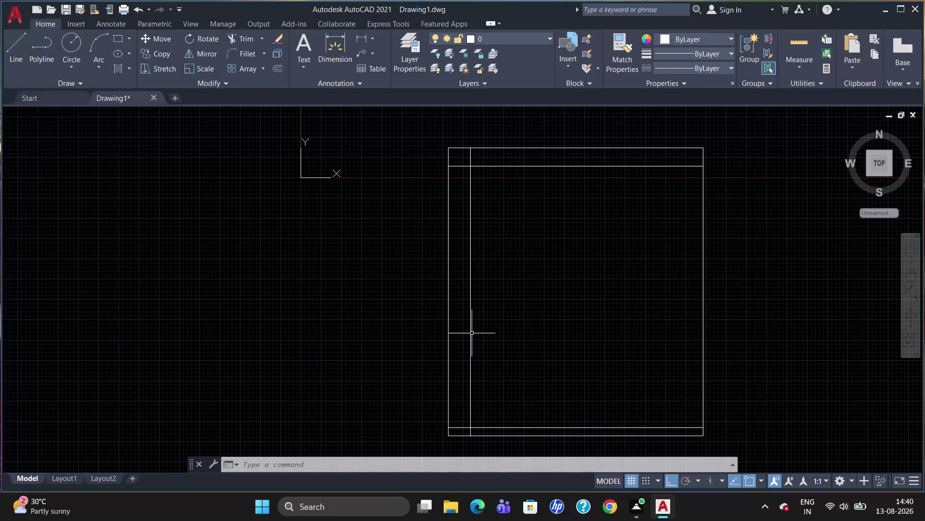
Draw a 1159-long line from the inner left edge, then a short line to the outer edge.
key(l)
key(Return)
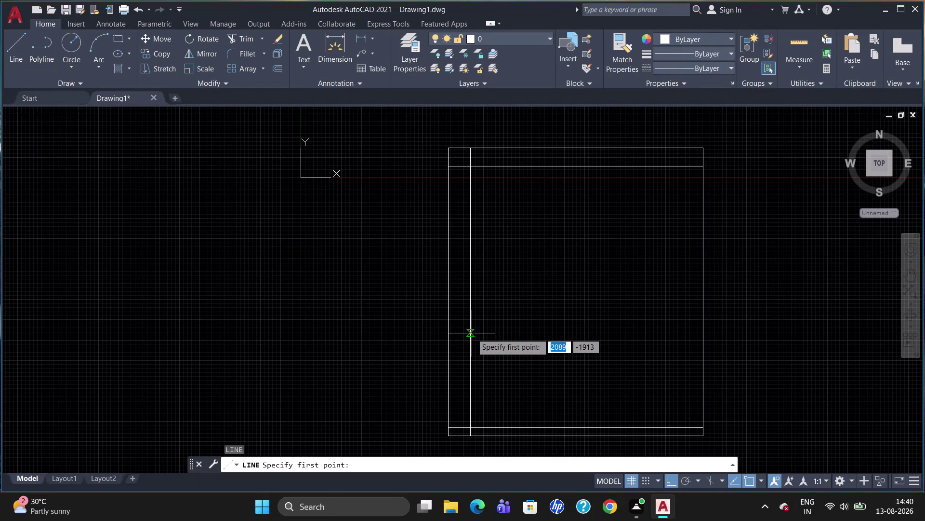
click(447, 150)
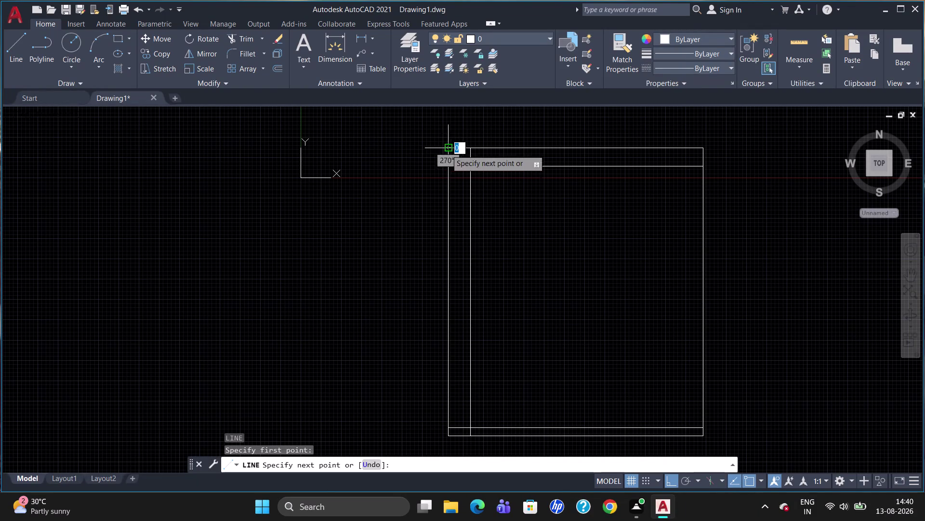
text(11)
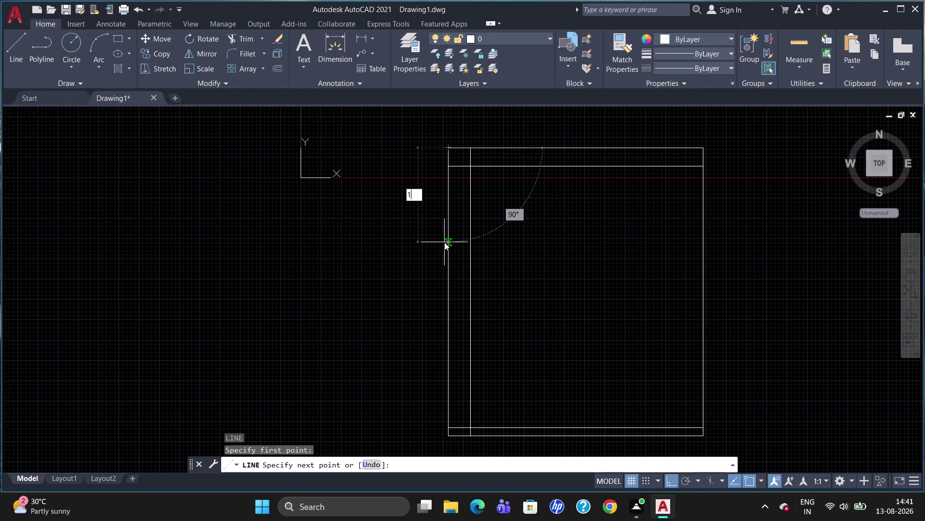
text(5)
key(9)
key(Return)
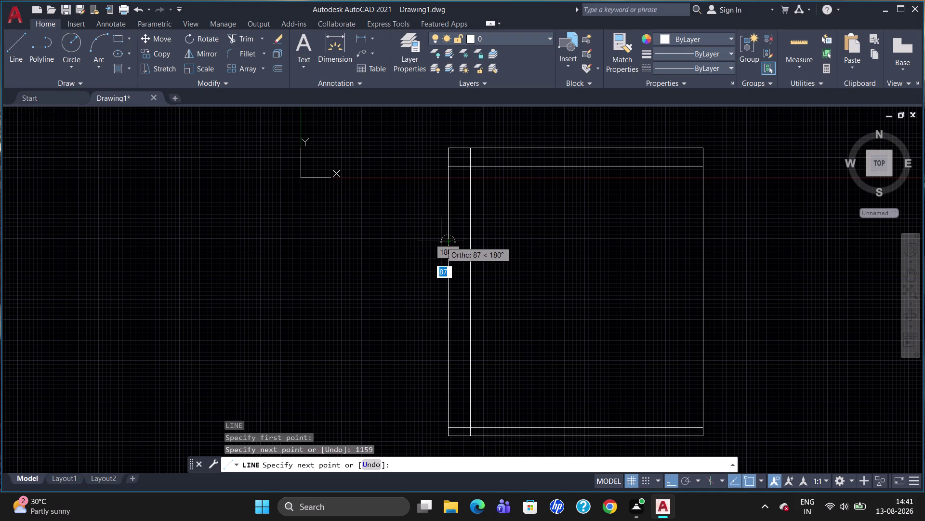
click(471, 243)
key(Escape)
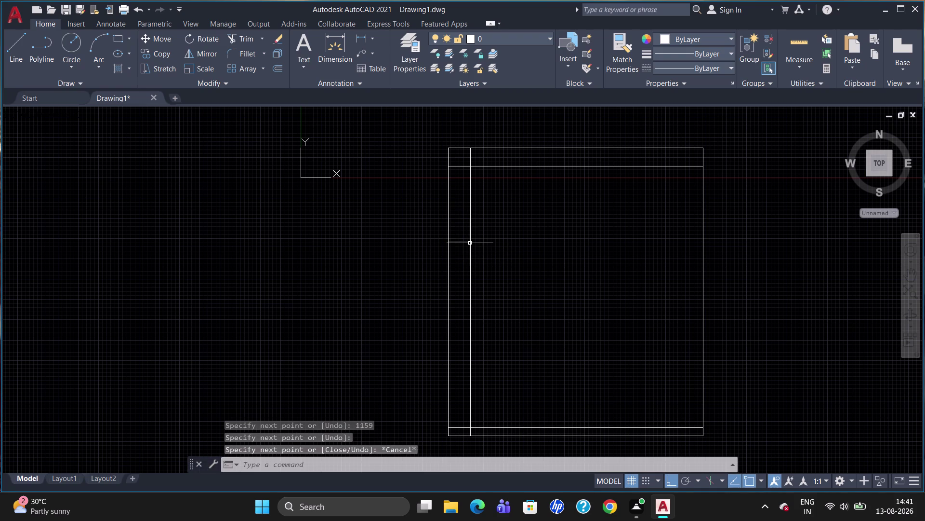
Erase the unwanted vertical line on the outer left edge.
scroll(up, 3)
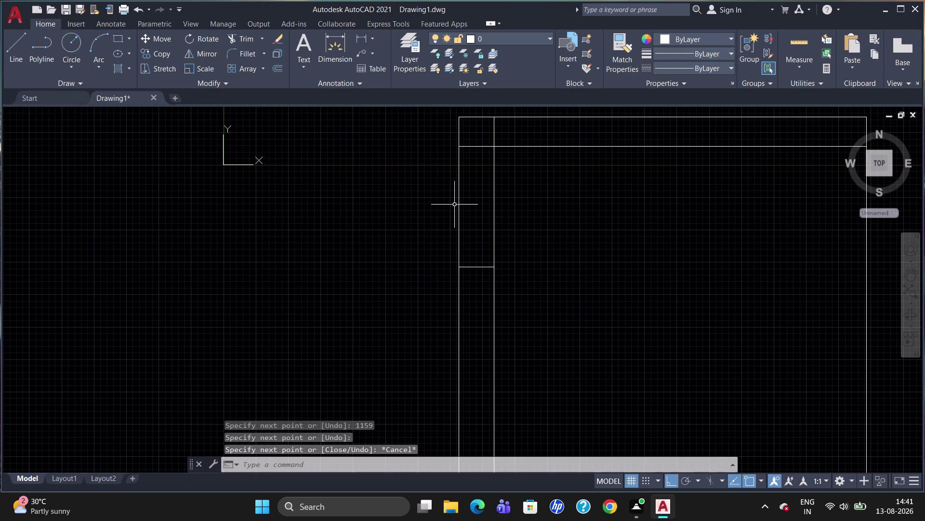
click(458, 202)
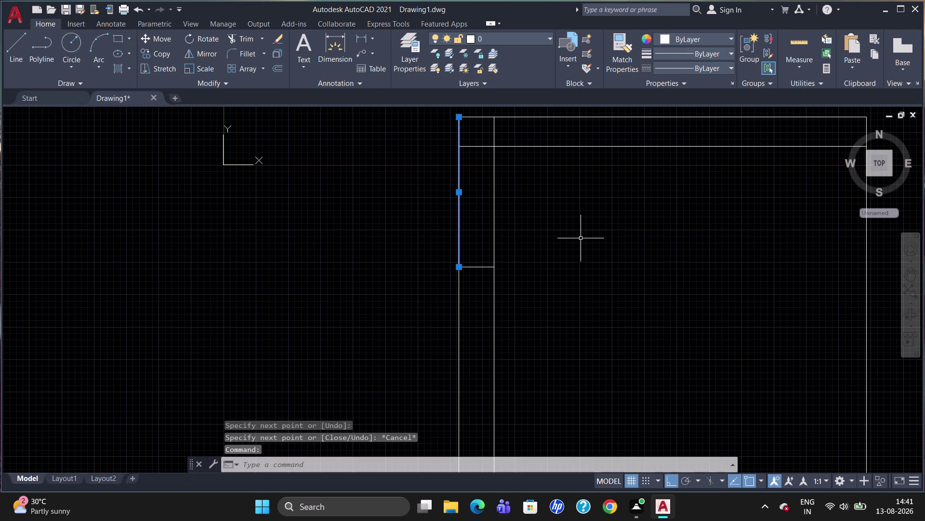
key(Delete)
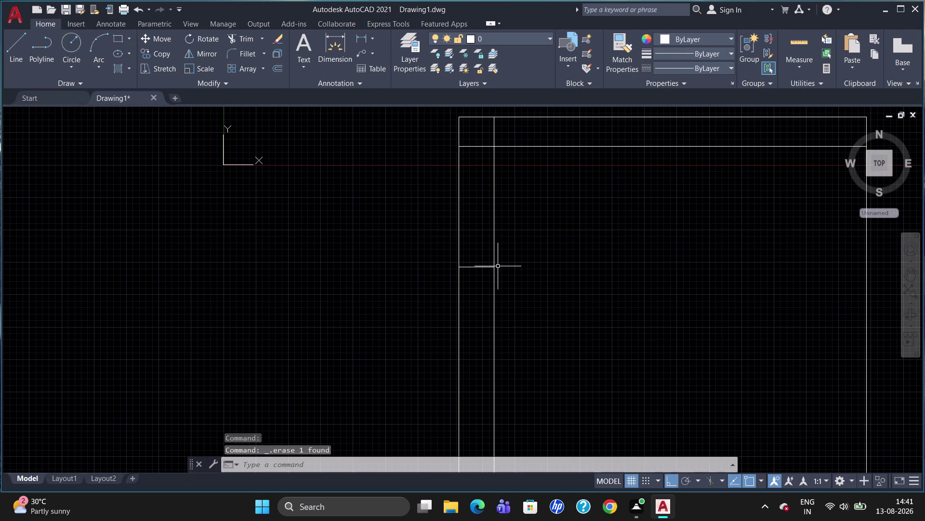
Draw a 490-unit vertical line upward from the cross line's midpoint using M2P.
scroll(up, 3)
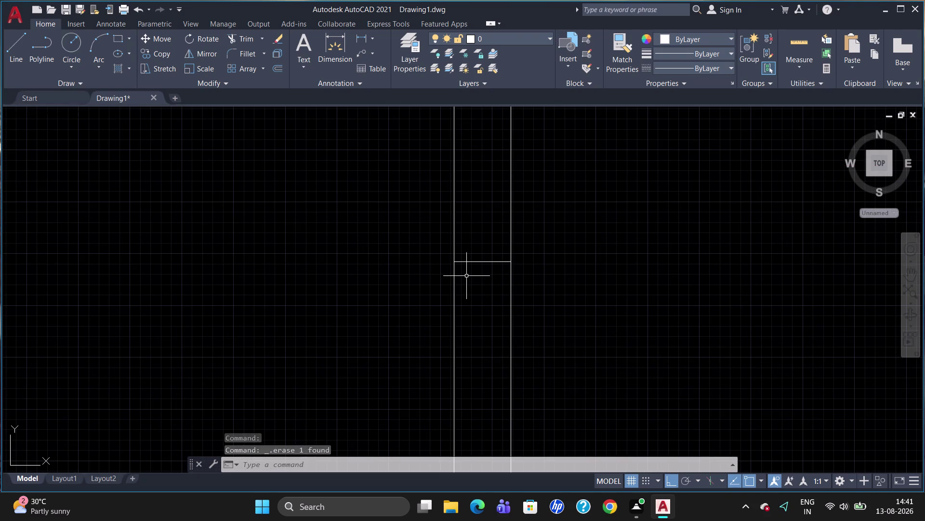
key(l)
key(Return)
key(m)
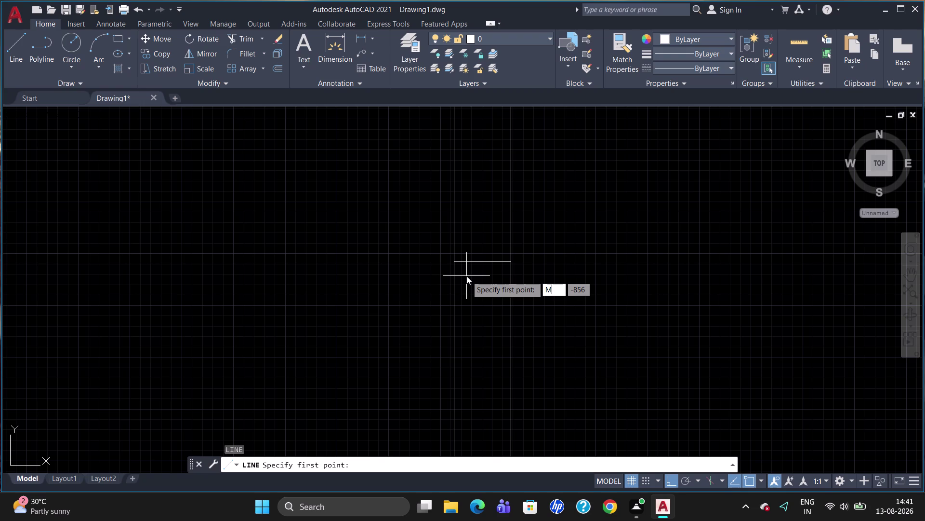
text(2P)
key(Return)
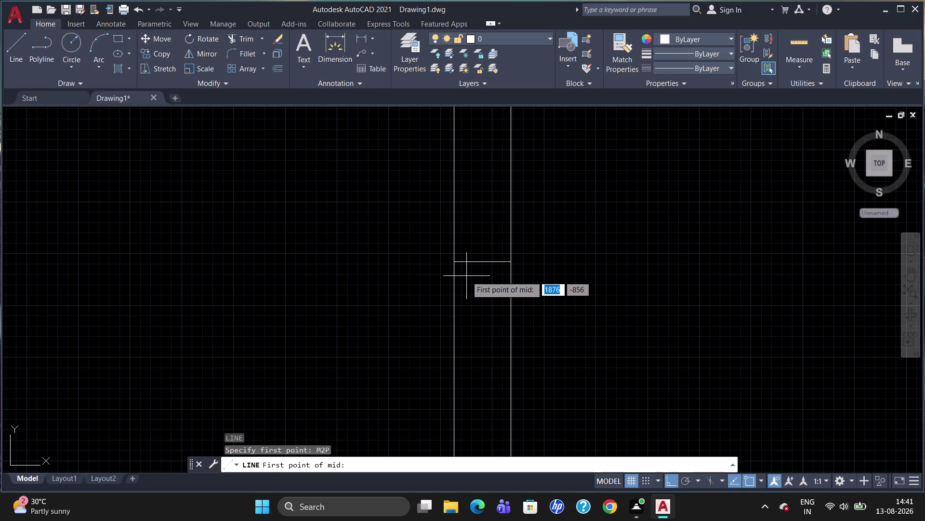
click(454, 263)
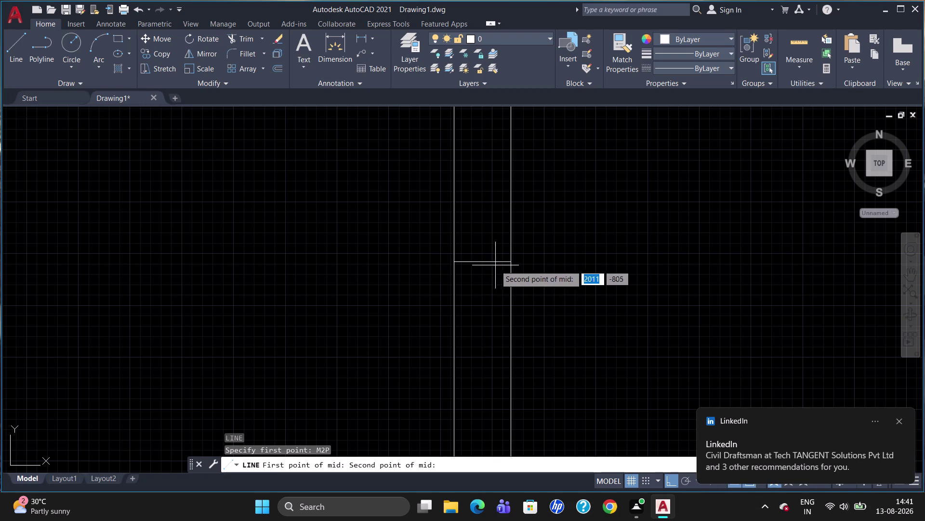
click(507, 263)
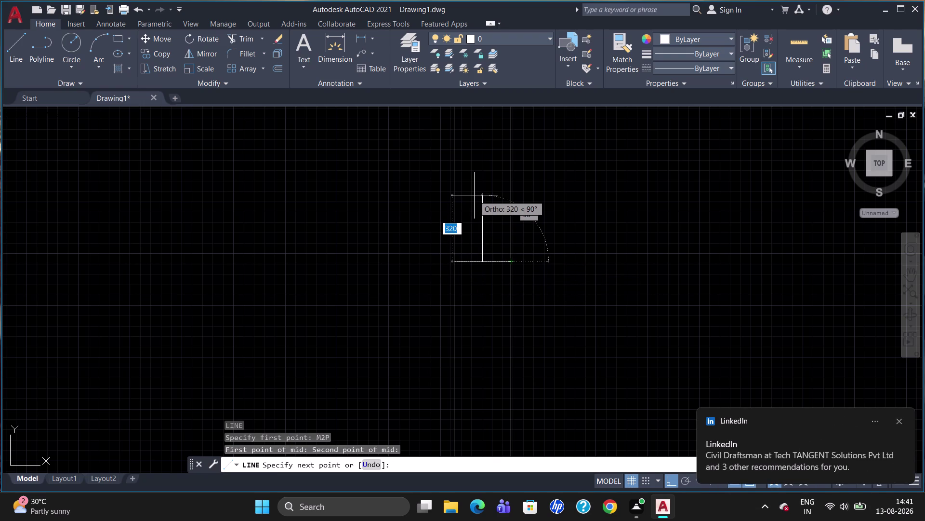
text(4)
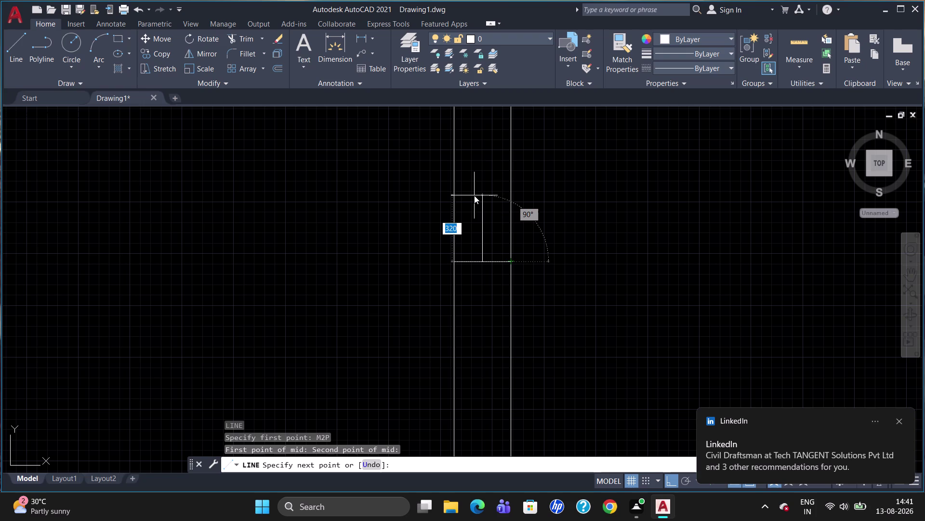
text(90)
key(Return)
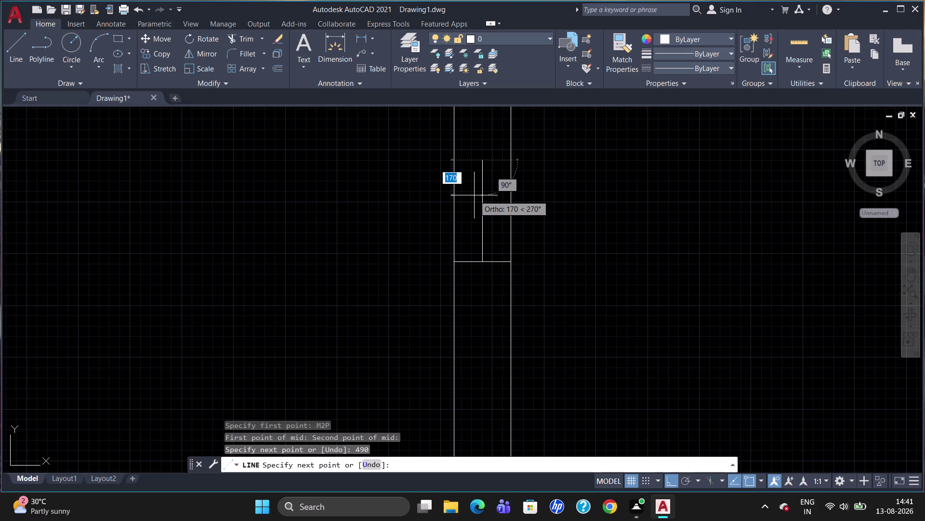
click(474, 195)
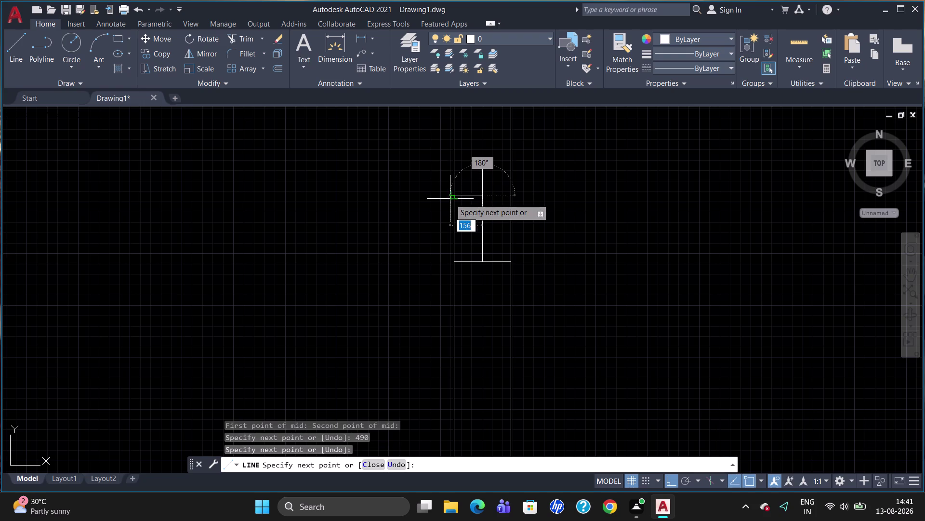
key(Escape)
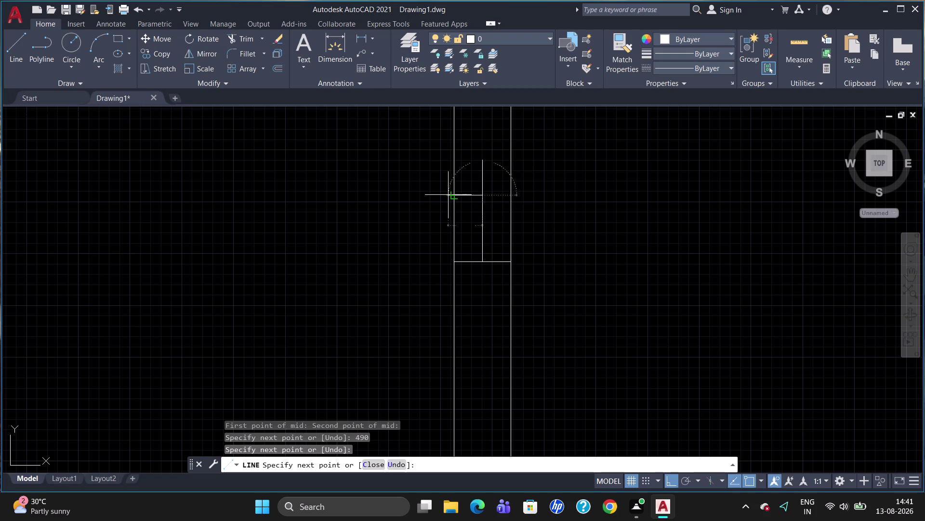
Draw a horizontal line from the vertical line's top to the outer left edge.
key(l)
key(Return)
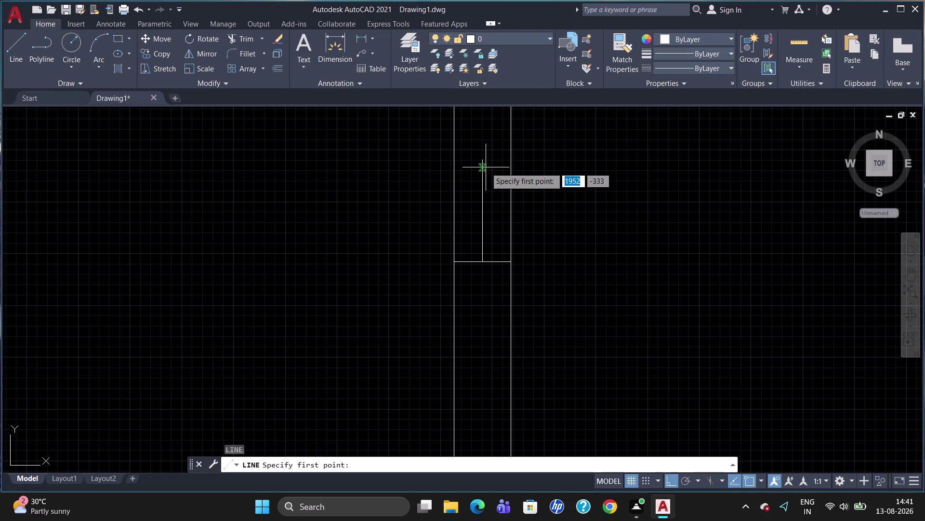
click(484, 164)
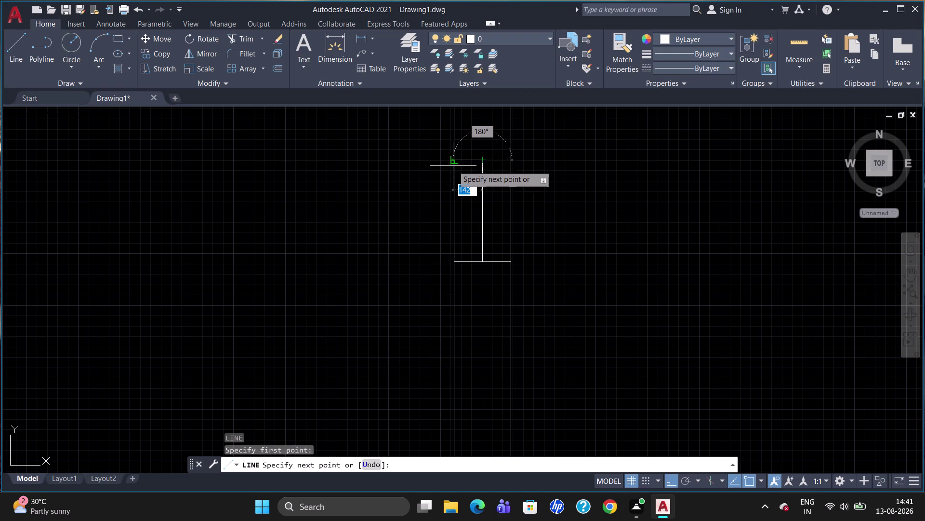
click(453, 163)
key(Escape)
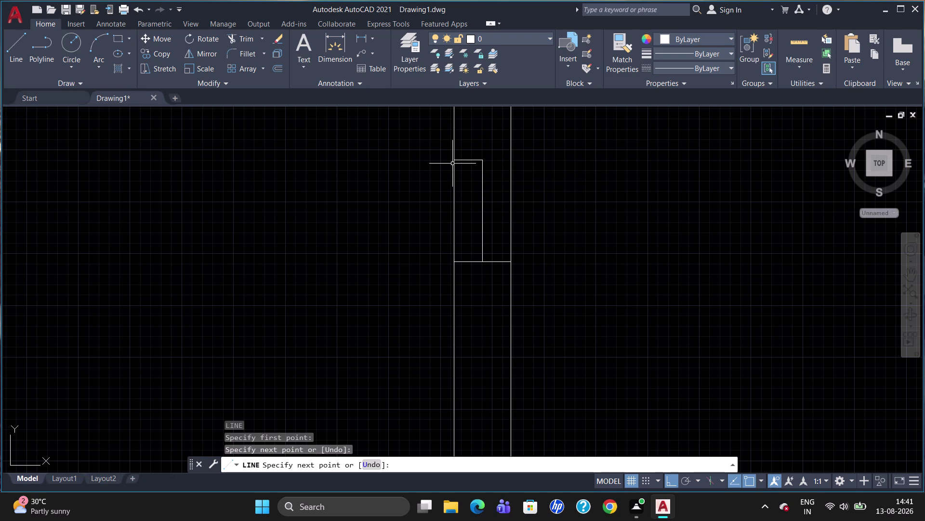
text(DLI)
key(Return)
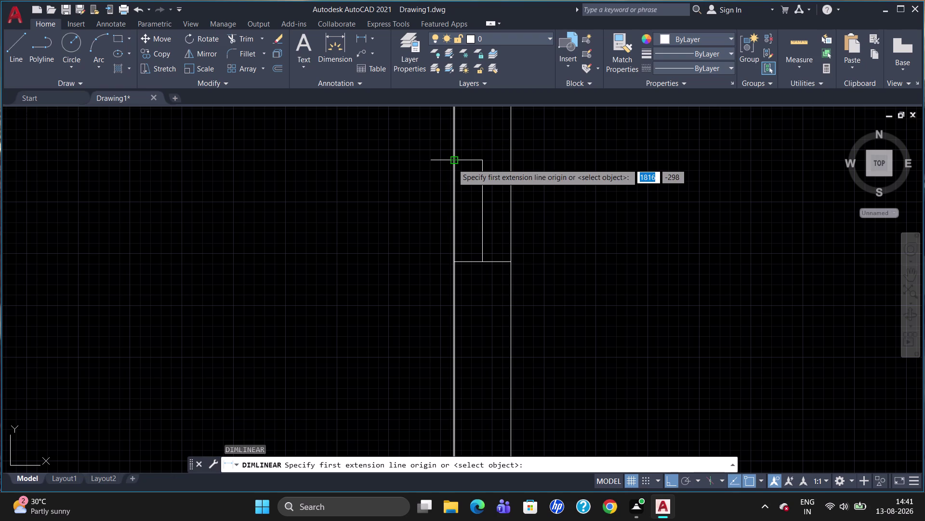
Place a trial linear dimension across the left compartment, then erase it.
click(454, 196)
click(481, 197)
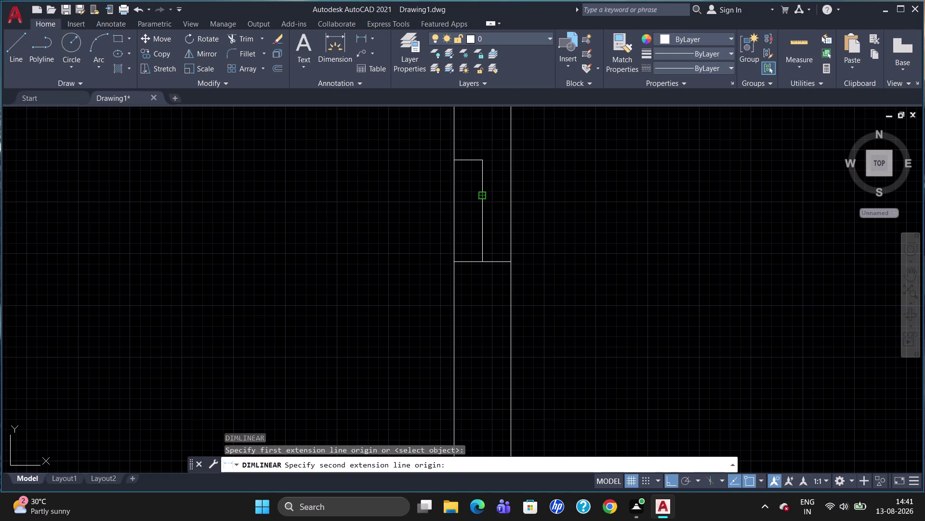
click(473, 210)
scroll(up, 3)
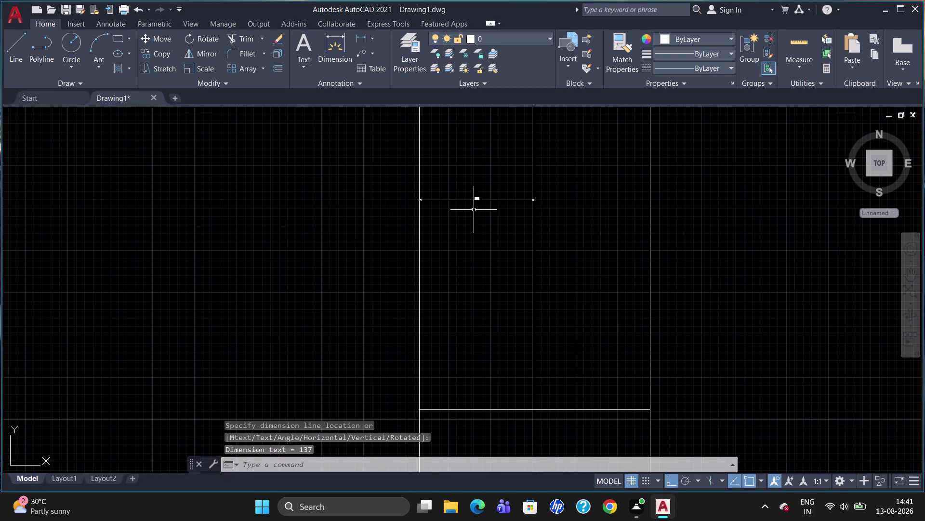
scroll(up, 3)
click(482, 203)
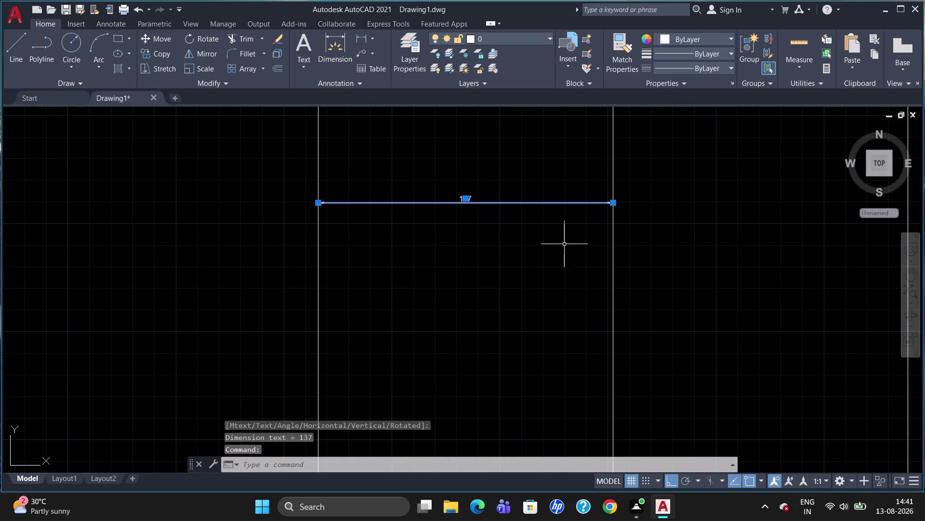
scroll(down, 3)
key(Delete)
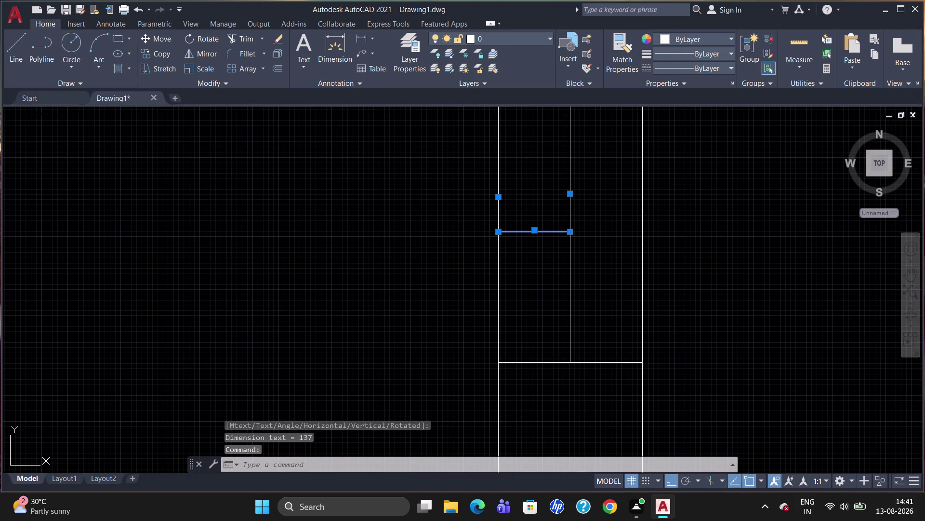
Erase the lower segment of the step's vertical line.
scroll(down, 3)
scroll(up, 3)
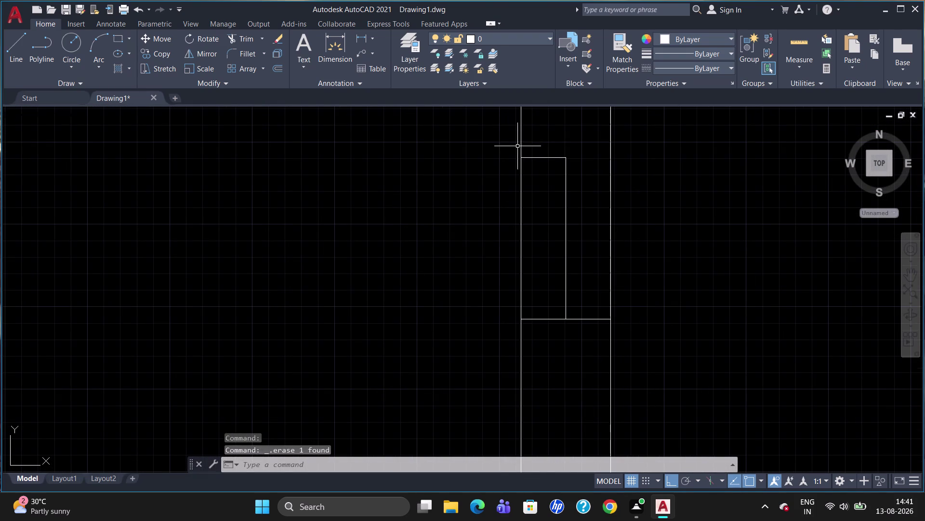
click(534, 159)
click(566, 188)
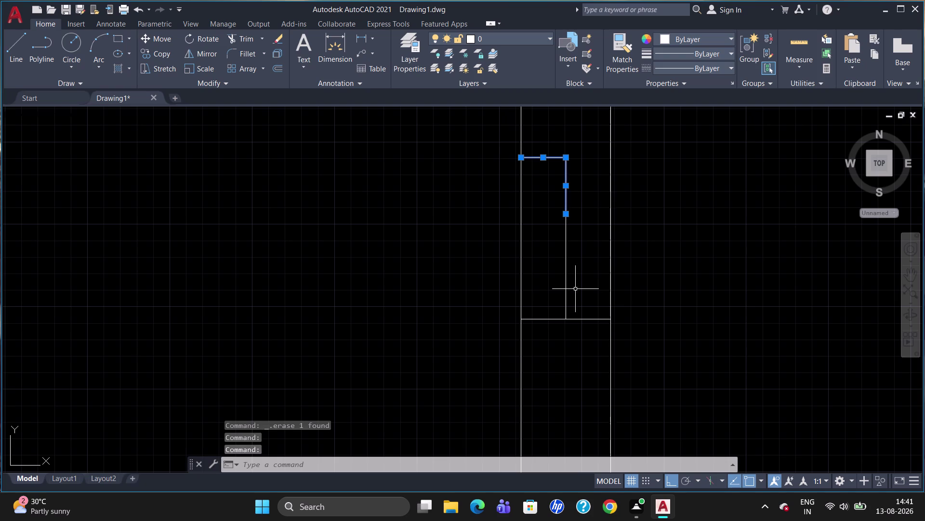
click(565, 279)
click(539, 318)
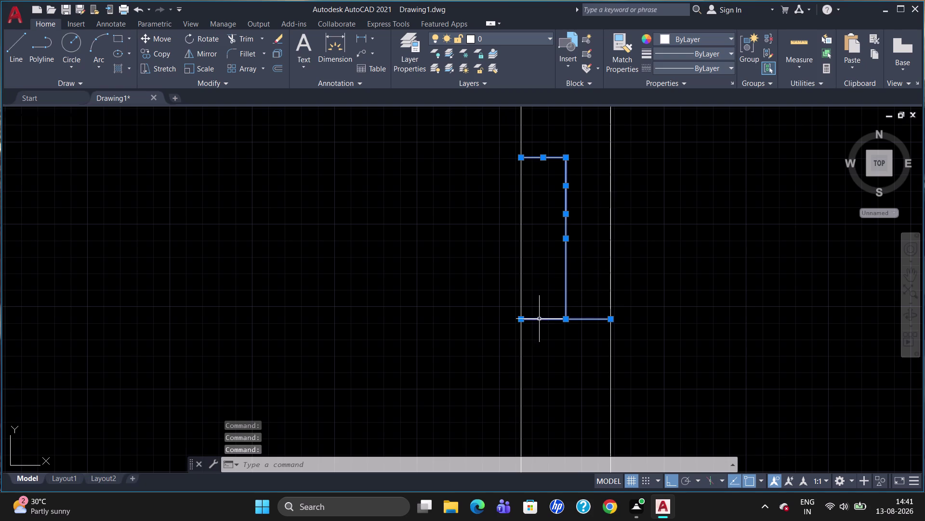
key(Escape)
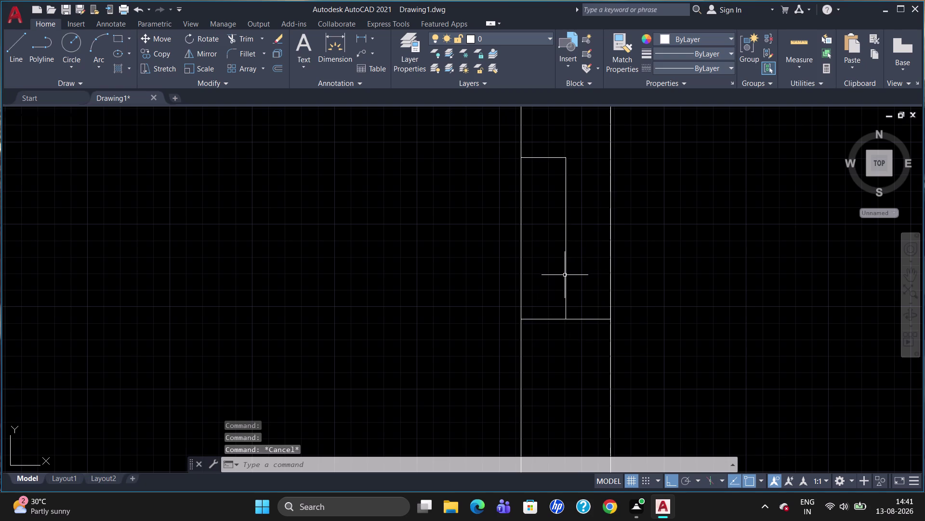
click(566, 276)
key(Delete)
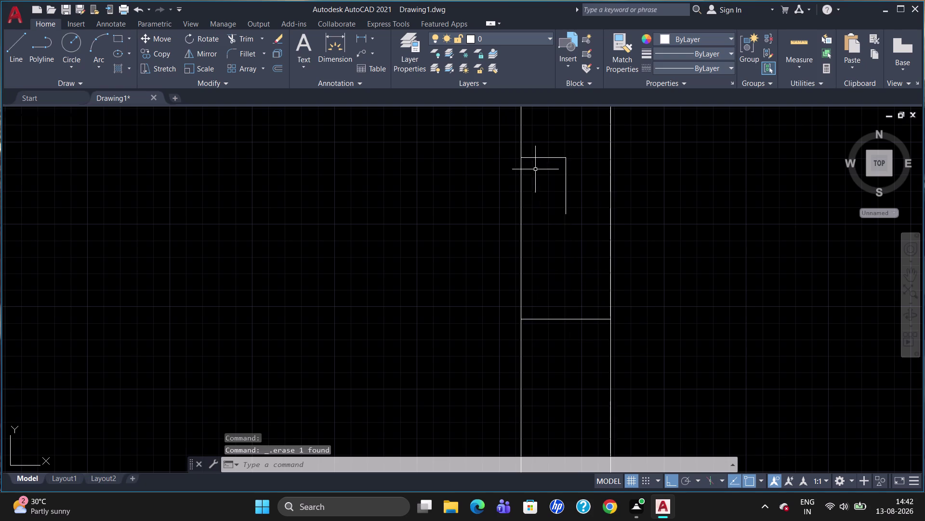
Erase the unwanted short lines near the top of the step.
click(541, 155)
click(548, 156)
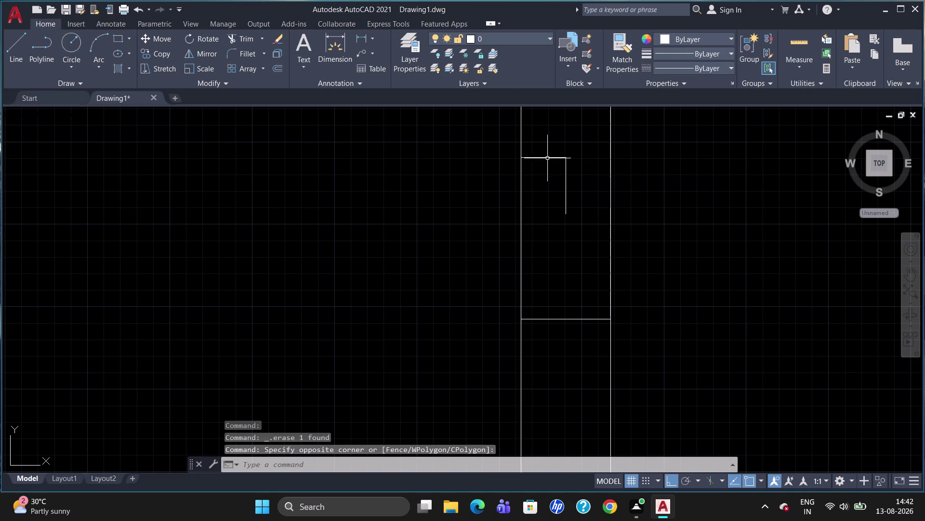
click(544, 157)
click(567, 175)
key(Delete)
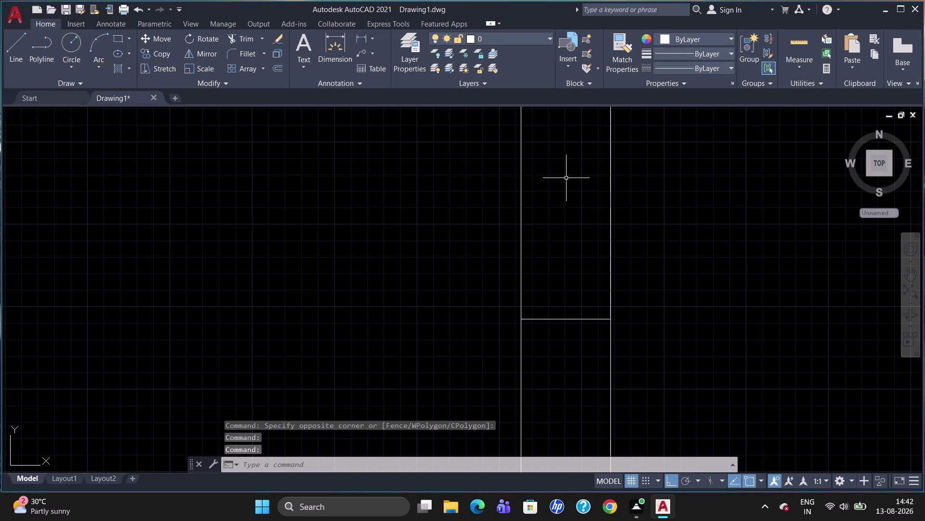
click(566, 254)
key(d)
Place a trial 273 dimension along the lower horizontal line, then erase it.
key(l)
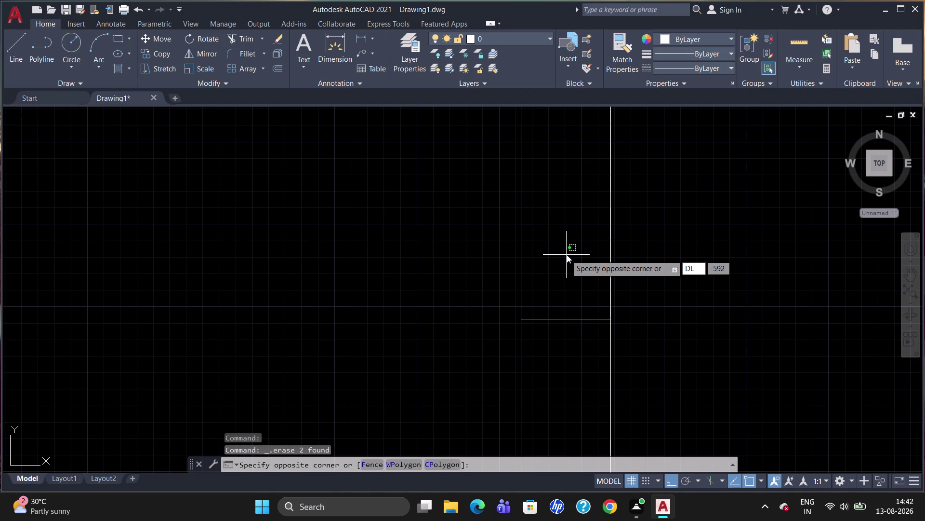
key(i)
key(Return)
click(520, 318)
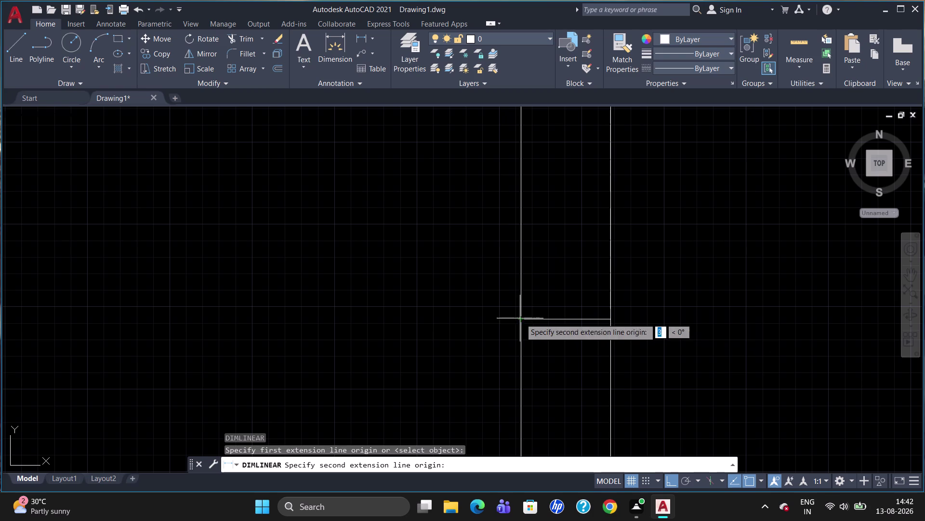
click(609, 321)
click(602, 337)
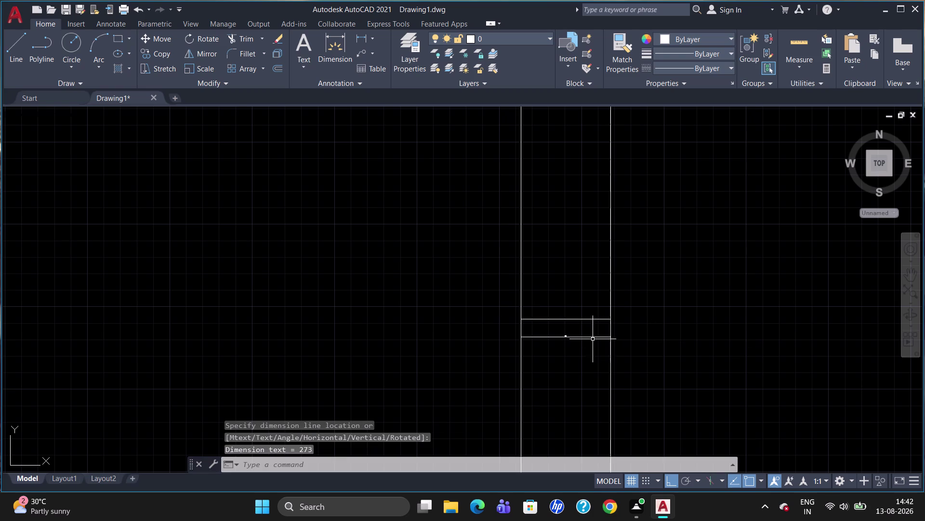
scroll(up, 3)
click(573, 314)
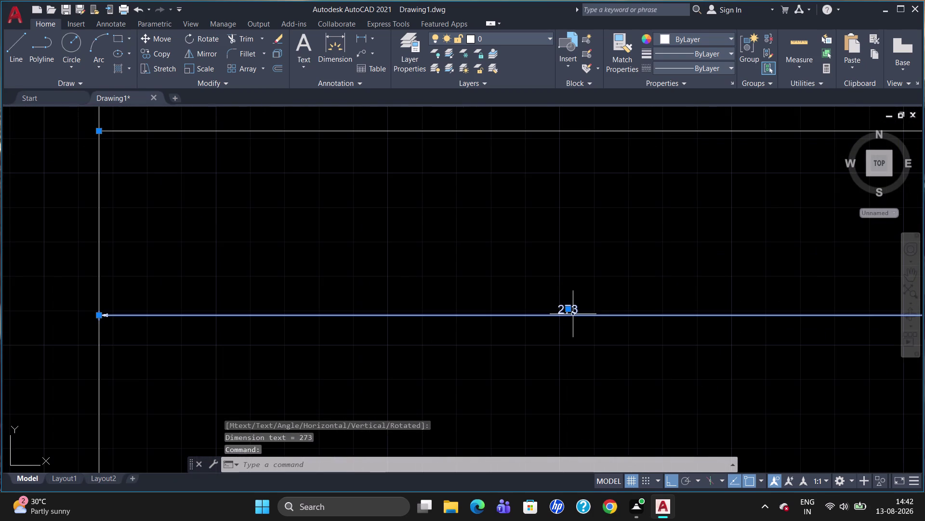
key(Delete)
scroll(down, 3)
scroll(down, 3)
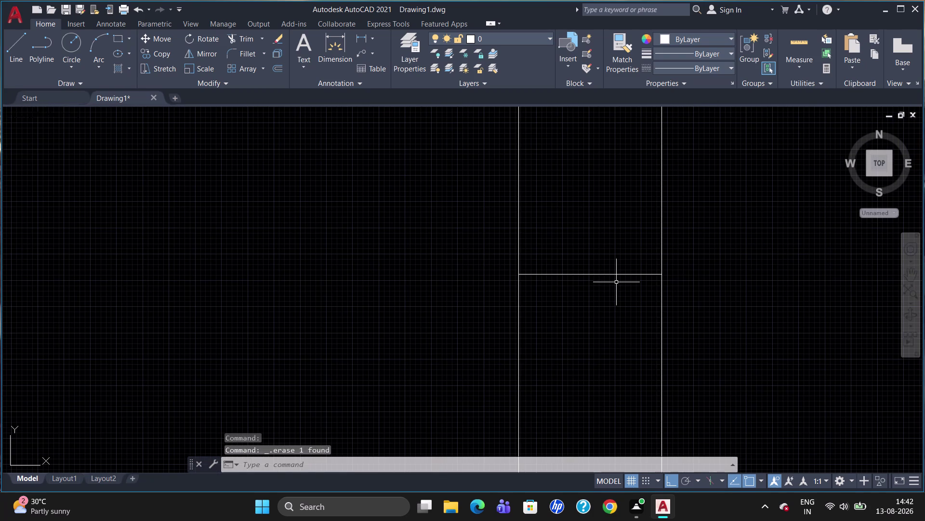
Attempt a 148-unit line from the left corner, then cancel the unfinished tries.
key(l)
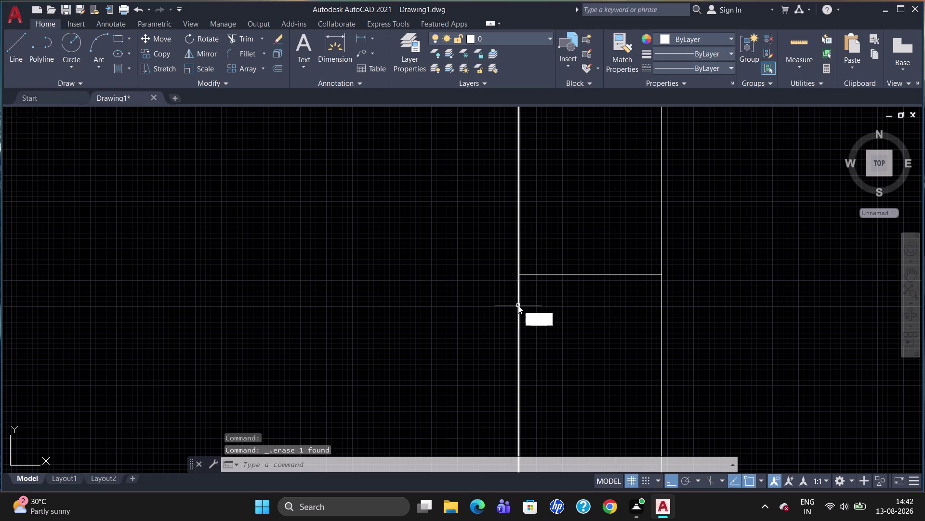
key(Return)
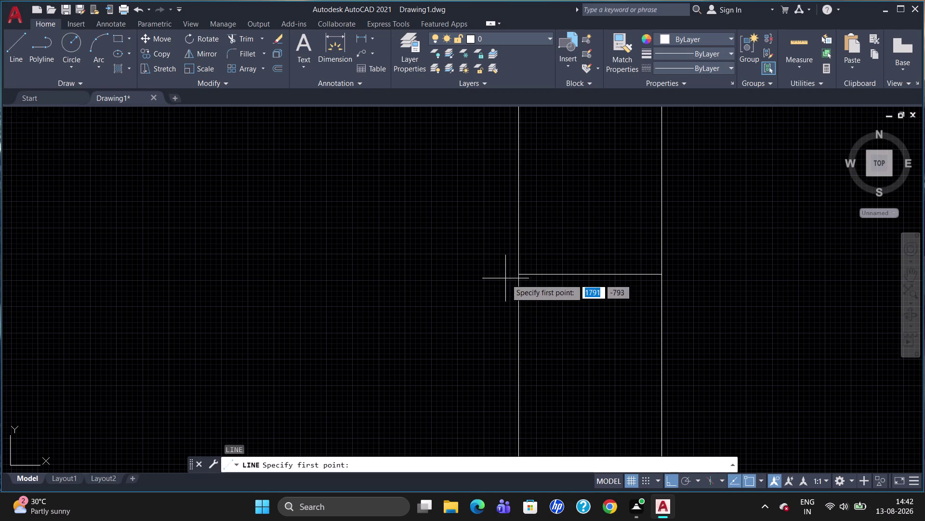
click(518, 275)
text(1)
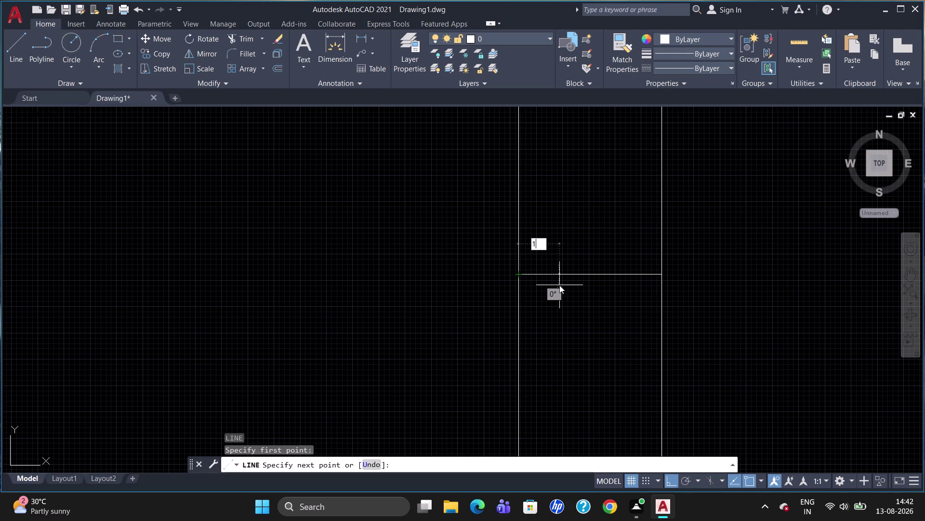
text(48)
key(Return)
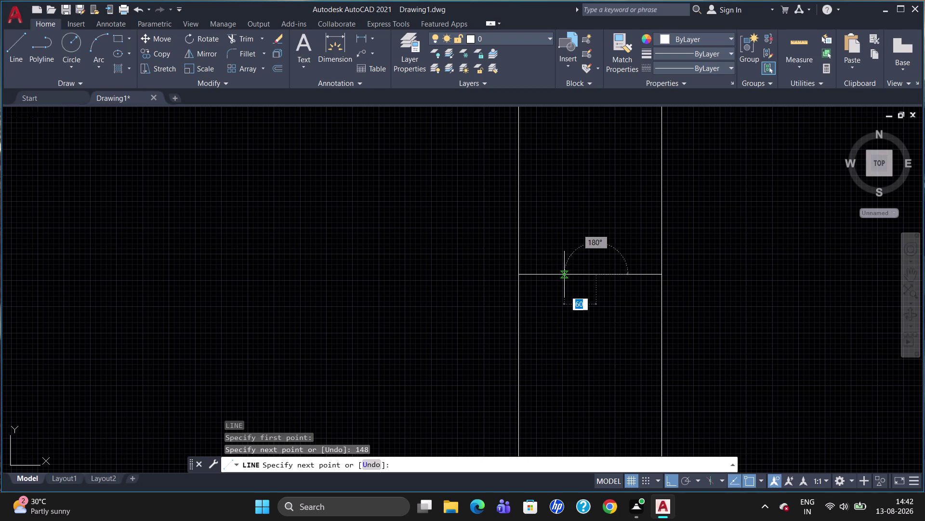
key(Escape)
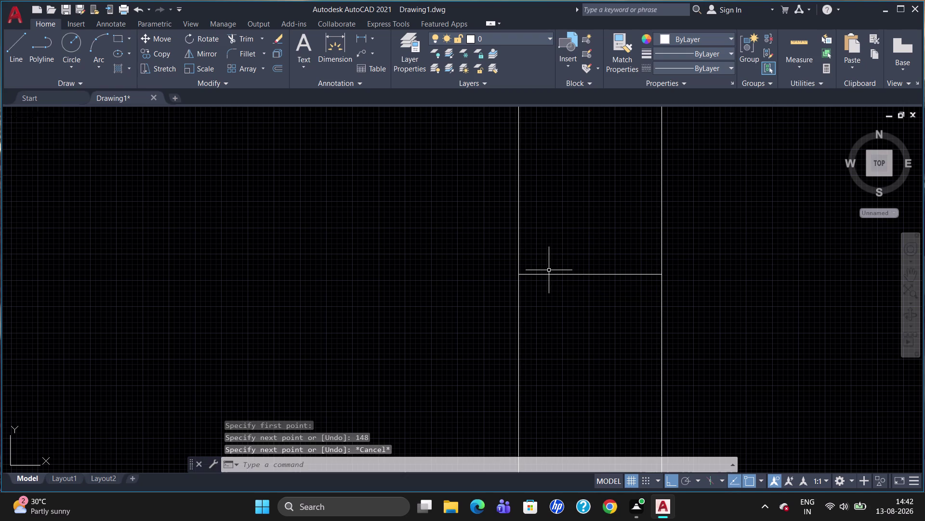
key(l)
key(Return)
key(1)
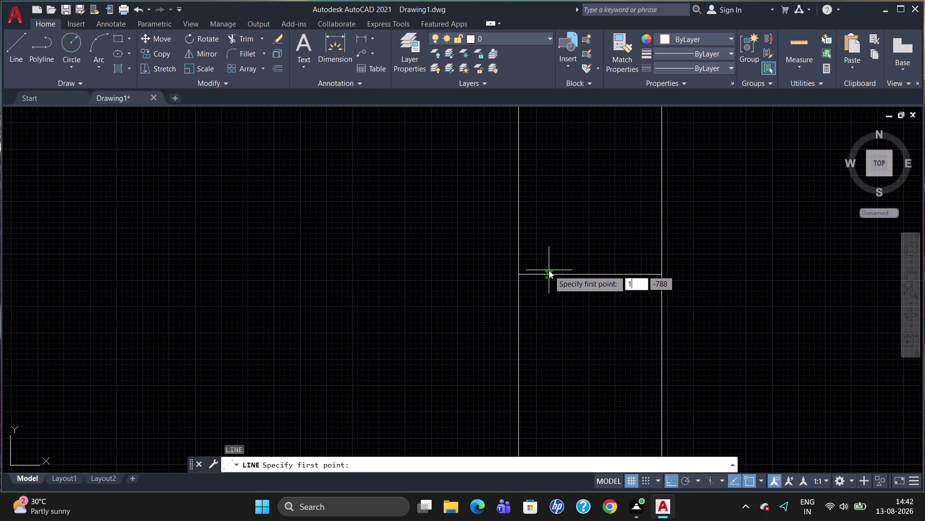
key(4)
key(Escape)
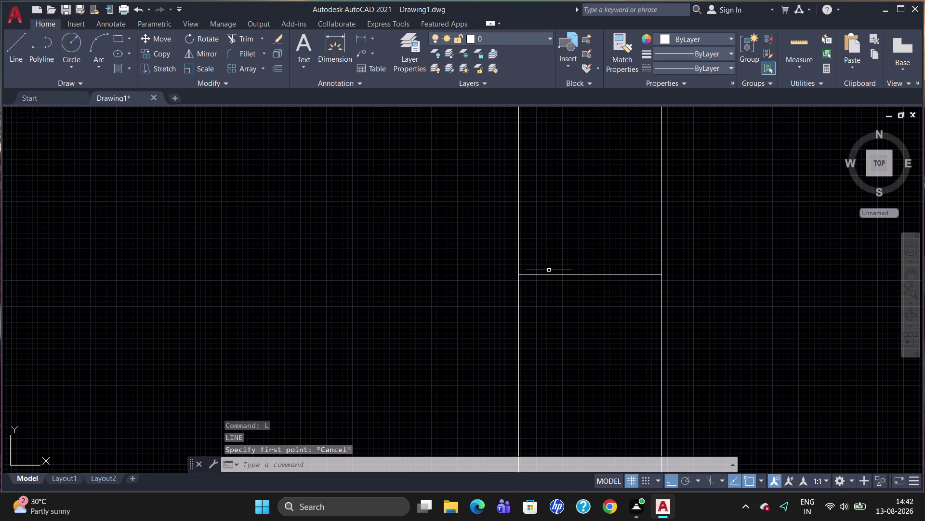
Draw a line 148 units right from the horizontal line's left end, then 490 up.
key(l)
key(Return)
click(521, 273)
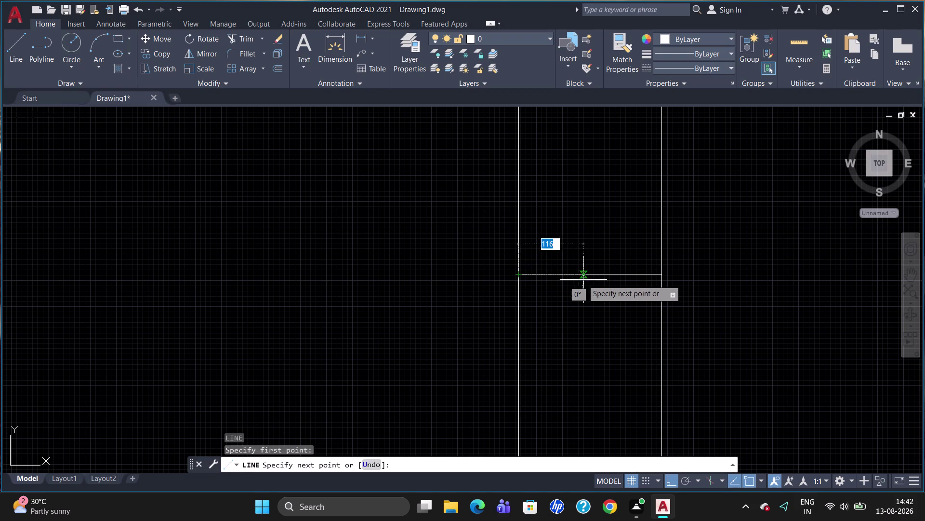
text(148)
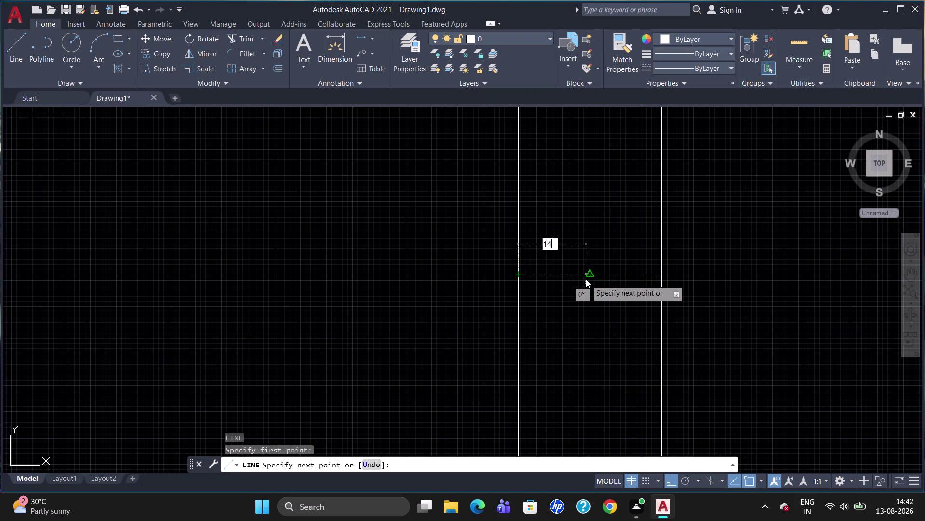
key(Return)
click(586, 279)
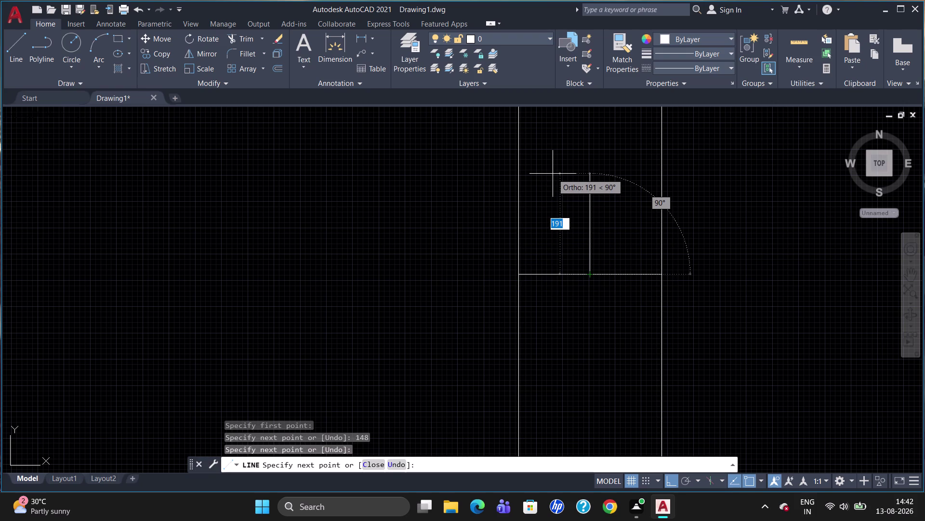
key(4)
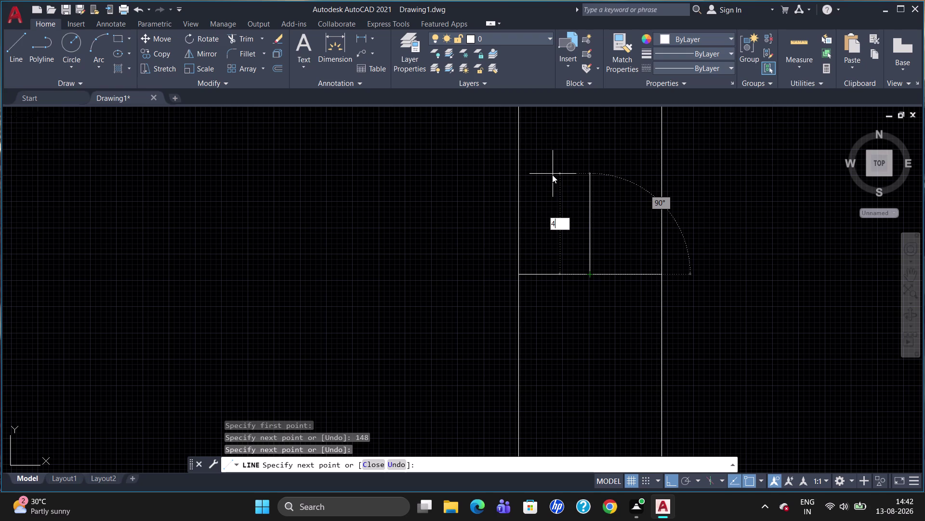
key(9)
key(0)
key(Return)
key(Escape)
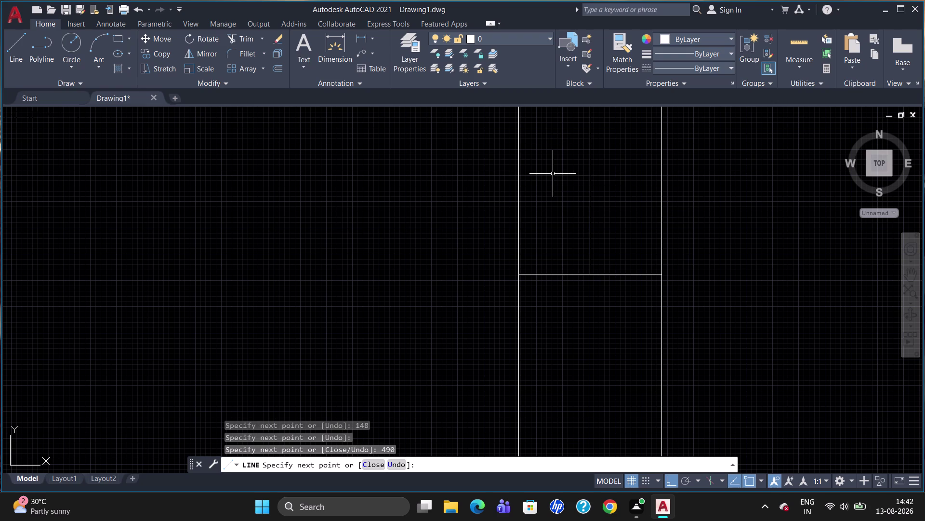
Place a trial 137 linear dimension along the horizontal line, then erase it.
key(d)
key(l)
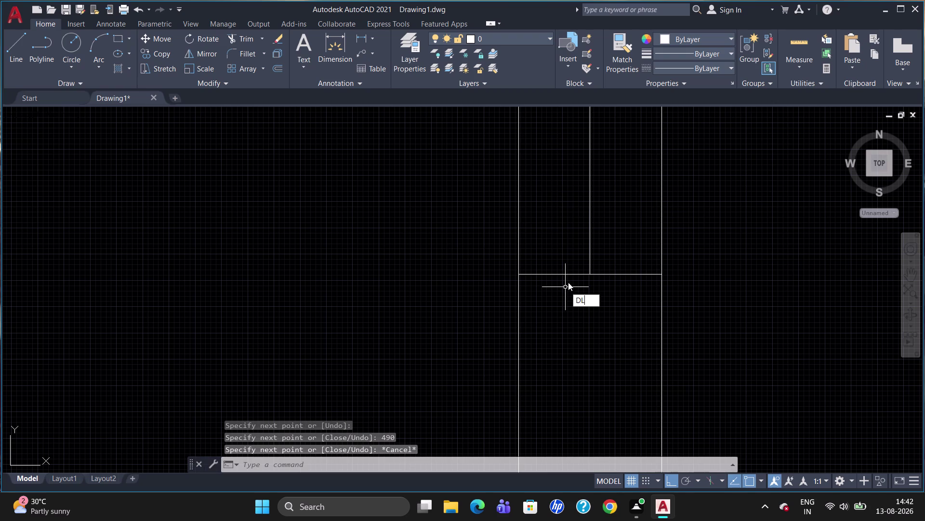
key(i)
key(Return)
click(515, 275)
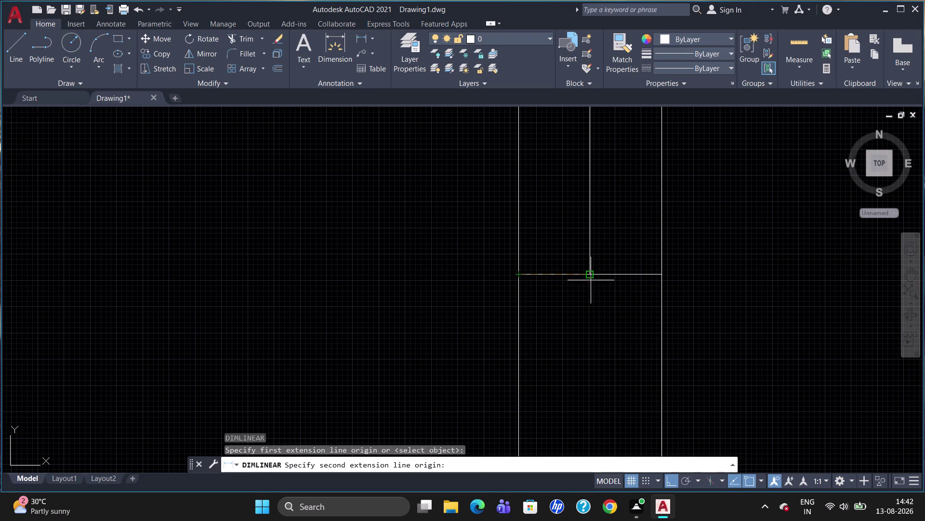
click(588, 278)
click(602, 304)
scroll(up, 3)
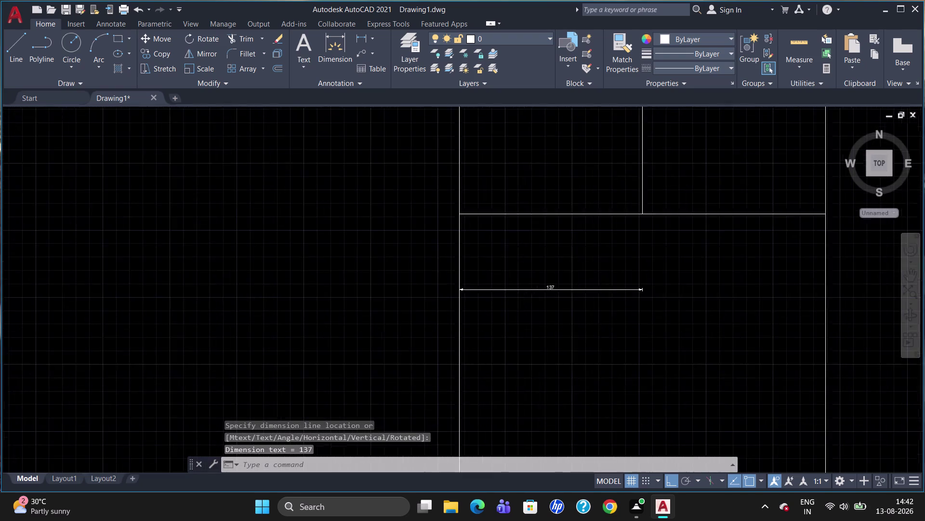
click(545, 272)
key(Delete)
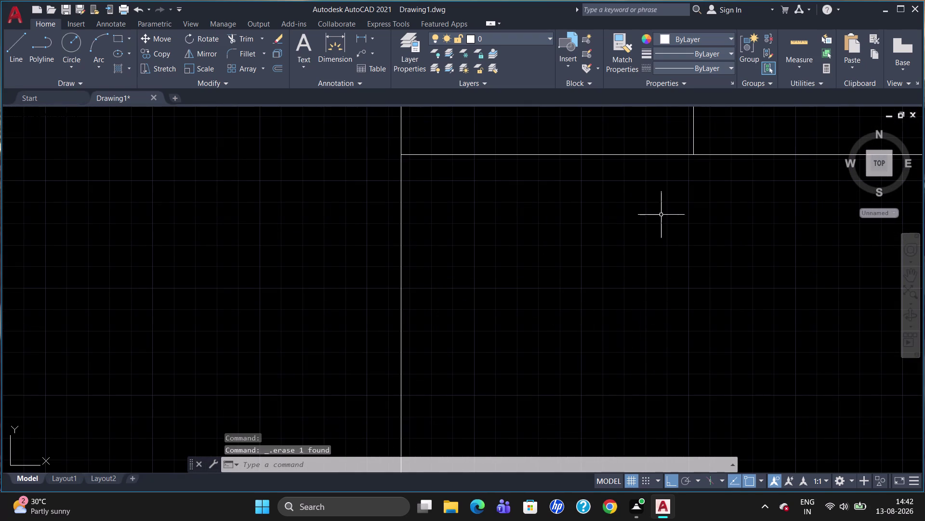
Erase the short vertical divider line.
scroll(down, 3)
scroll(down, 3)
scroll(up, 3)
scroll(down, 3)
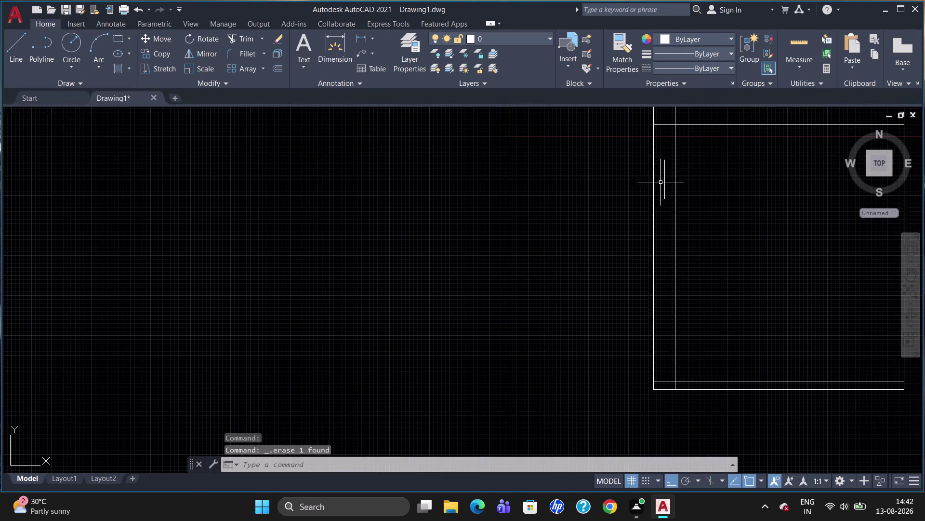
scroll(up, 3)
click(655, 184)
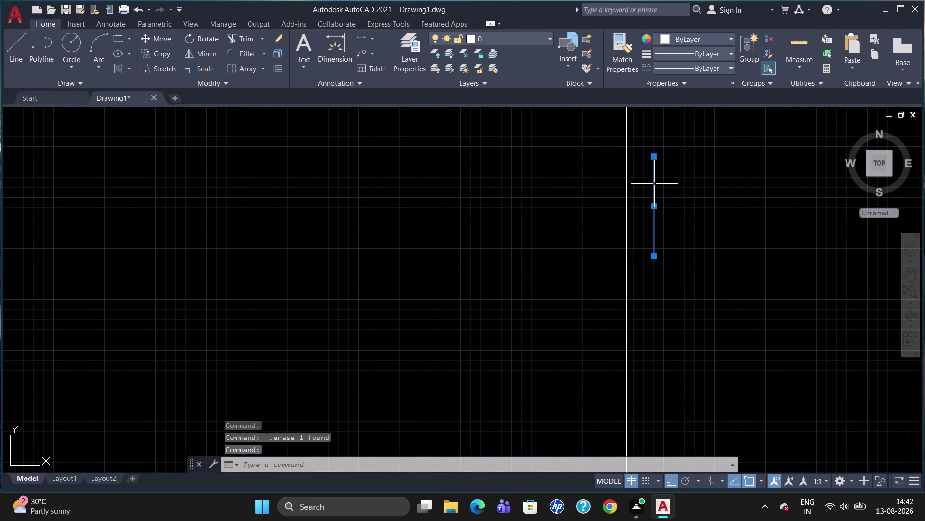
key(Delete)
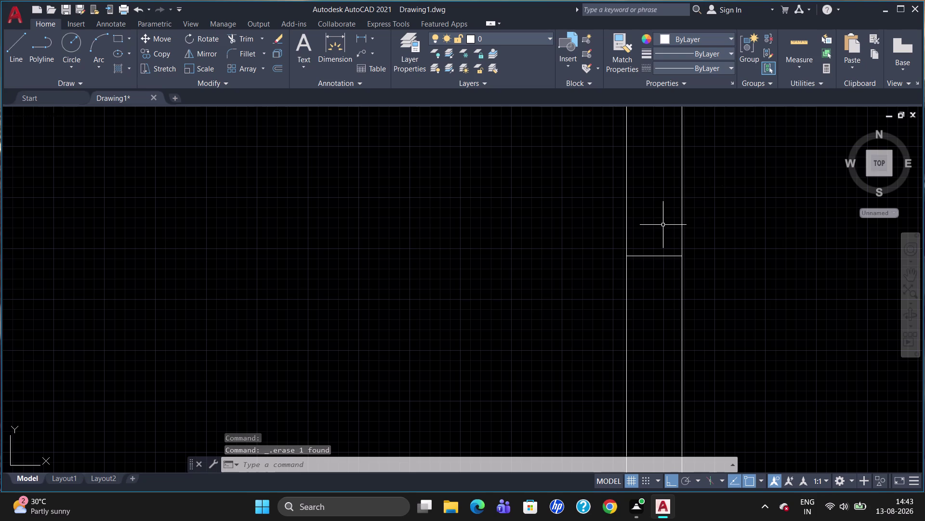
click(627, 216)
key(Escape)
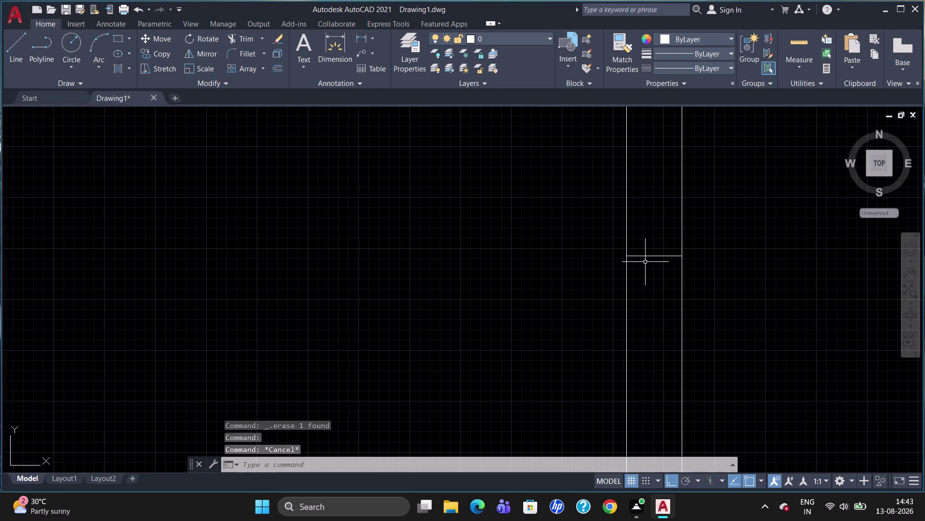
Begin a new line from a point on the horizontal line near the left frame line.
key(l)
key(Return)
click(628, 259)
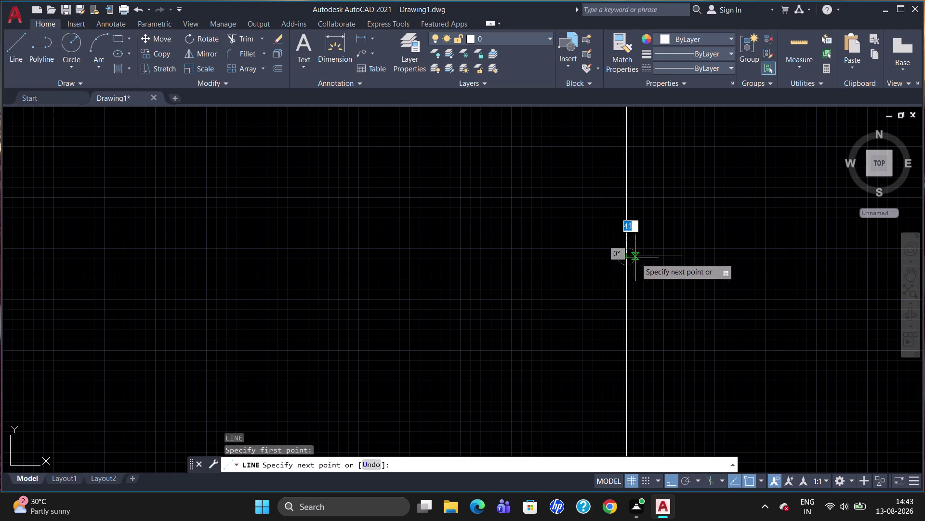
Continue the new line 148 units right, then 490 units up.
key(1)
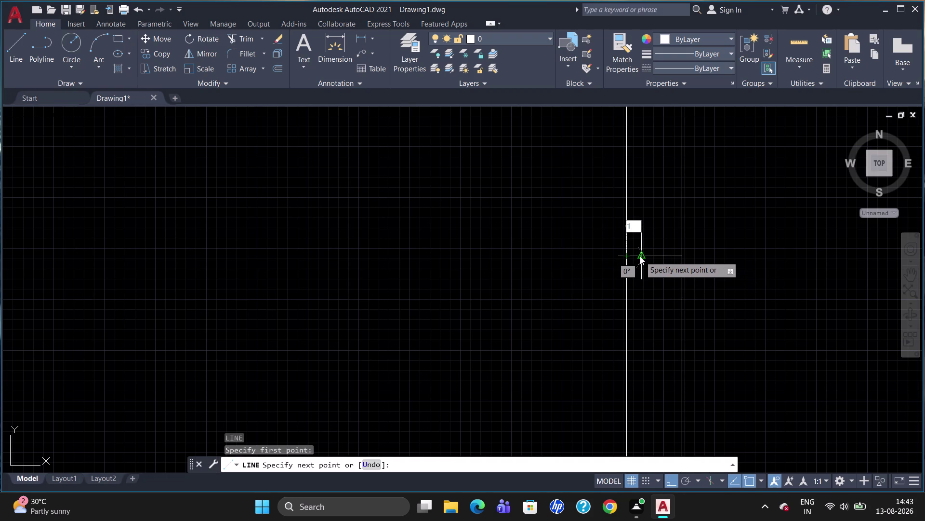
text(48)
key(Return)
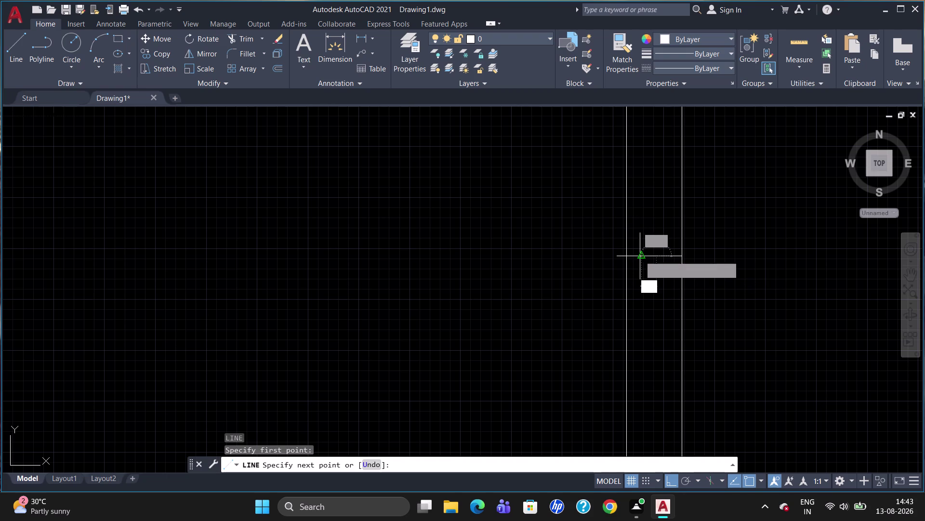
click(640, 256)
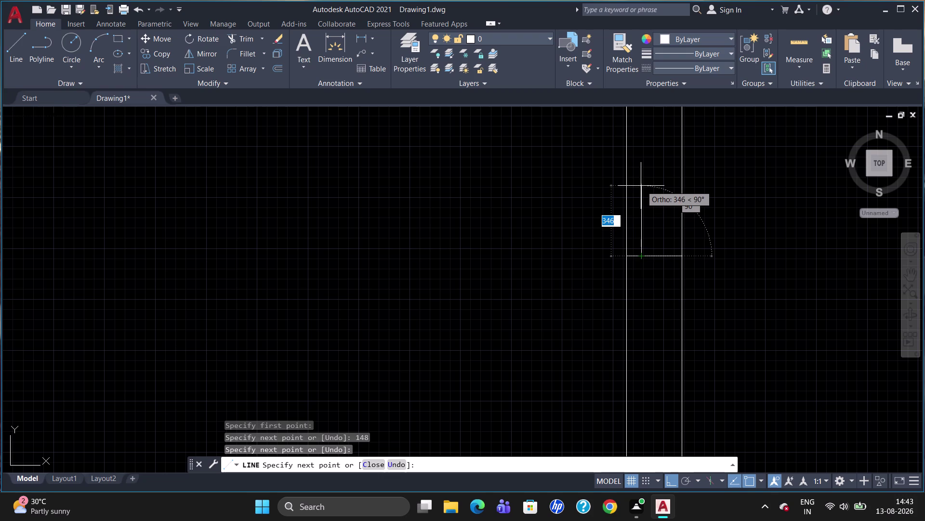
key(4)
text(90)
key(Return)
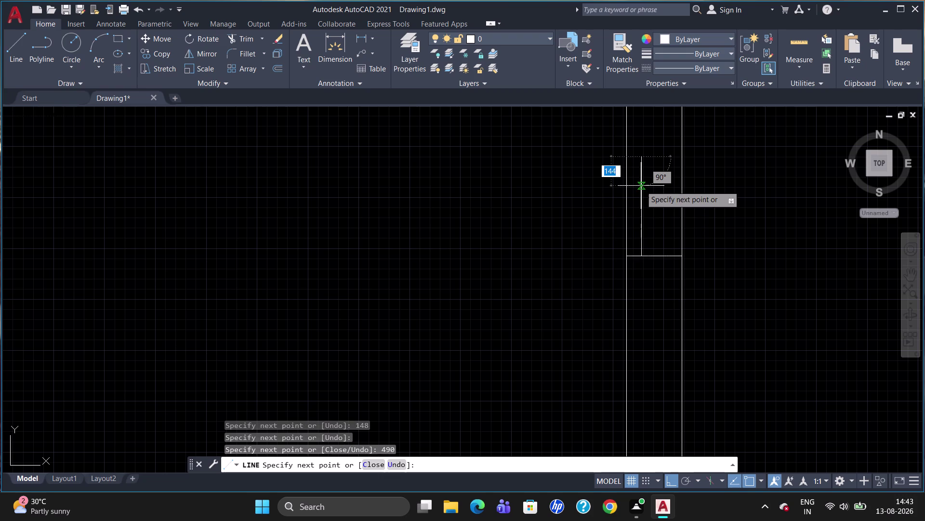
key(Escape)
scroll(up, 3)
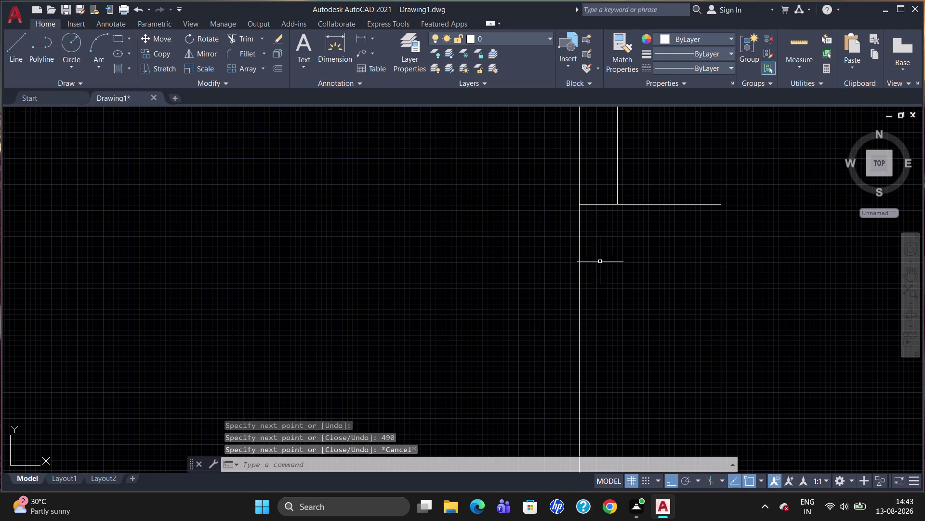
Start a linear dimension with DLI.
text(D)
text(LI)
key(Return)
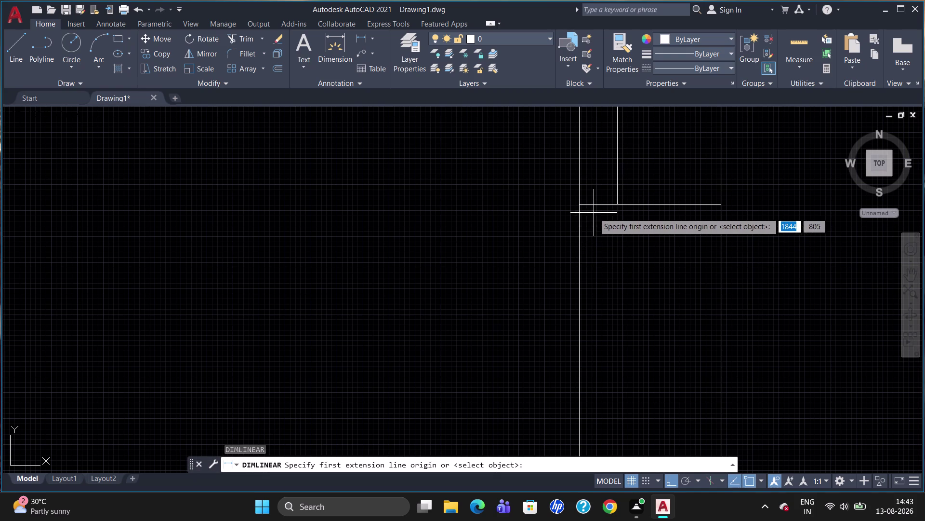
Place a trial 74 linear dimension beside the frame, then erase it.
click(580, 208)
click(617, 204)
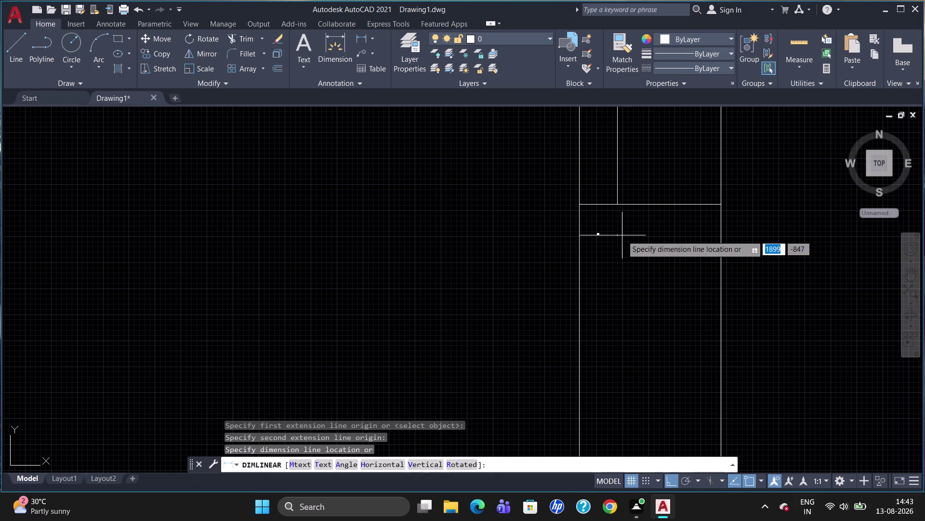
click(623, 235)
scroll(up, 3)
click(582, 204)
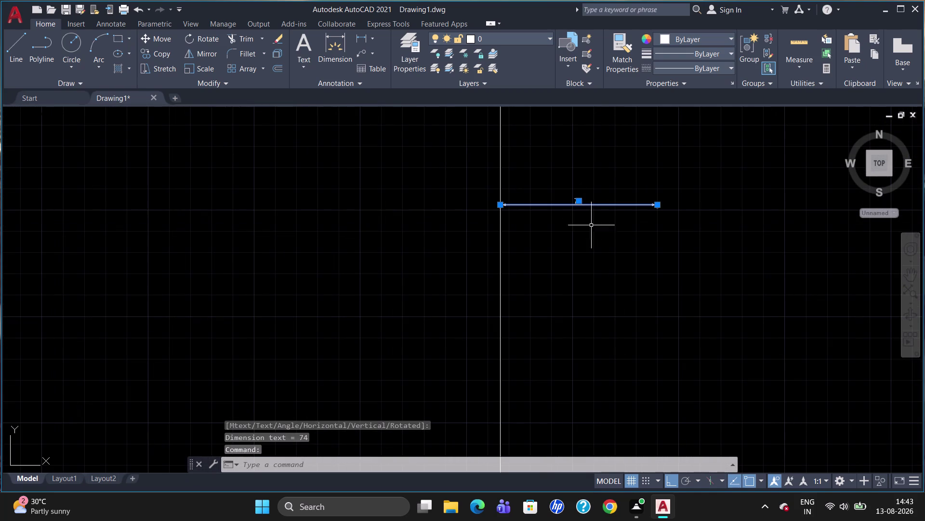
key(Delete)
Select and erase a series of short horizontal line pieces one by one.
scroll(down, 3)
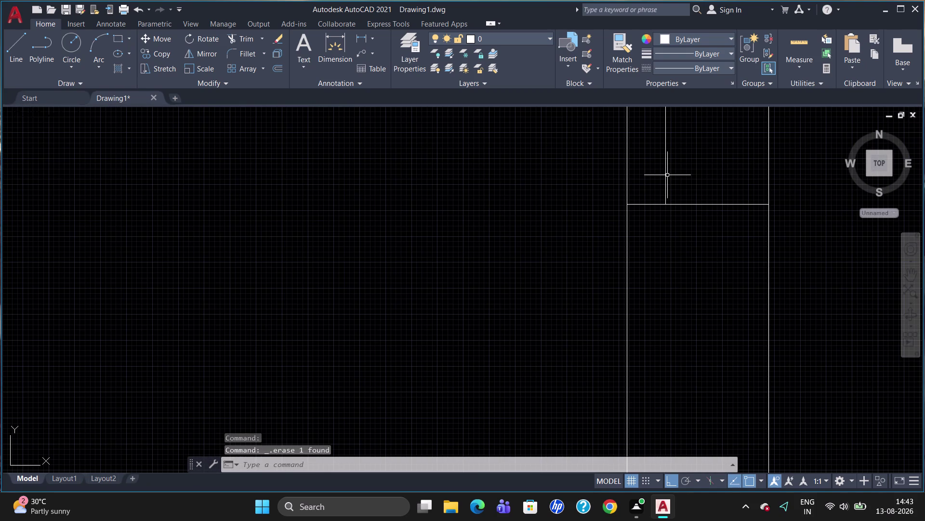
click(667, 174)
key(Delete)
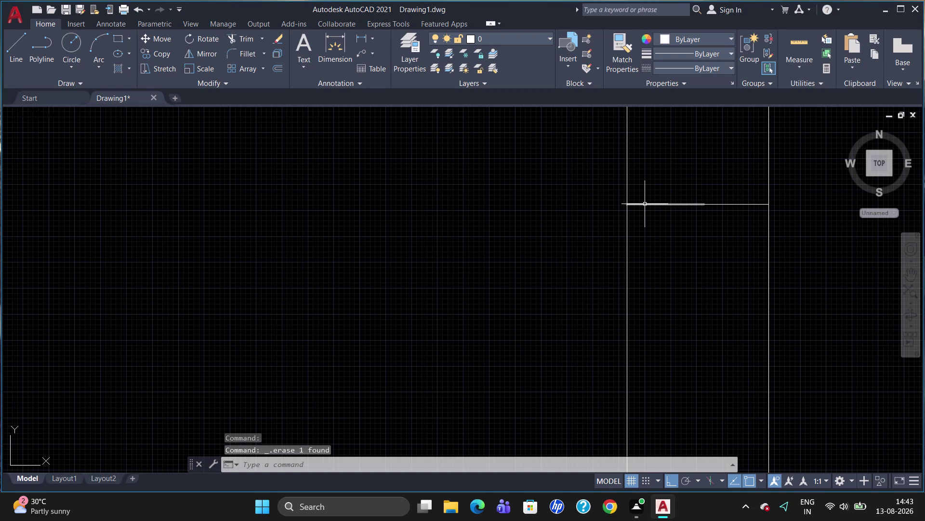
click(645, 204)
key(Delete)
click(664, 204)
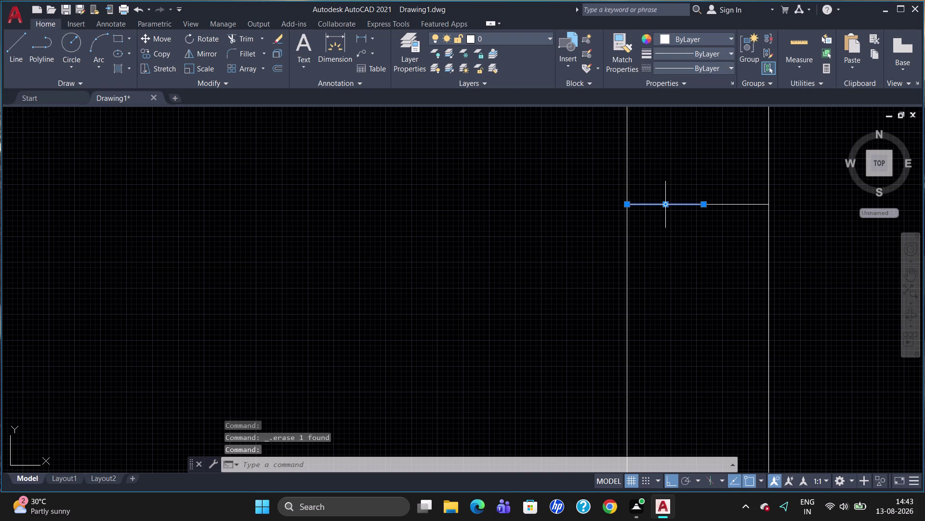
key(Delete)
click(654, 204)
key(Delete)
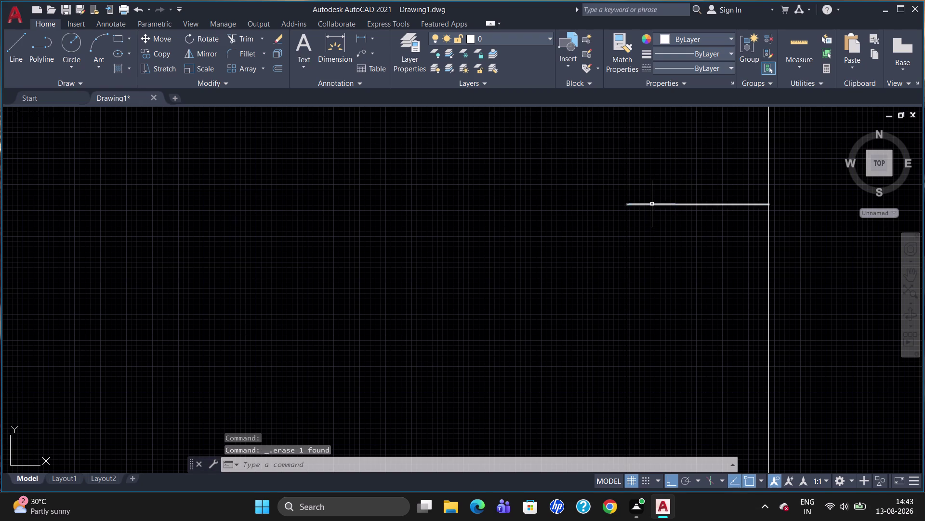
click(652, 204)
key(Delete)
click(674, 206)
key(Delete)
click(698, 203)
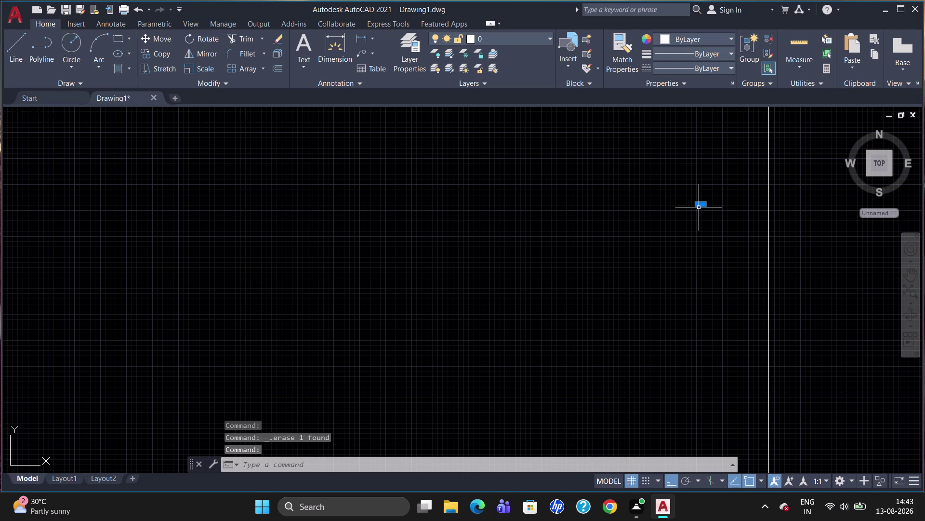
key(Delete)
scroll(down, 3)
scroll(down, 3)
scroll(up, 3)
scroll(down, 3)
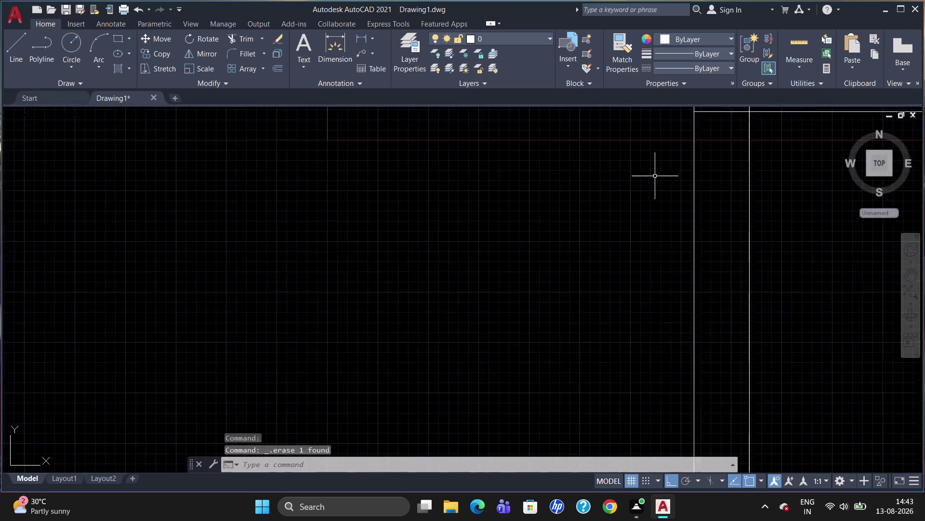
scroll(down, 3)
scroll(up, 3)
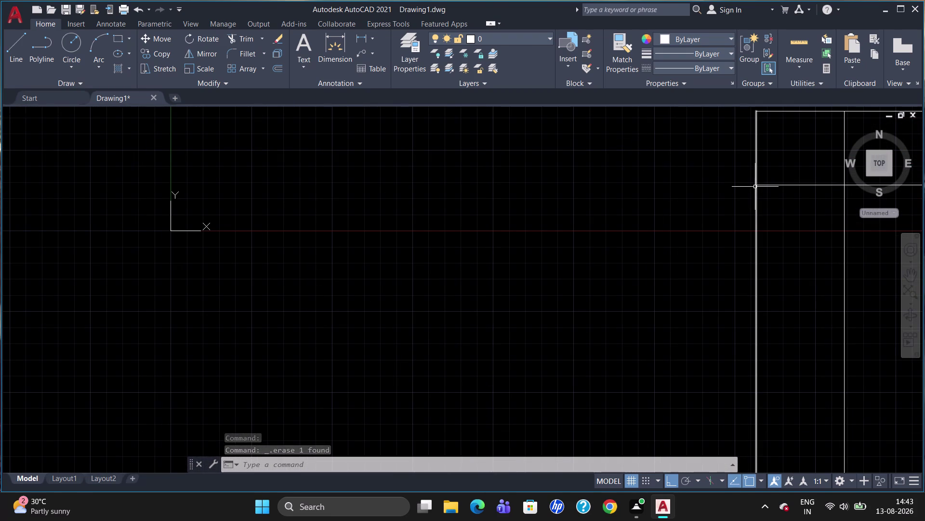
click(756, 187)
key(Delete)
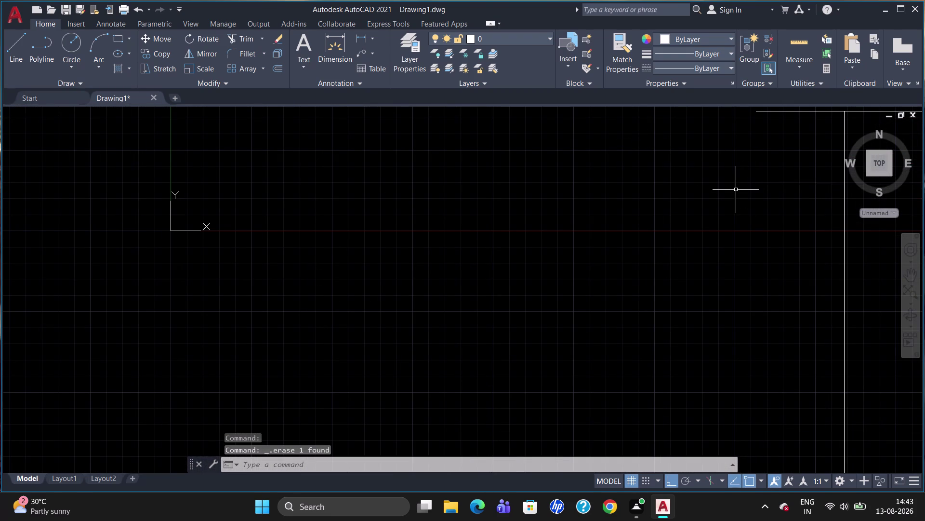
Undo the last erase with U to restore the accidentally deleted line.
key(u)
key(Return)
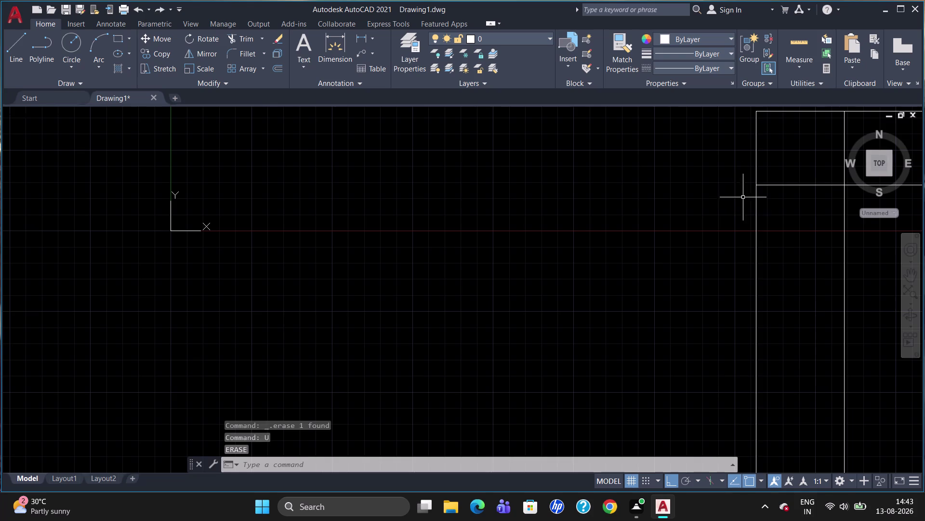
scroll(down, 3)
scroll(down, 3)
scroll(up, 3)
scroll(down, 3)
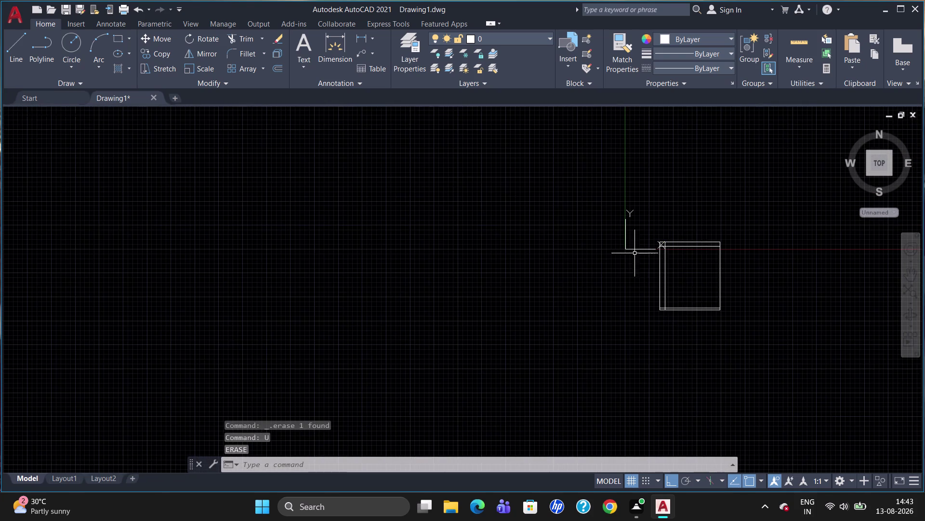
scroll(up, 3)
scroll(down, 3)
scroll(up, 3)
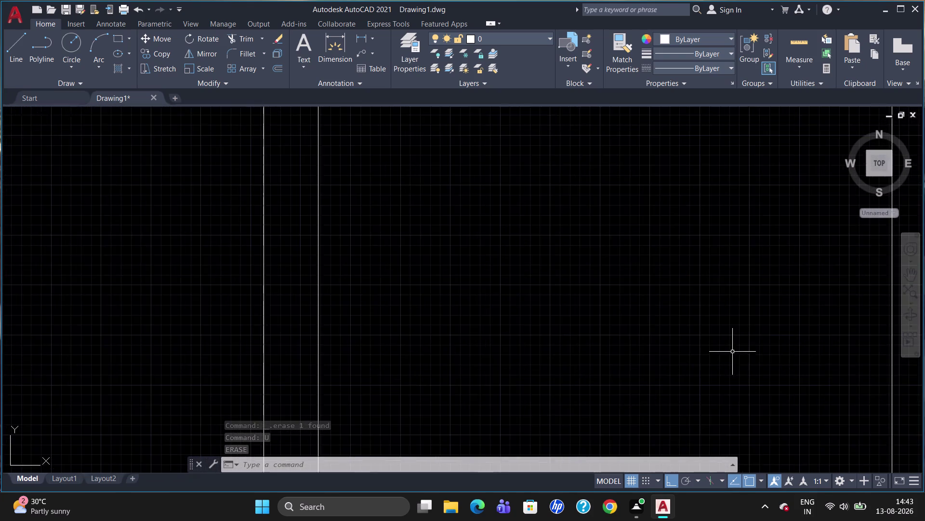
scroll(up, 3)
scroll(down, 3)
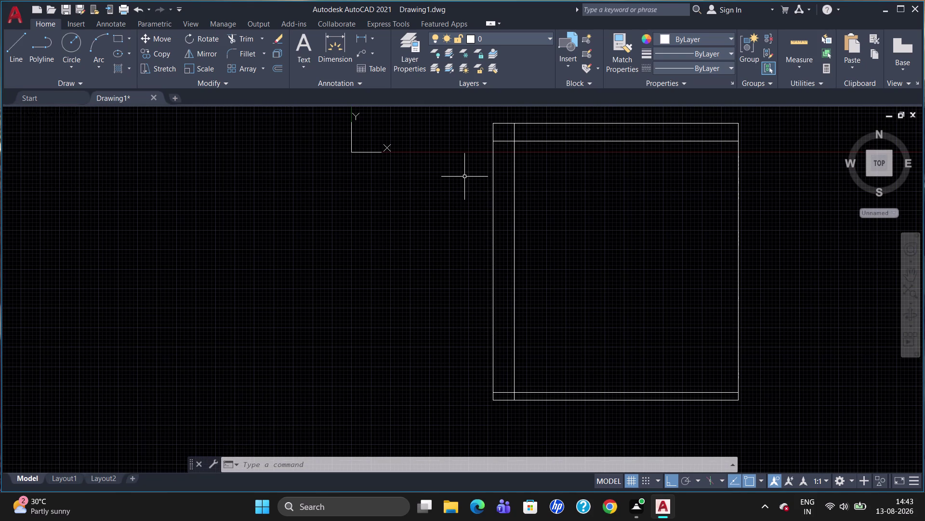
Draw a line 1159 units down from the frame's top-left edge, ending on the inner left line.
key(l)
key(Return)
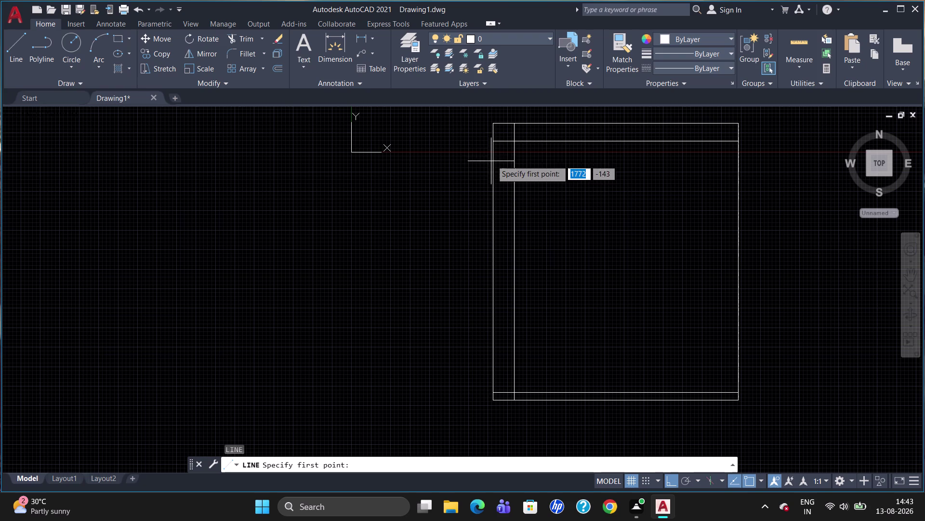
click(493, 127)
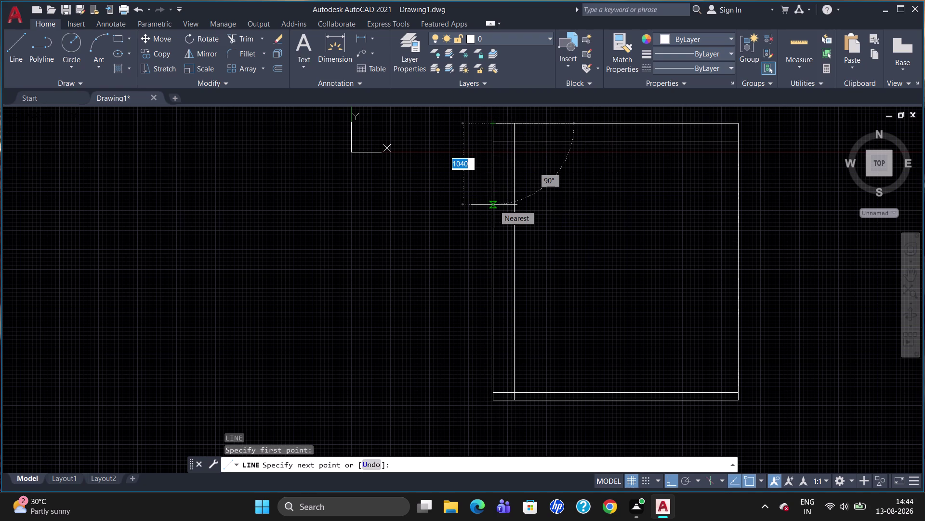
text(11)
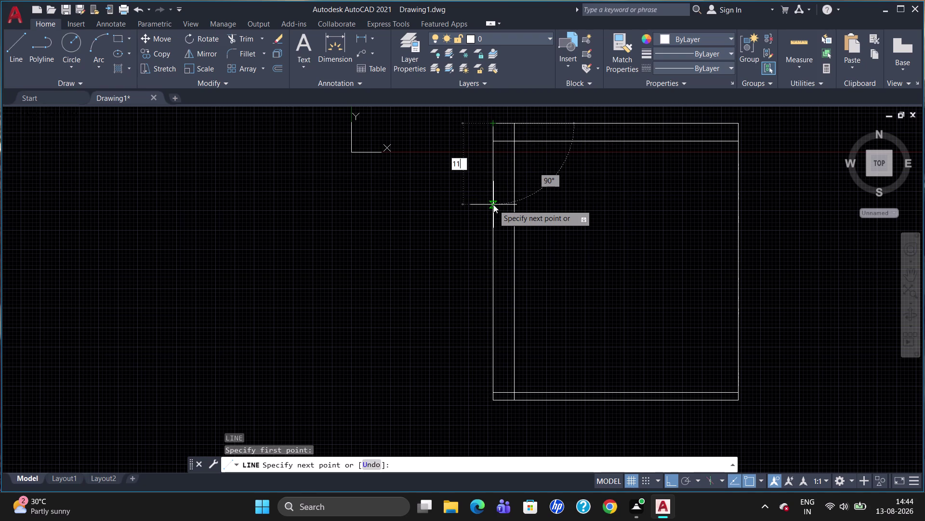
text(59)
key(Return)
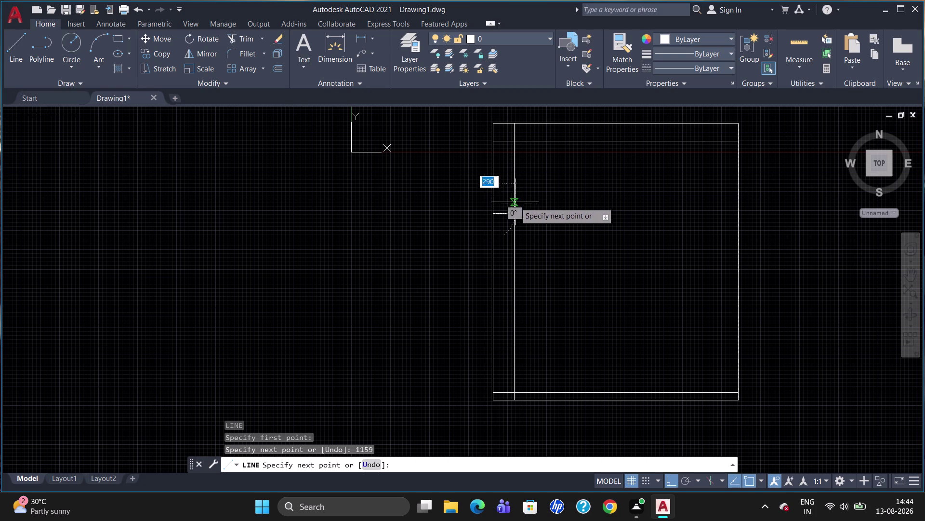
click(514, 211)
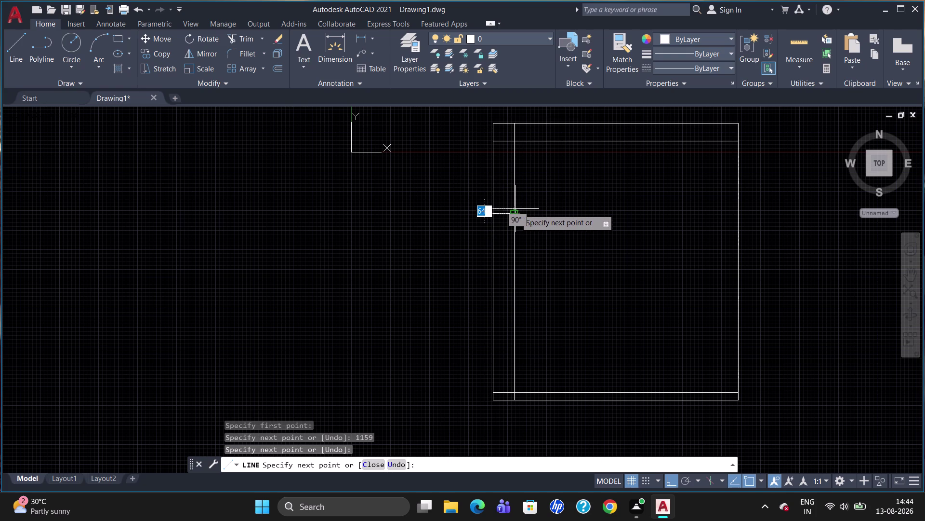
key(Escape)
scroll(up, 3)
scroll(down, 3)
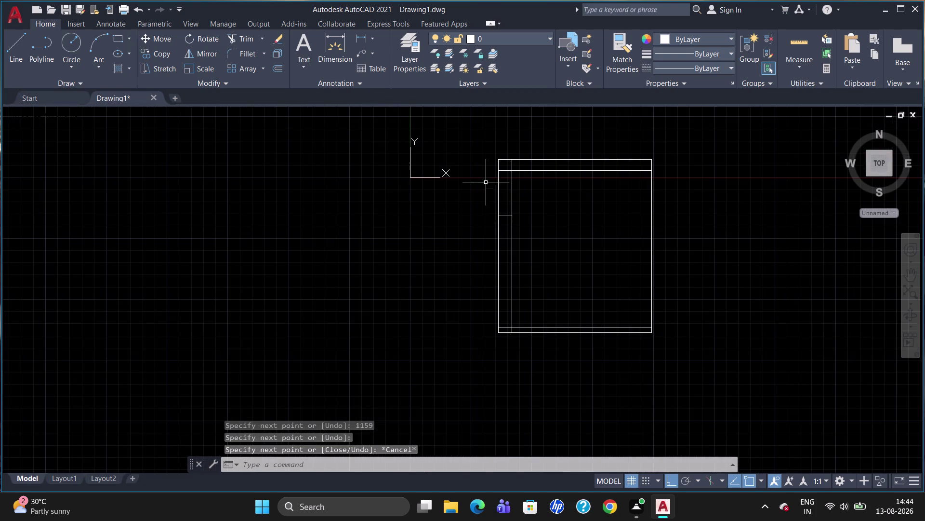
scroll(up, 3)
Place a trial 1159 linear dimension from the frame top to the new line, left of the frame.
text(DLI)
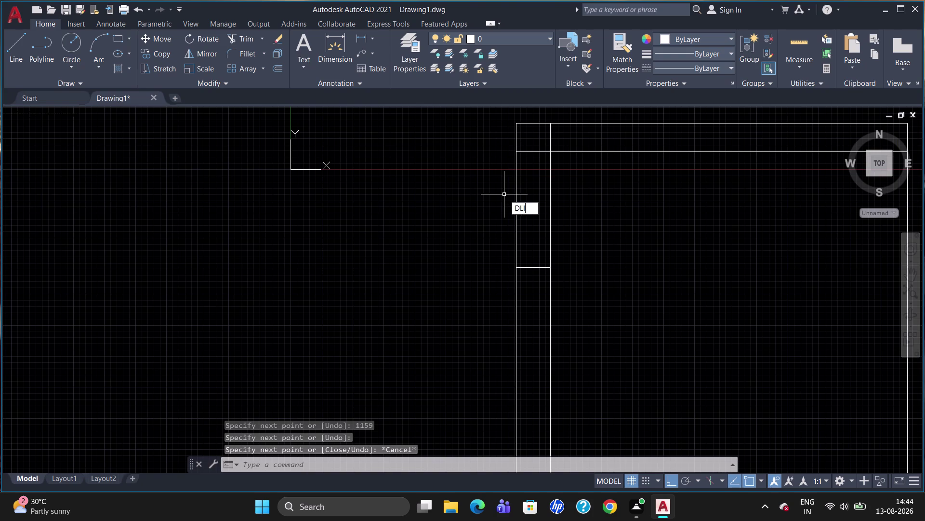
key(Return)
click(515, 126)
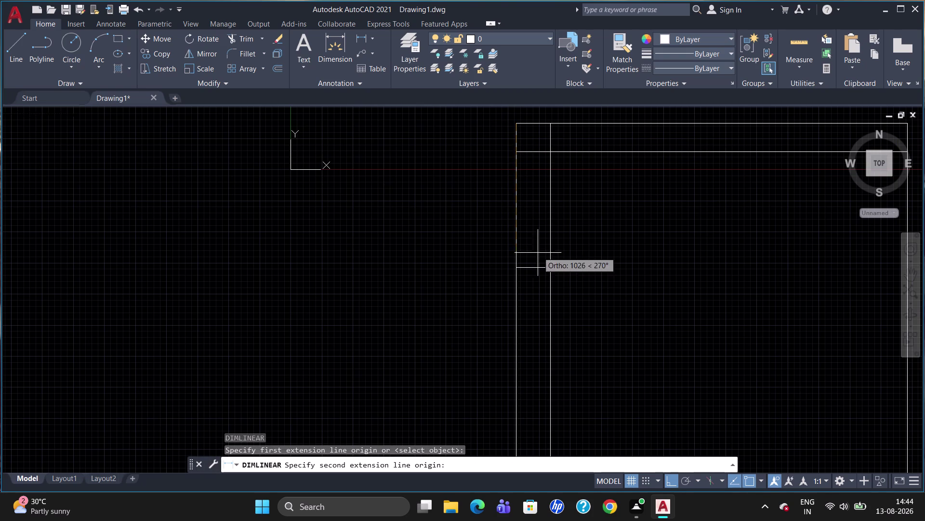
click(516, 268)
click(486, 259)
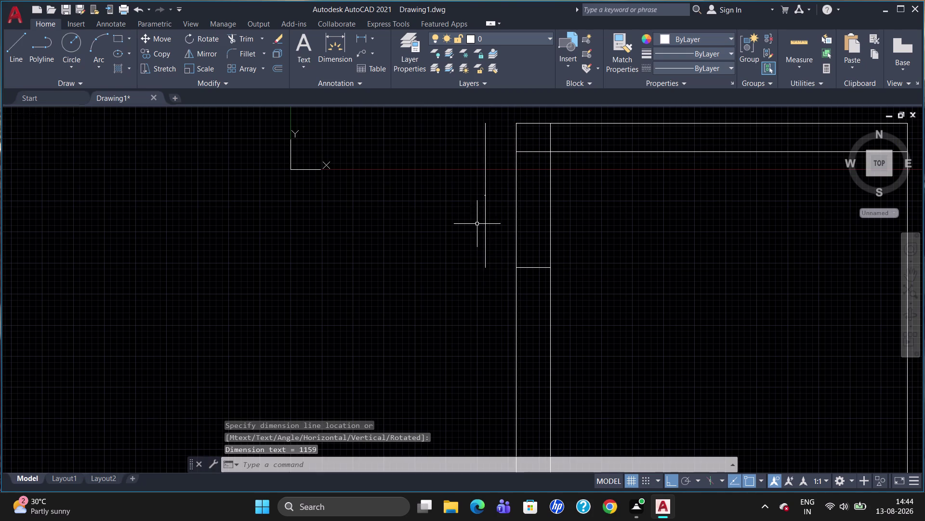
scroll(up, 3)
scroll(up, 3)
scroll(down, 3)
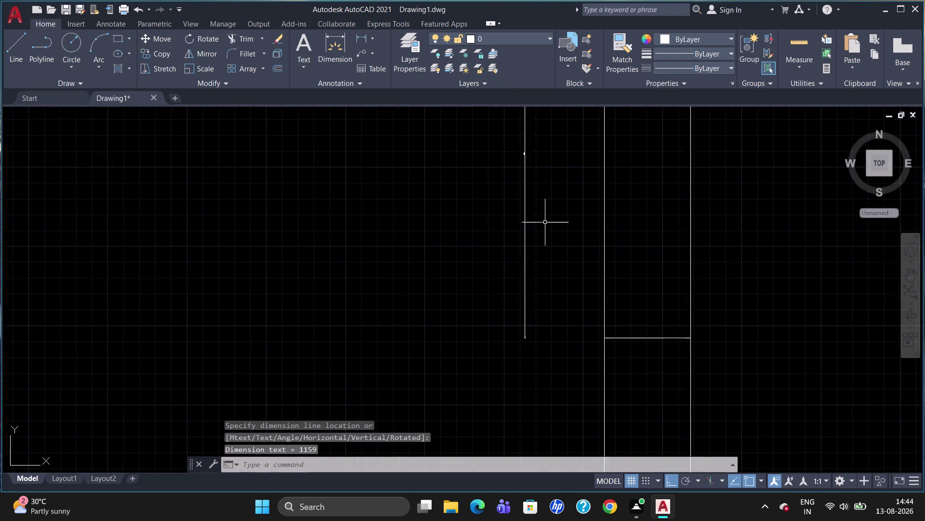
scroll(down, 3)
scroll(up, 3)
scroll(down, 3)
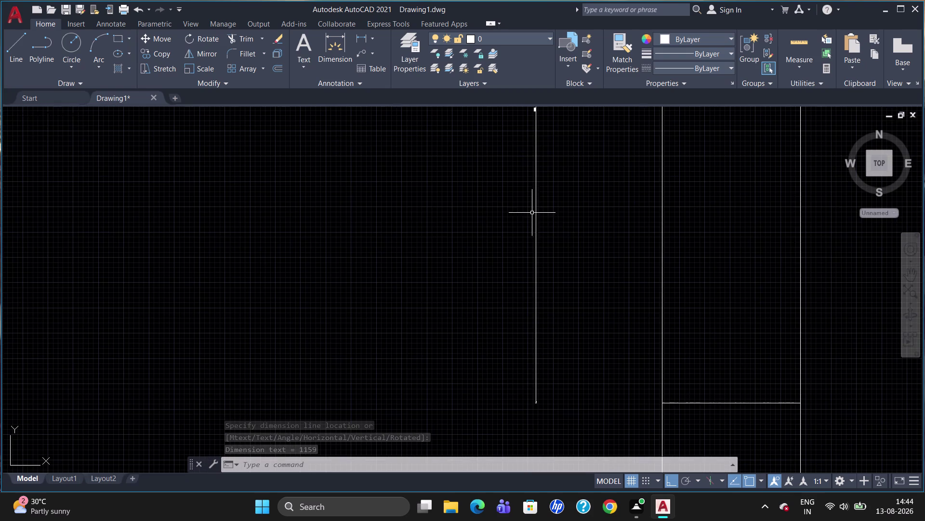
scroll(up, 3)
scroll(down, 3)
scroll(down, 3)
scroll(up, 3)
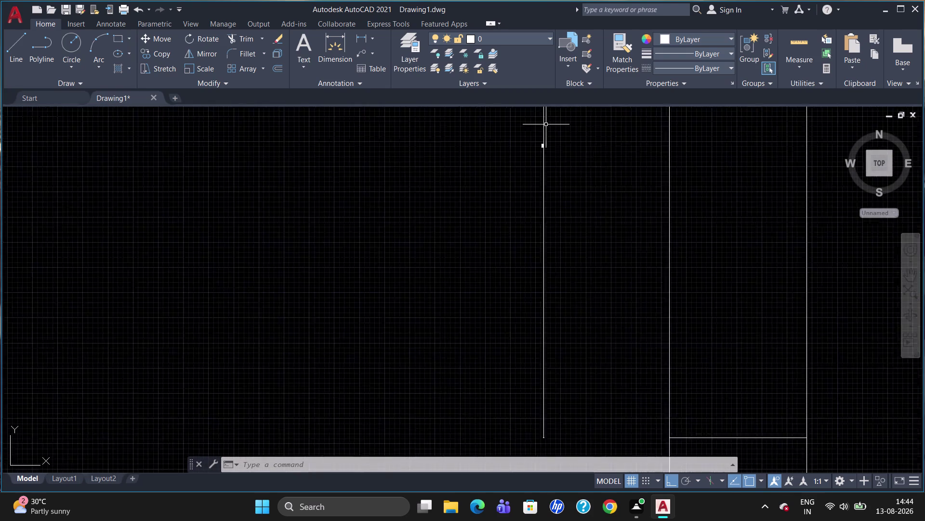
scroll(up, 3)
scroll(up, 3)
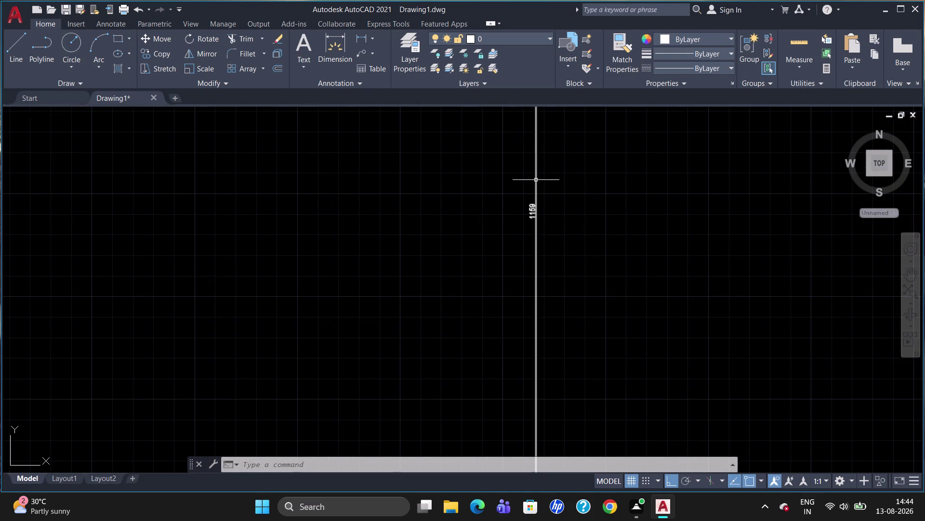
Erase the trial 1159 dimension.
click(536, 180)
key(Delete)
scroll(down, 3)
scroll(down, 3)
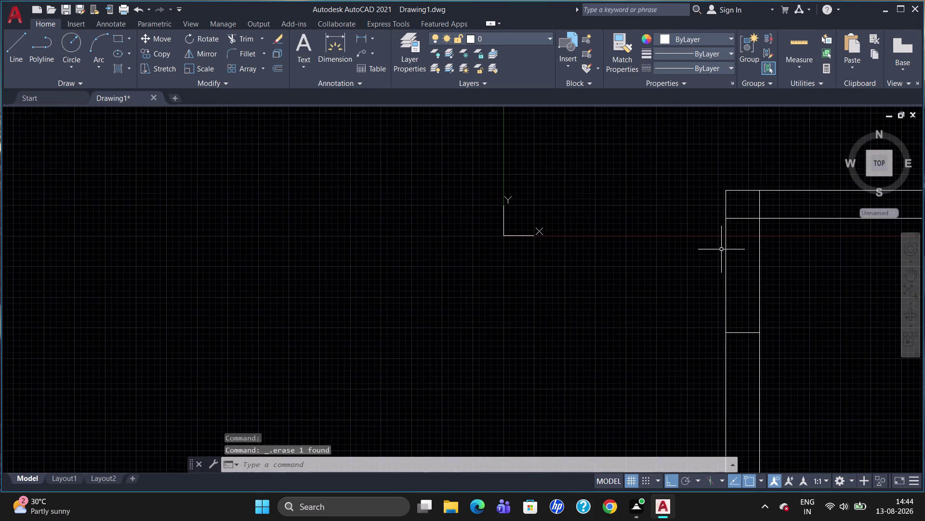
scroll(up, 3)
scroll(down, 3)
scroll(up, 3)
scroll(down, 3)
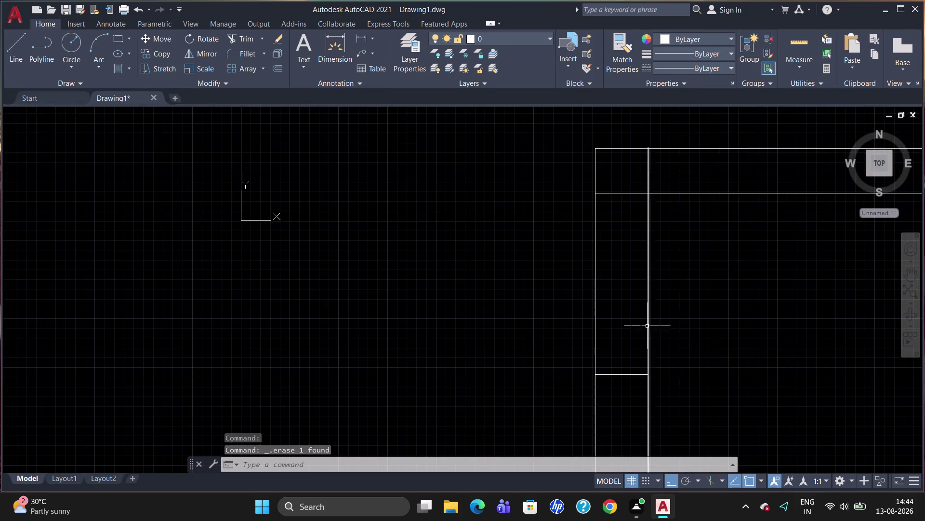
scroll(up, 3)
scroll(down, 3)
Start a 148-unit line and cancel it.
scroll(up, 3)
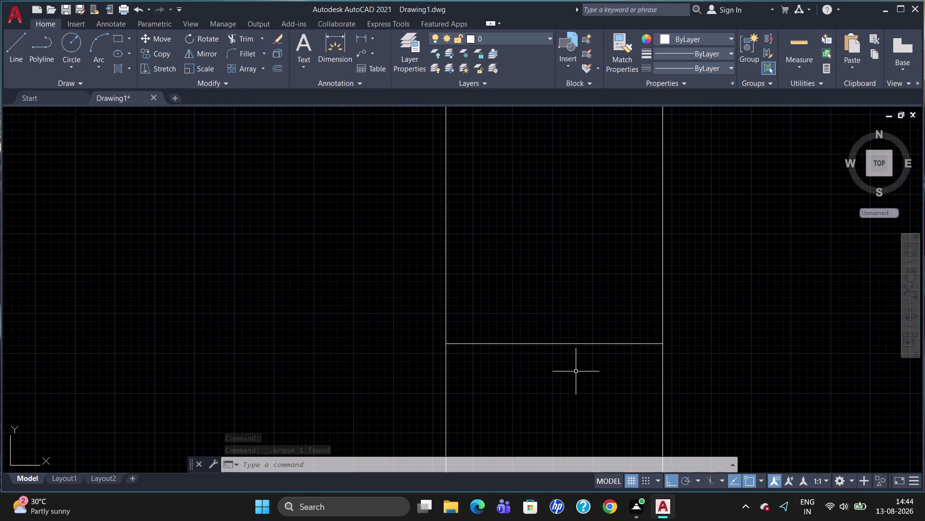
key(l)
key(Return)
text(1)
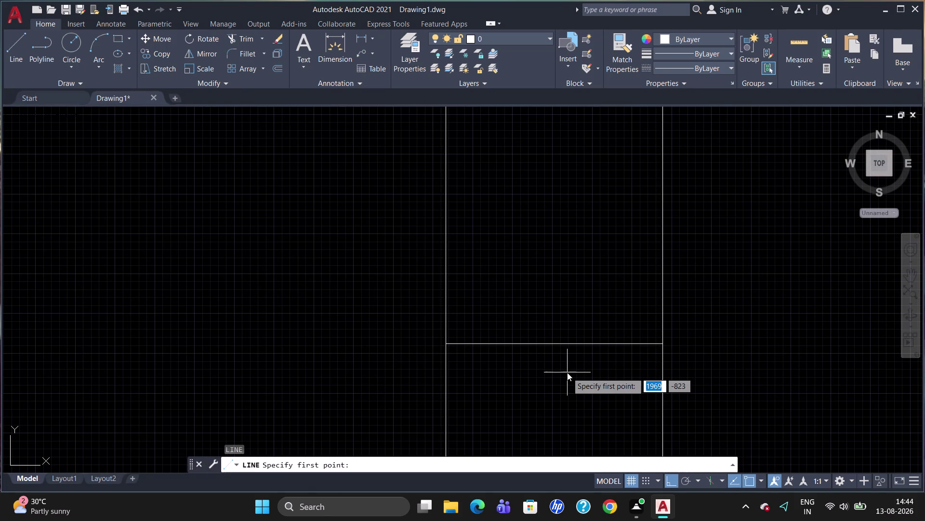
text(4)
key(8)
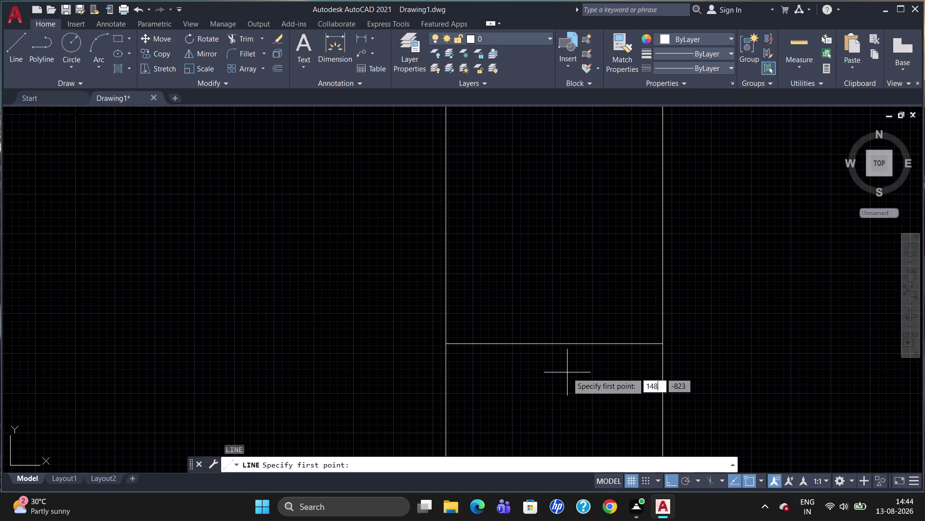
key(Return)
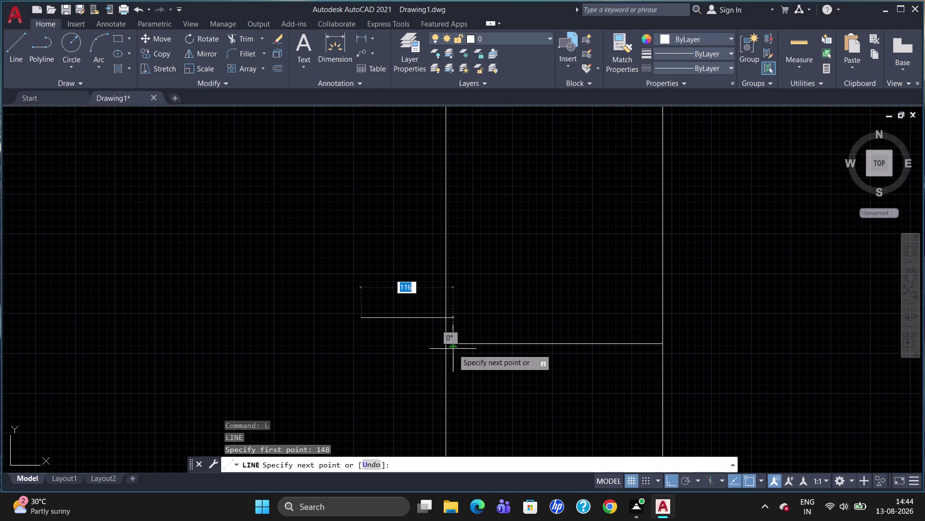
key(Escape)
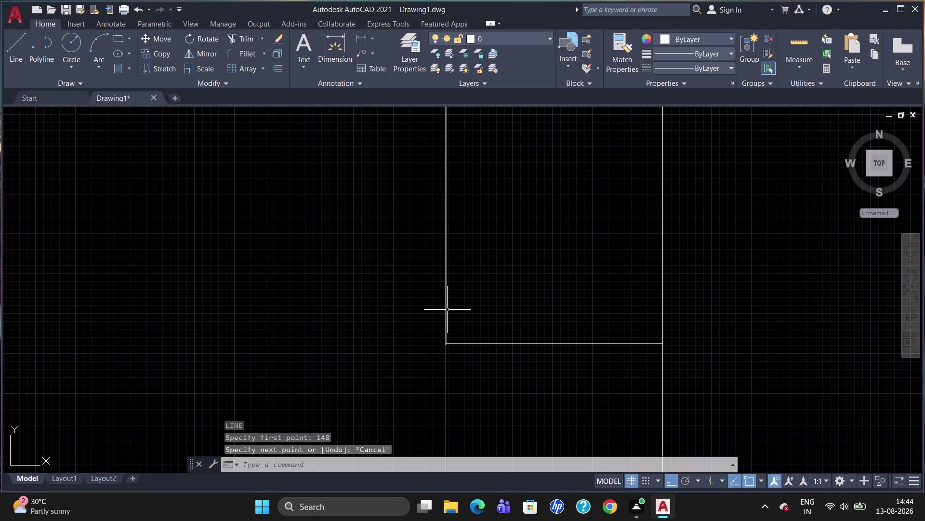
Draw a 148-unit horizontal line in from the frame's left side.
key(l)
key(Return)
click(447, 301)
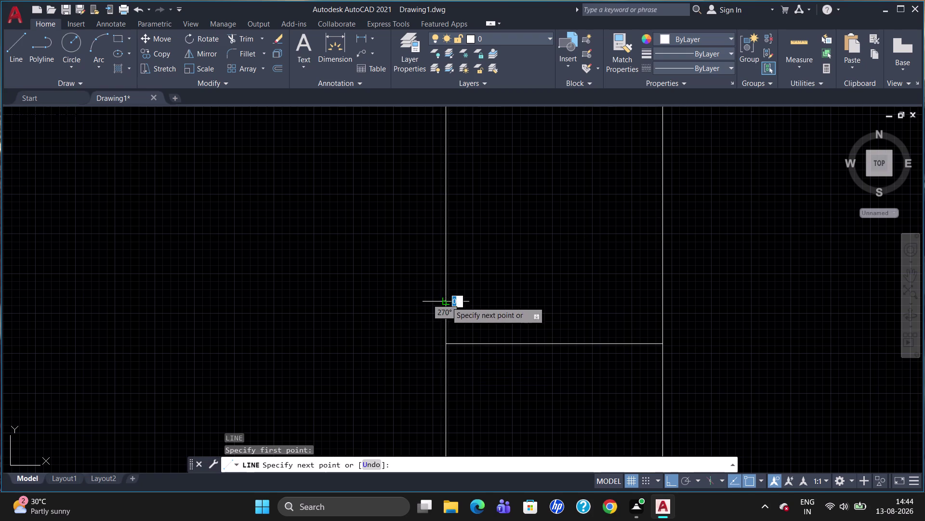
key(1)
text(4)
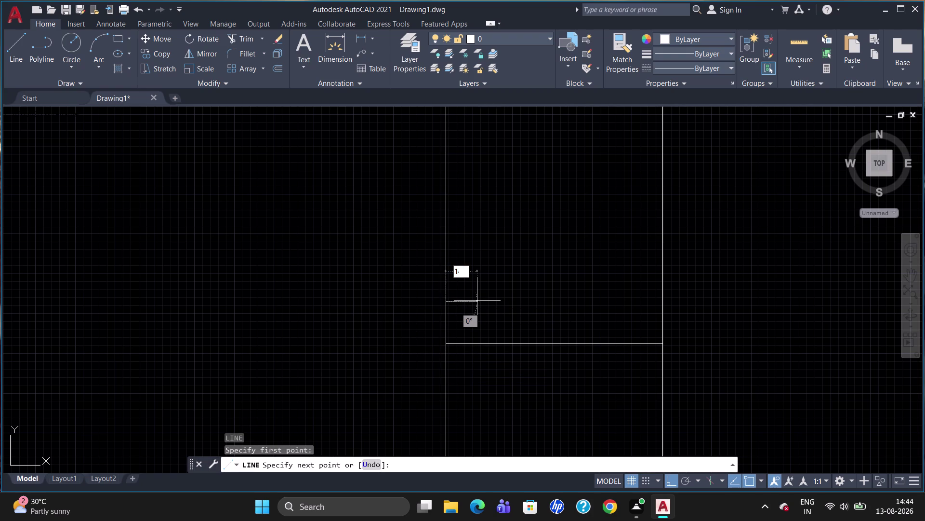
text(8)
key(Return)
key(Escape)
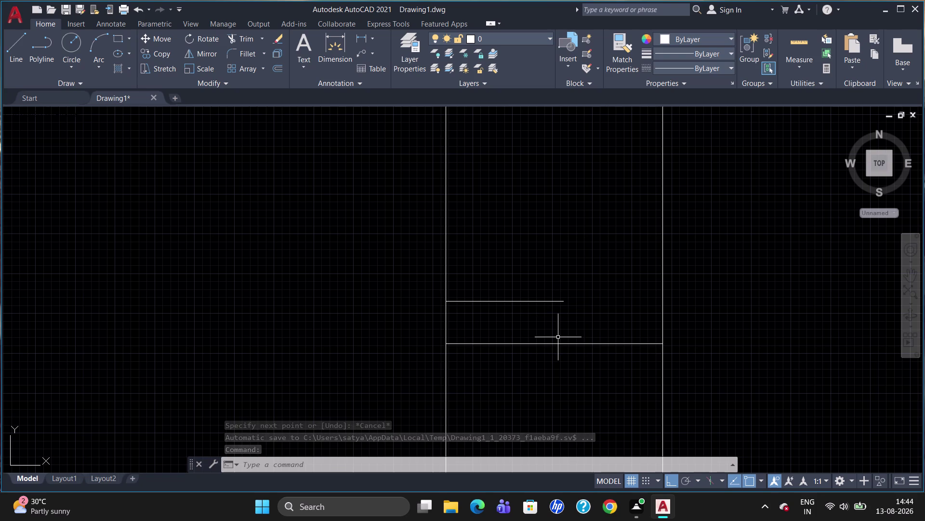
Draw vertical lines from the short line's end, 77 units up and 70 units down.
key(l)
key(Return)
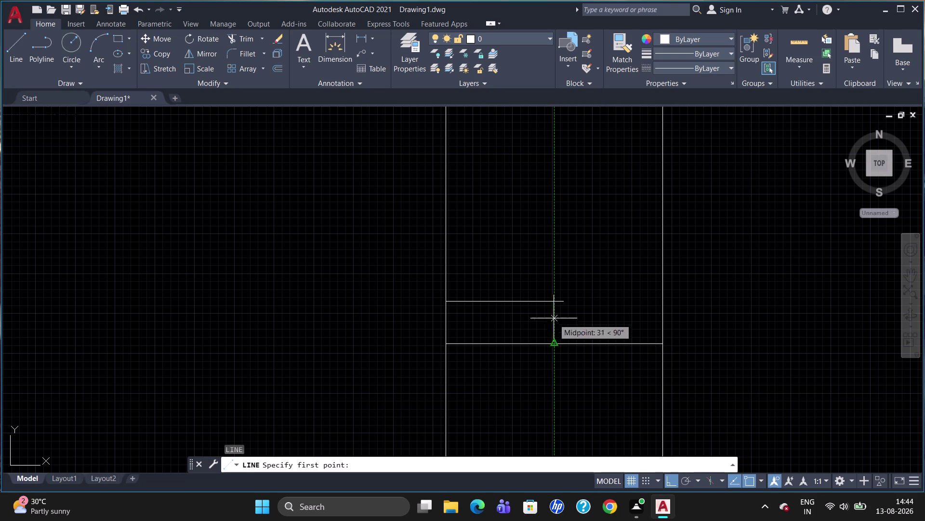
click(563, 299)
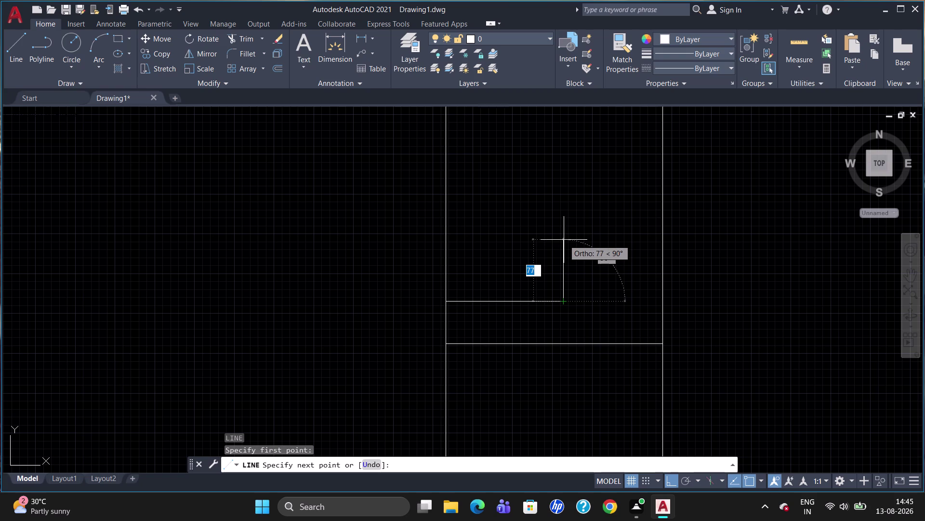
click(564, 240)
key(Escape)
key(l)
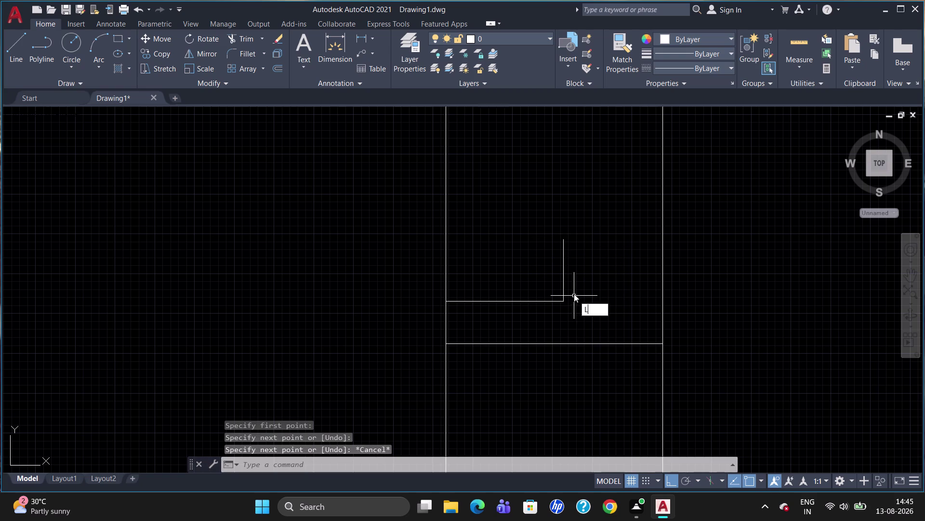
key(Return)
click(567, 302)
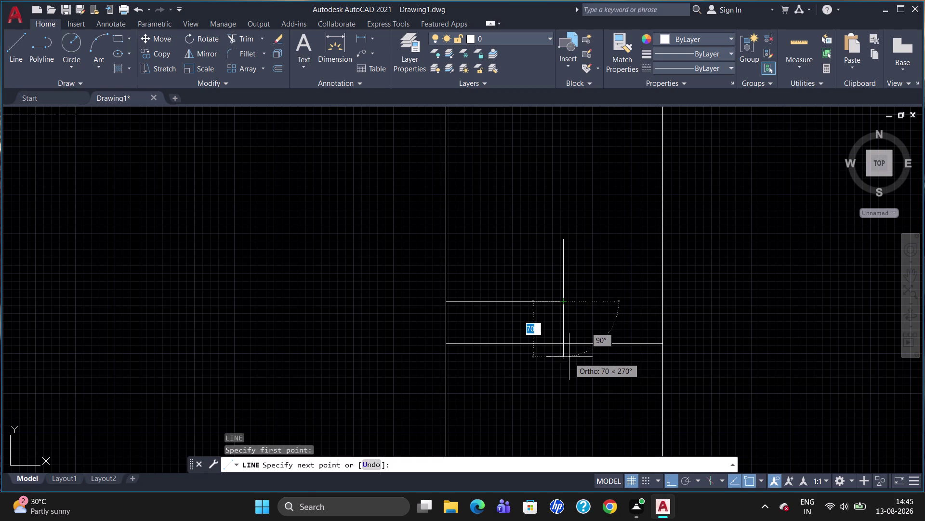
click(569, 356)
key(Escape)
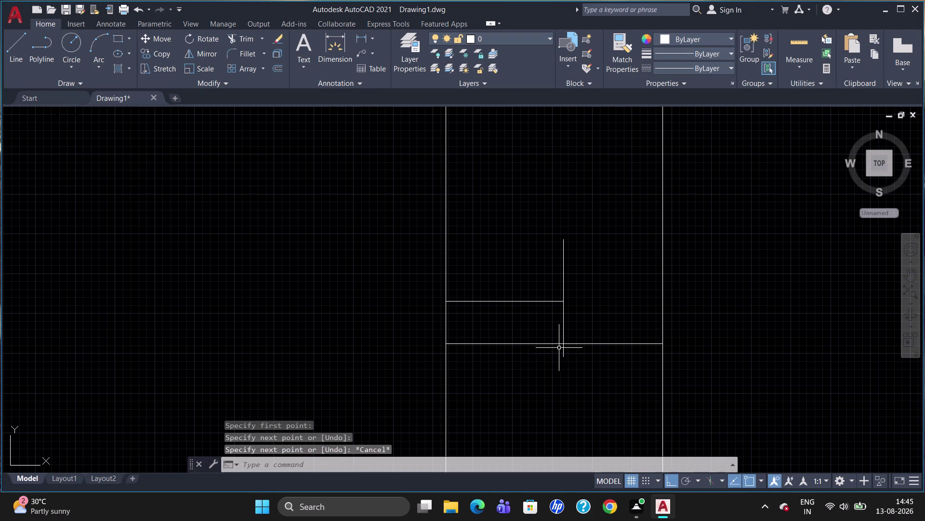
click(563, 349)
key(Escape)
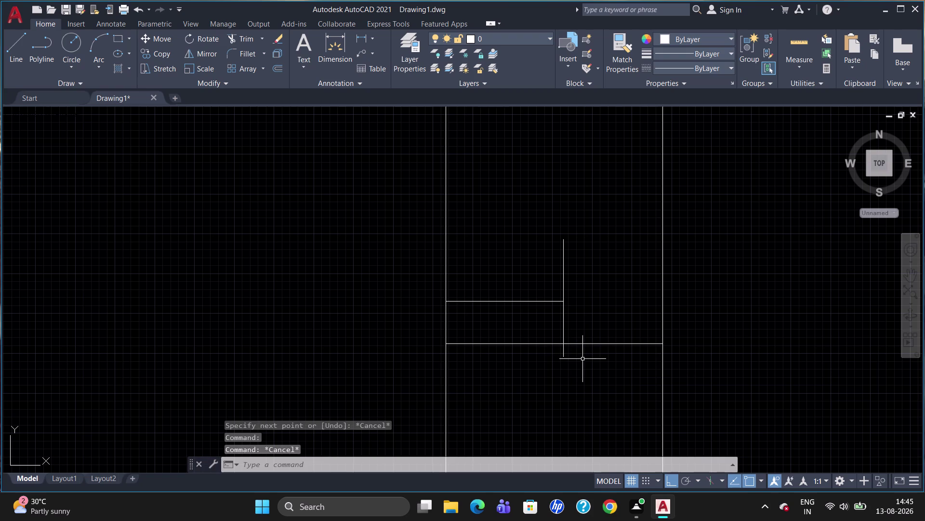
Begin trimming with the TR command.
key(t)
key(r)
key(Return)
Trim the vertical line below the horizontal line and erase the short horizontal line.
key(Return)
click(562, 353)
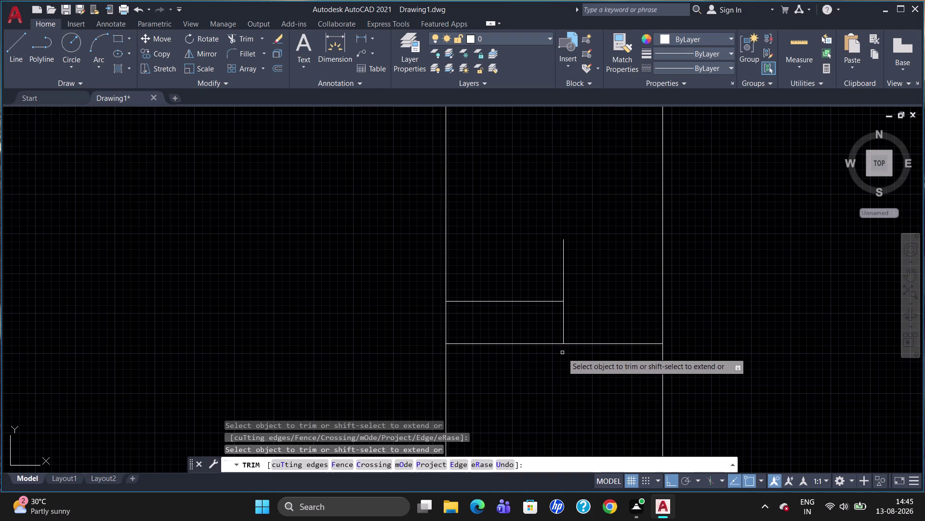
click(525, 301)
key(Escape)
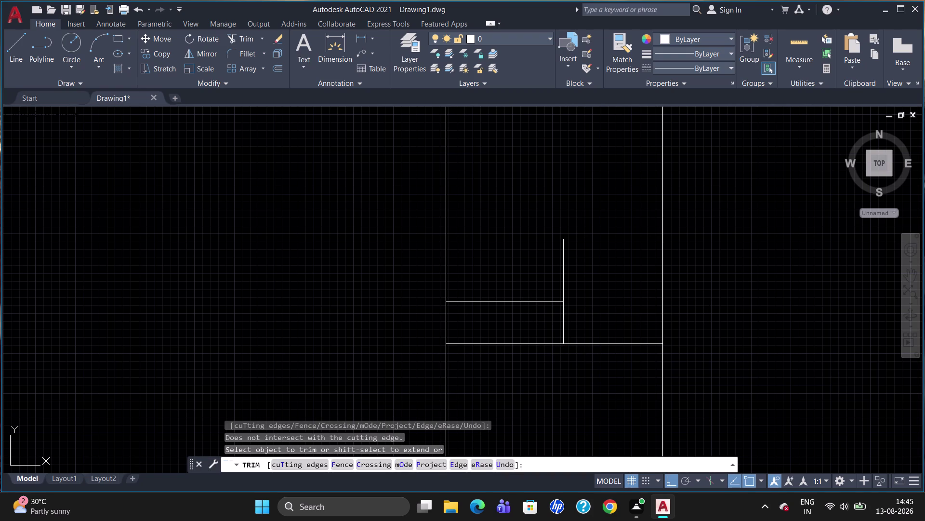
click(520, 299)
key(Delete)
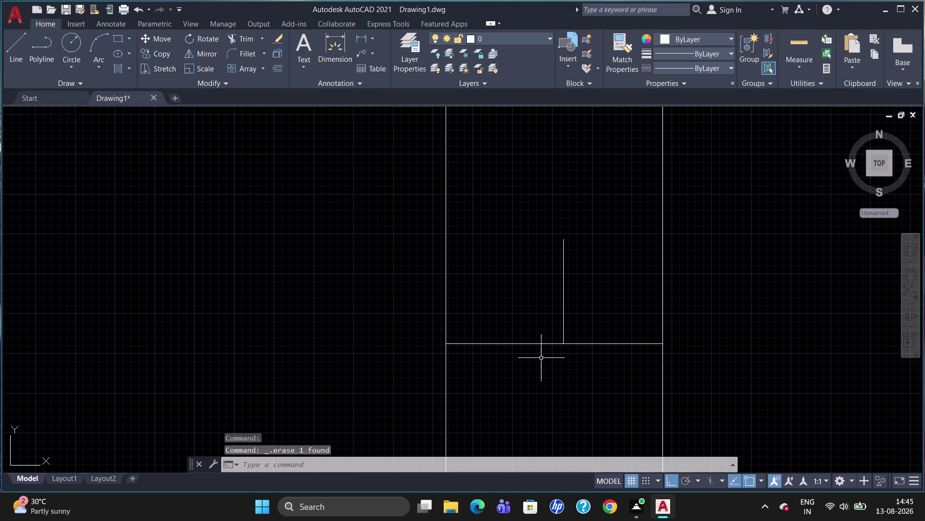
Place a trial 148 linear dimension below the line, then erase it.
text(DLI)
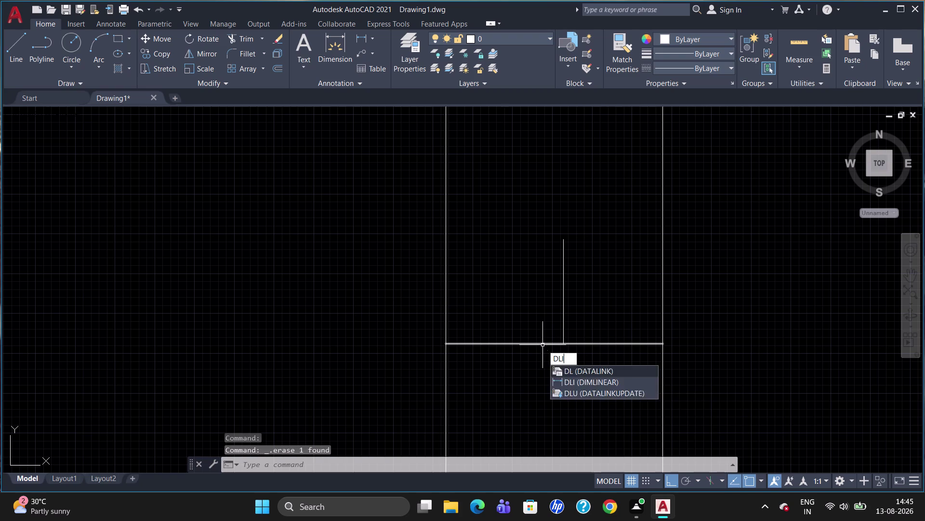
key(Return)
click(448, 347)
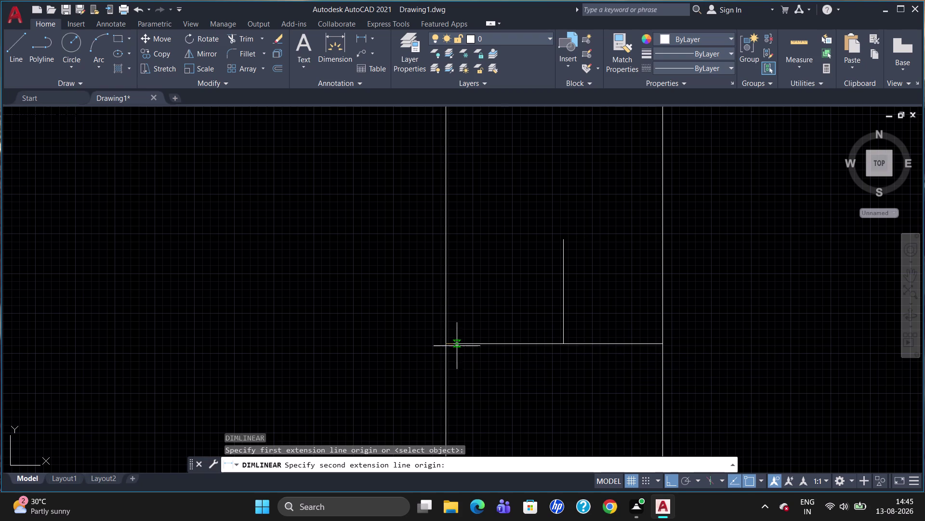
click(567, 342)
click(565, 374)
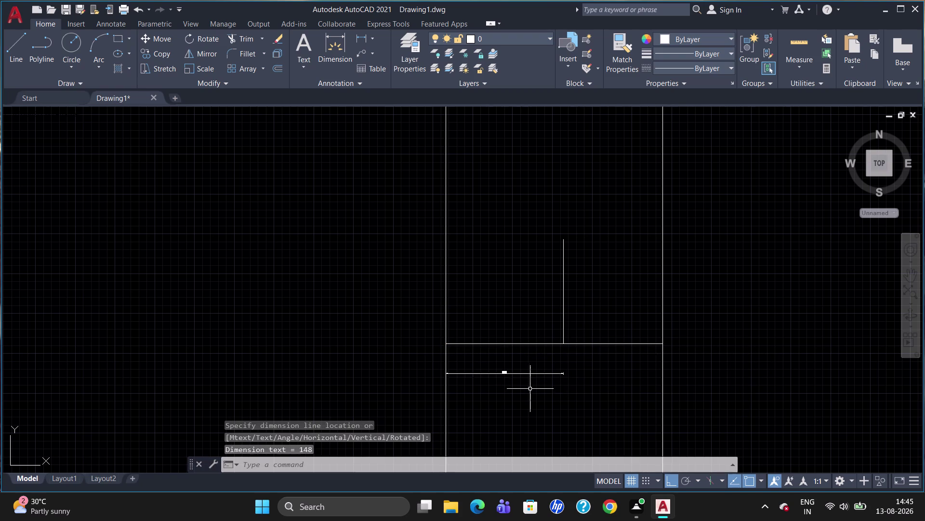
scroll(up, 3)
click(500, 352)
key(Delete)
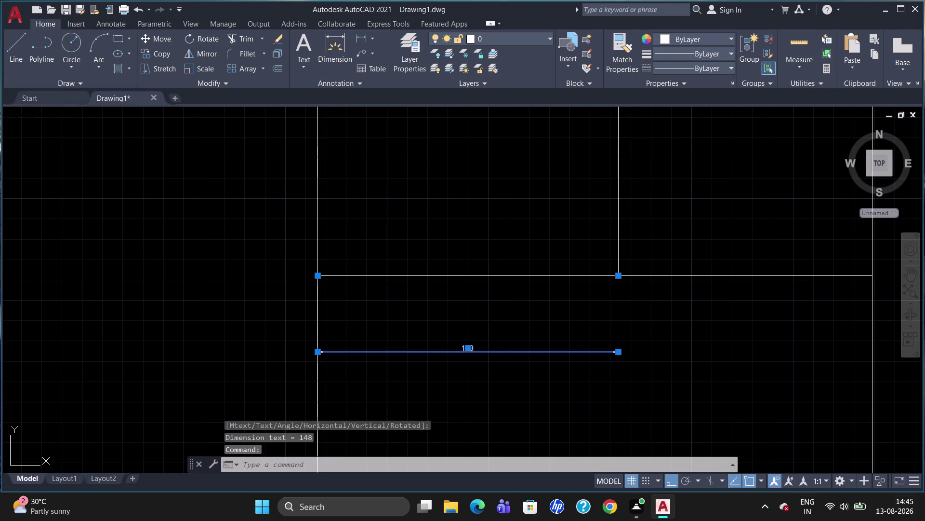
scroll(down, 3)
scroll(down, 3)
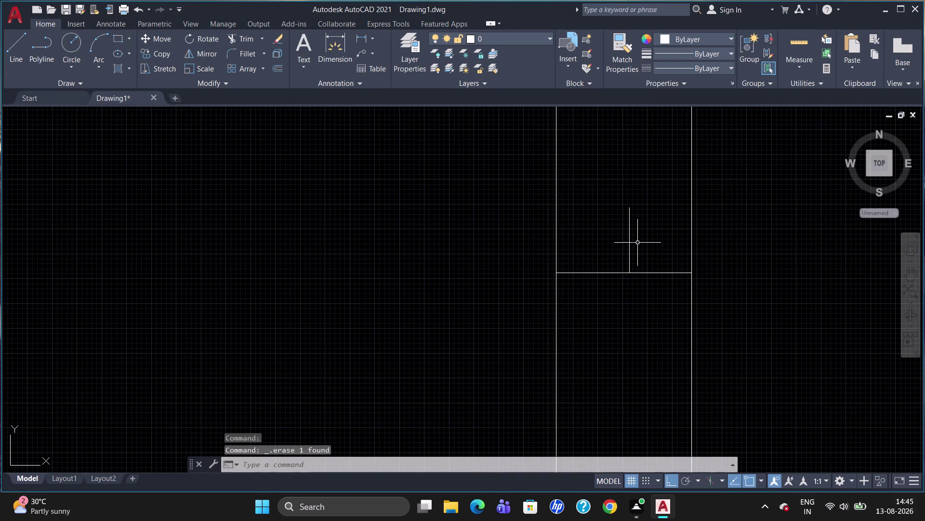
scroll(up, 3)
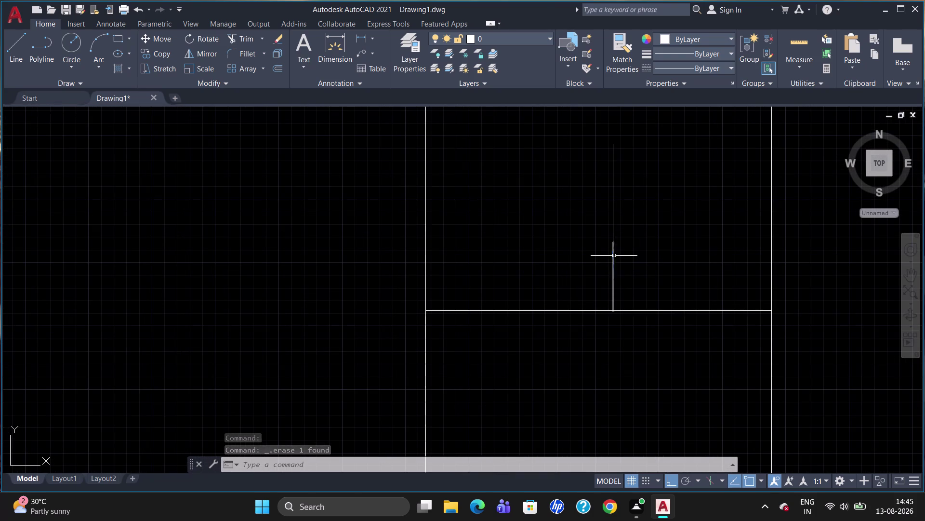
Erase the lower and upper vertical line segments.
click(615, 255)
key(Delete)
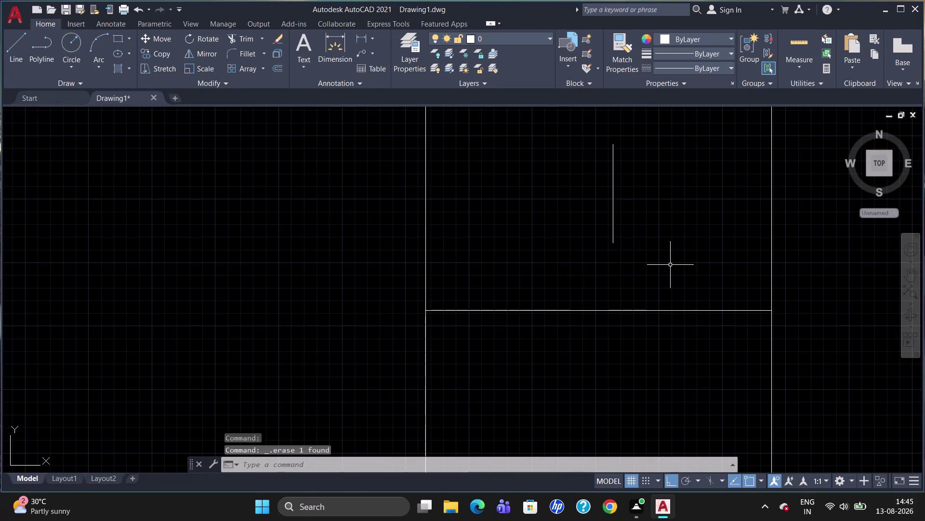
click(613, 206)
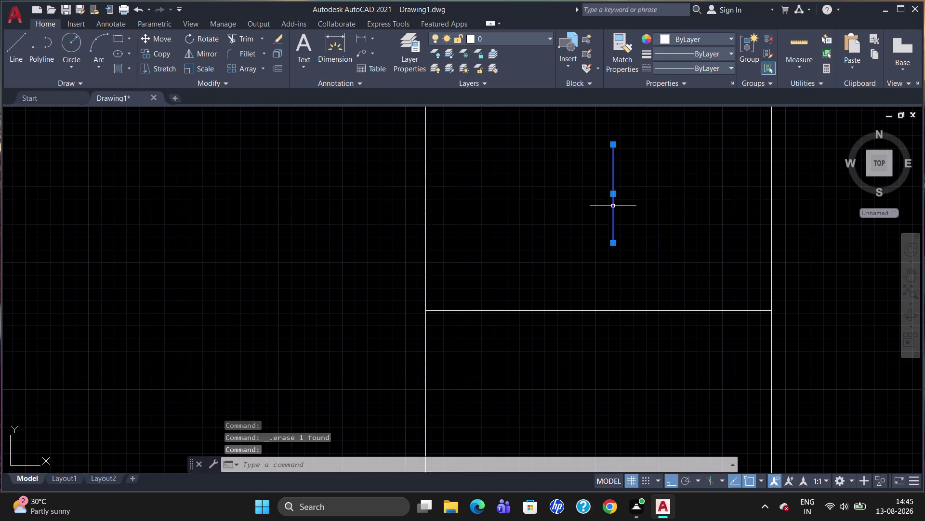
key(Delete)
Undo the vertical line deletions with U twice.
click(534, 313)
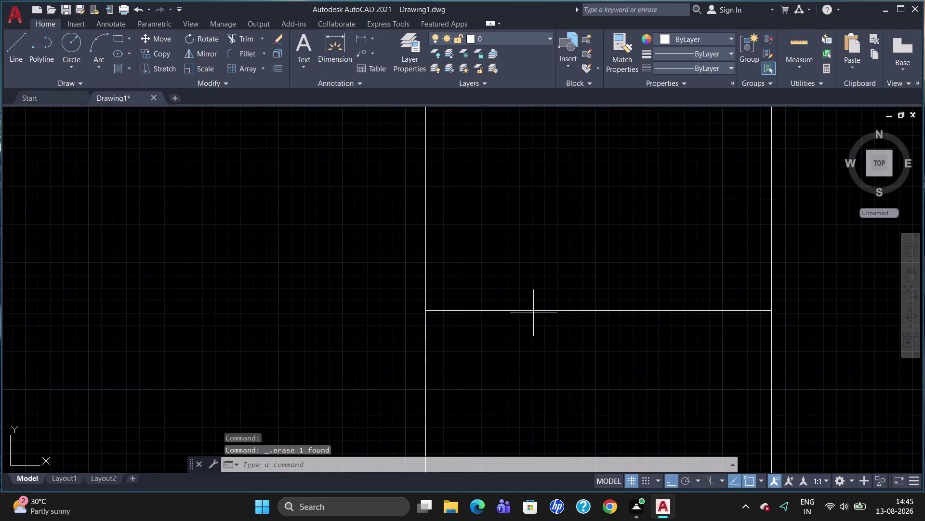
click(534, 309)
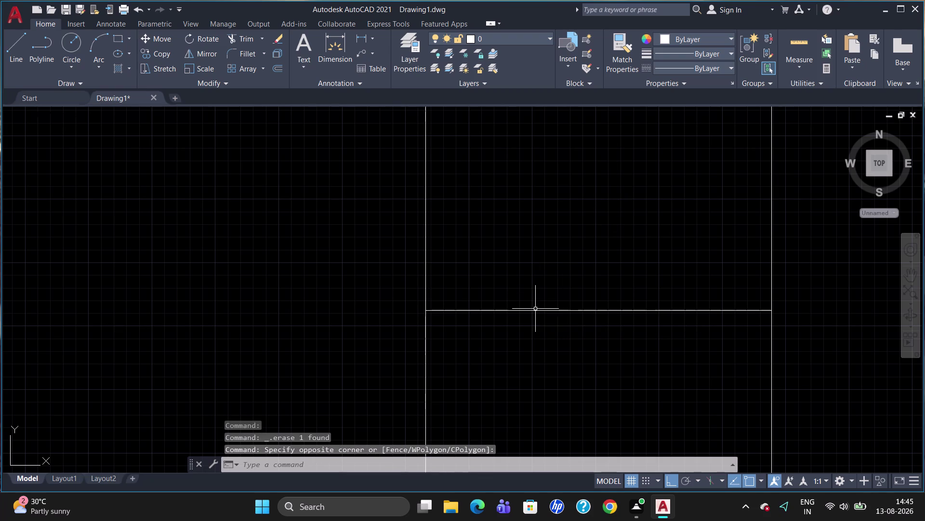
key(u)
key(Return)
key(u)
key(Return)
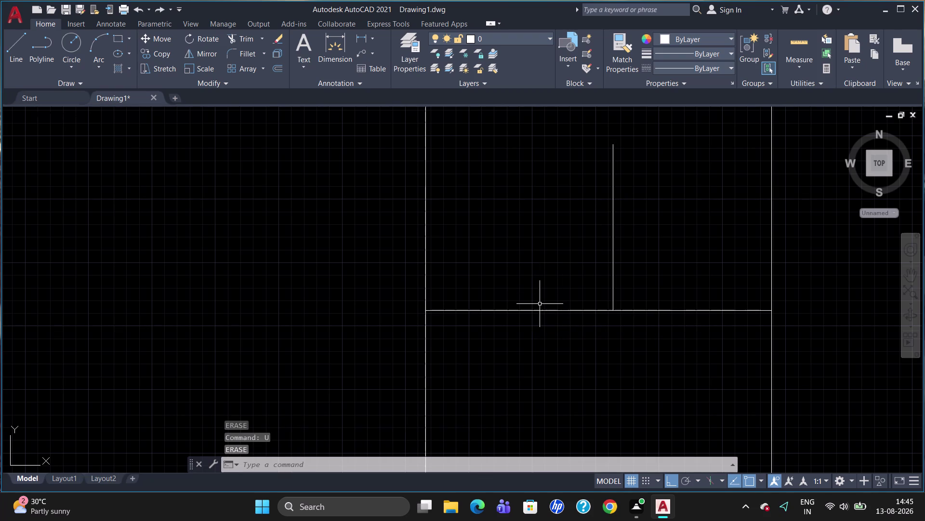
Attempt a 490-unit line, which comes out zero-length, and cancel it.
key(l)
key(Return)
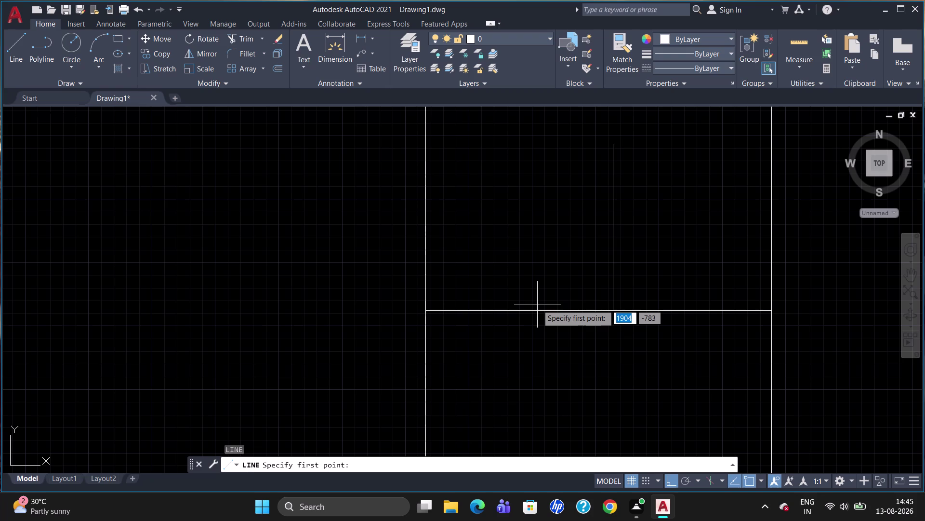
key(4)
key(9)
key(0)
key(Return)
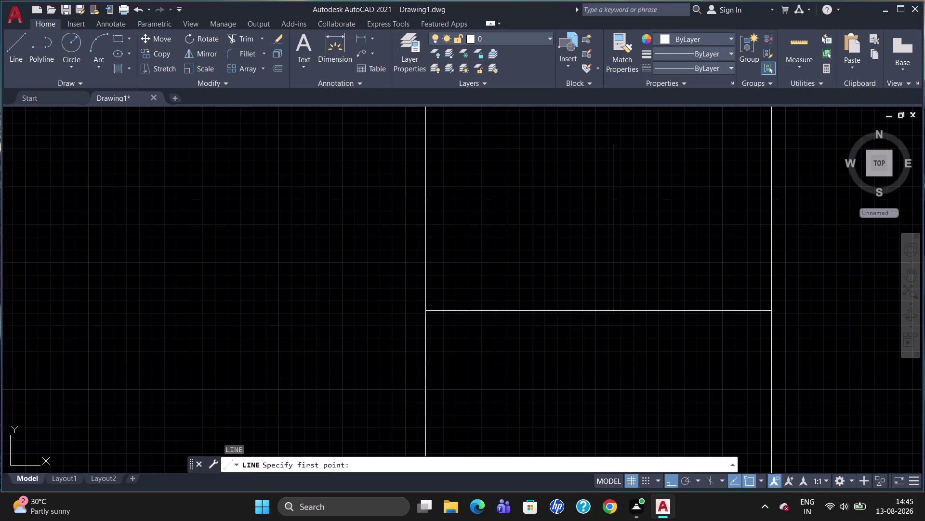
key(Escape)
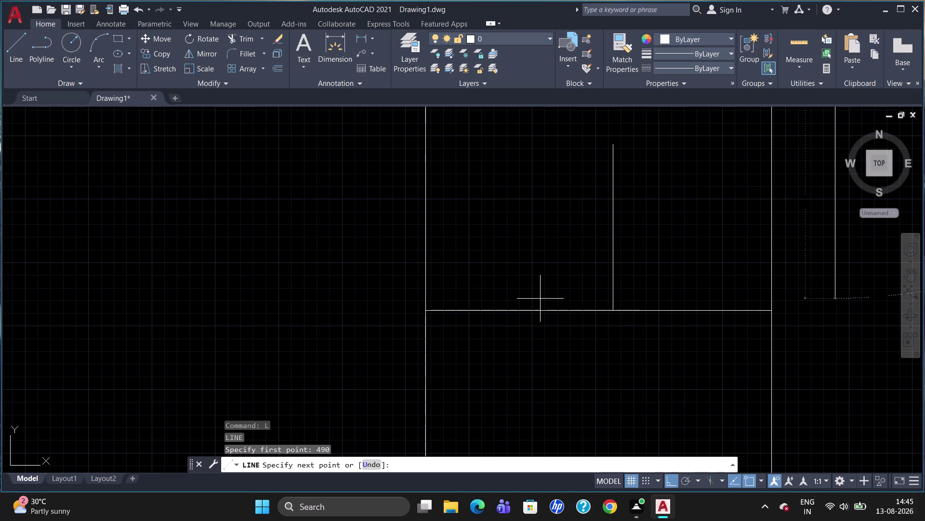
Draw a 490-unit vertical line up from the lower cross line in the right strip.
key(l)
key(Return)
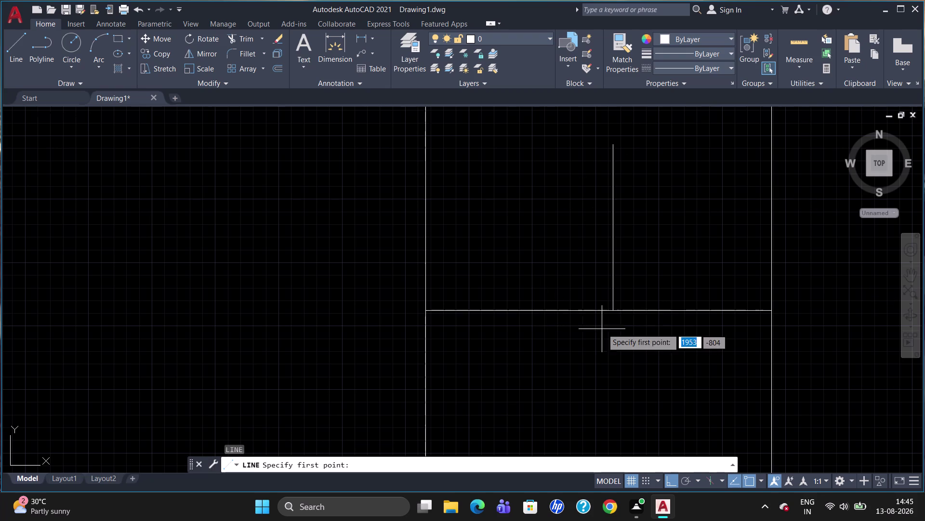
click(613, 310)
text(4)
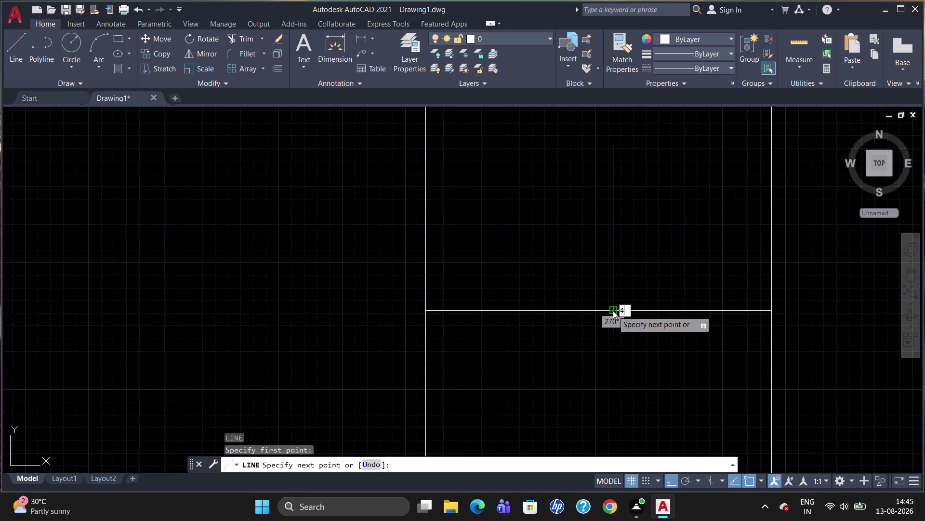
text(90)
key(Return)
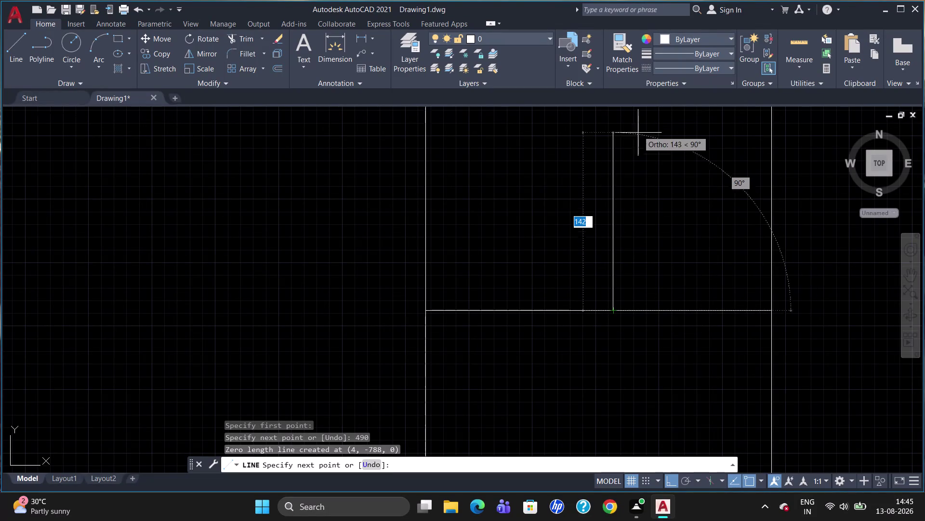
key(4)
text(9)
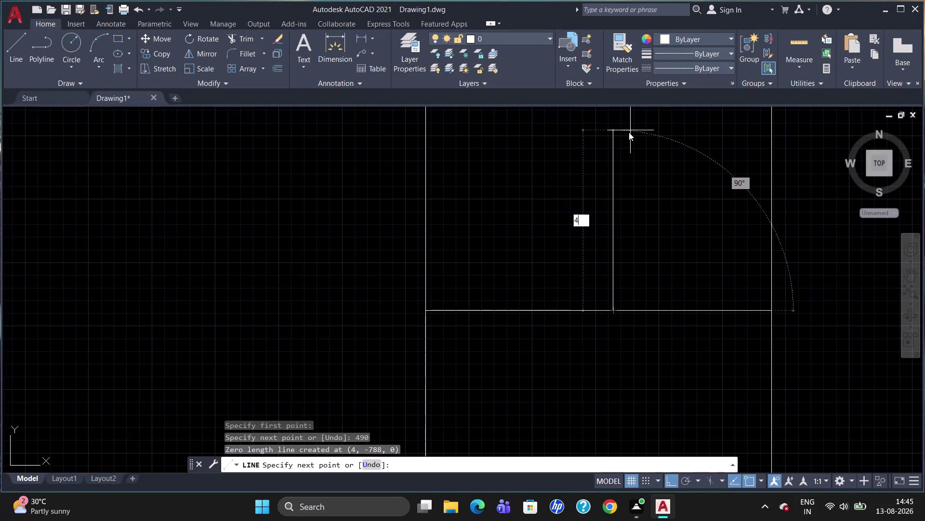
text(0)
key(Return)
key(Escape)
Zoom around the right strip, clear stray picks, and start another line.
scroll(down, 3)
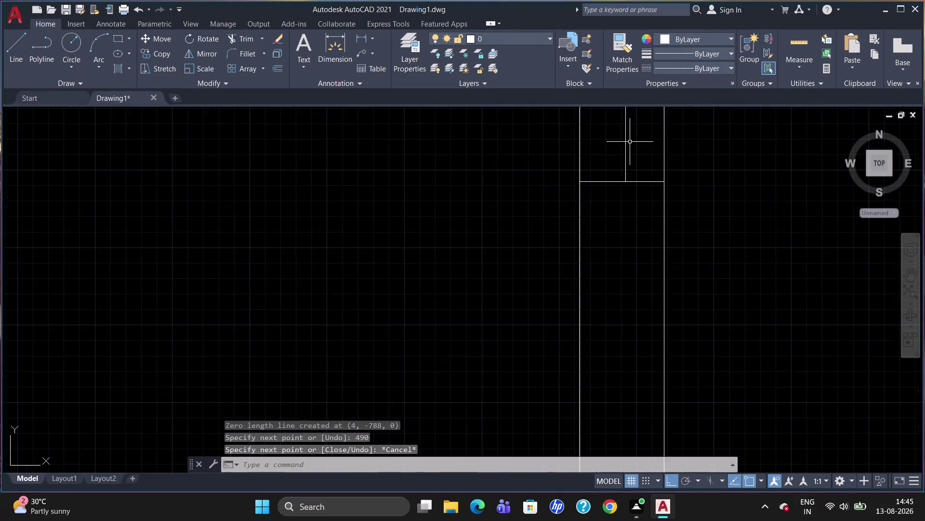
scroll(down, 3)
scroll(up, 3)
scroll(down, 3)
scroll(up, 3)
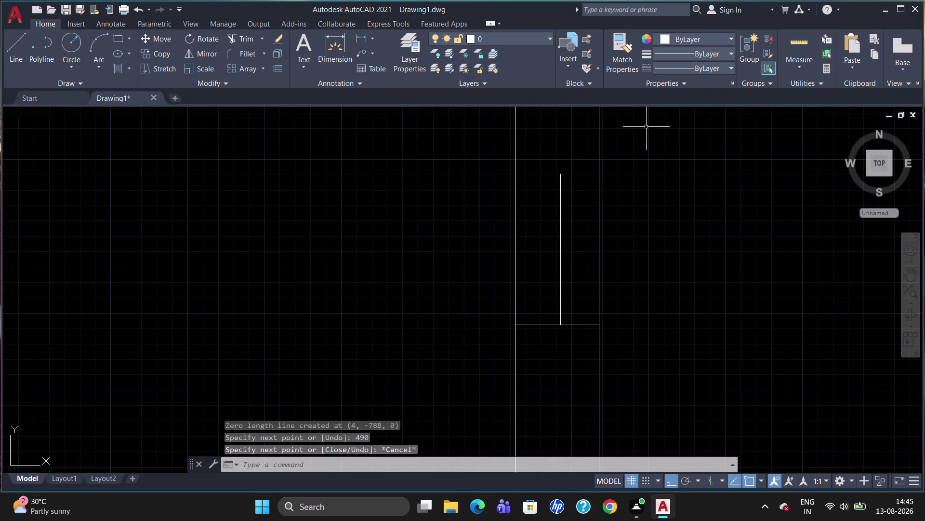
scroll(up, 3)
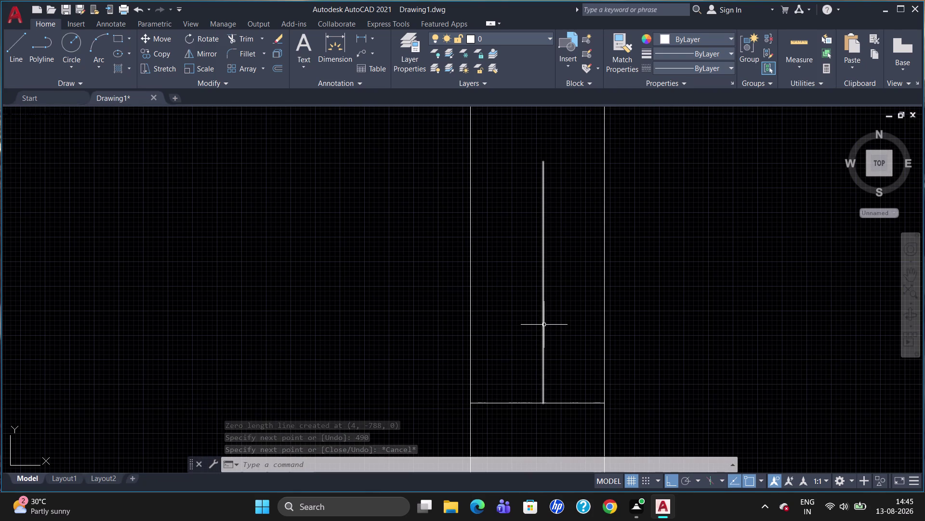
click(544, 323)
key(Escape)
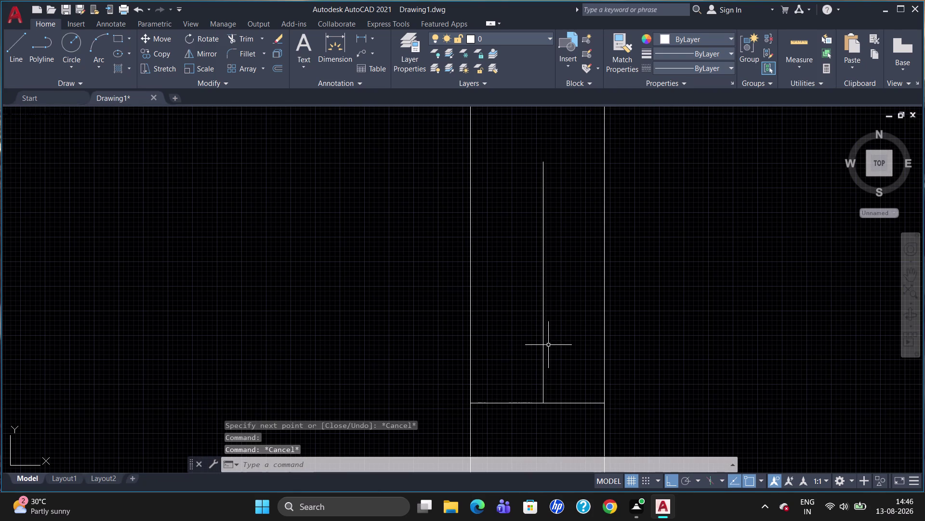
click(542, 348)
key(Escape)
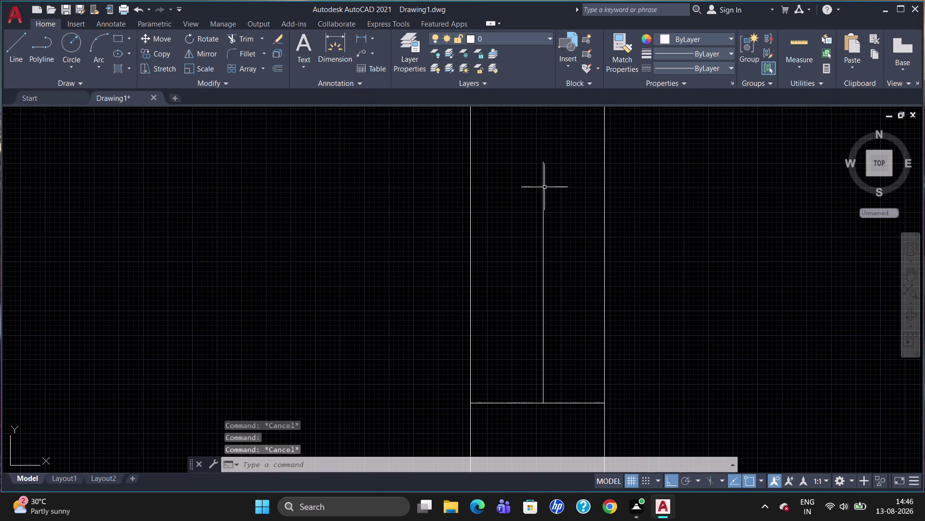
click(544, 186)
key(Escape)
key(l)
key(Return)
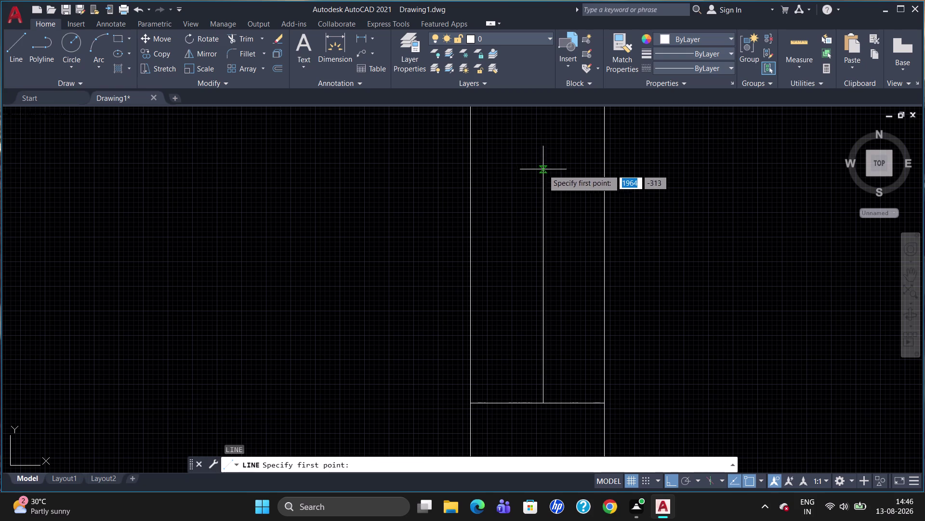
Draw a line from the vertical line's top to the strip's right edge.
click(543, 164)
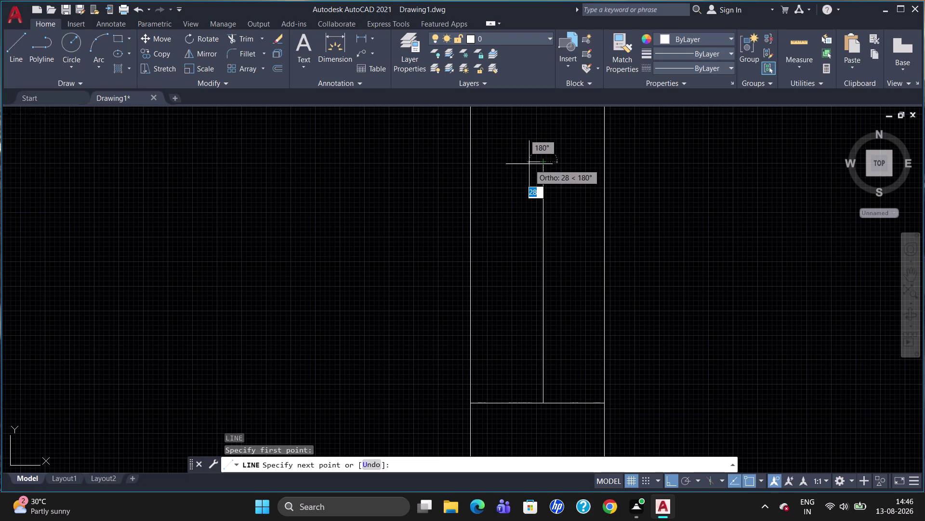
key(Escape)
key(l)
key(Return)
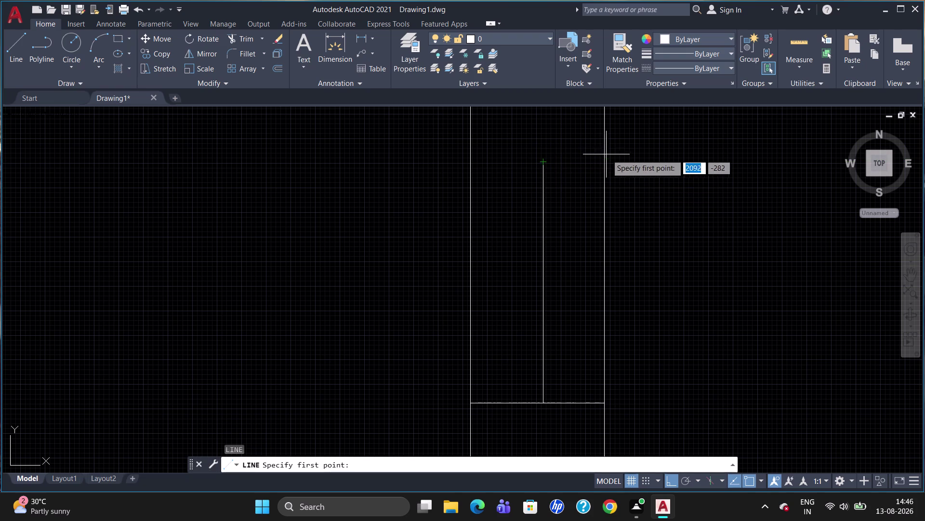
click(544, 165)
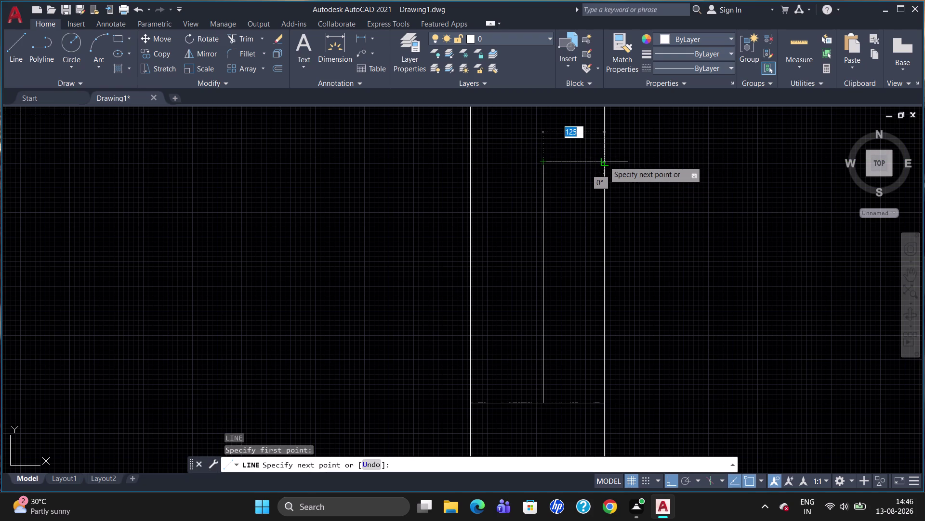
click(605, 160)
key(Escape)
Draw a line from the vertical line's top to the strip's left edge.
key(l)
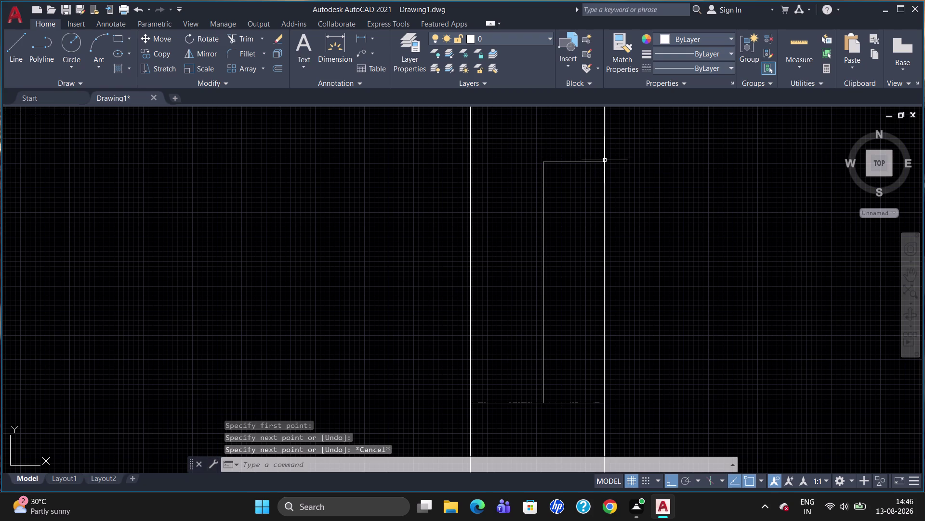
key(Return)
click(543, 163)
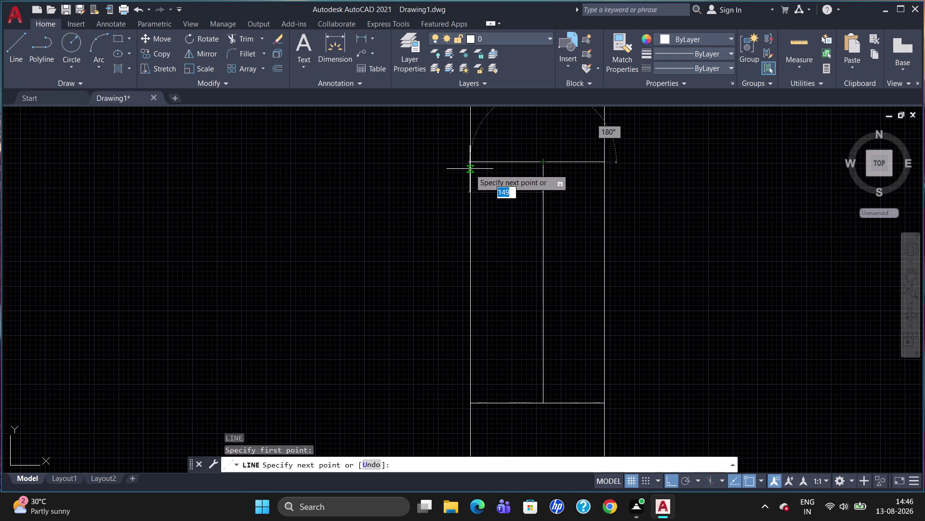
click(470, 168)
key(Escape)
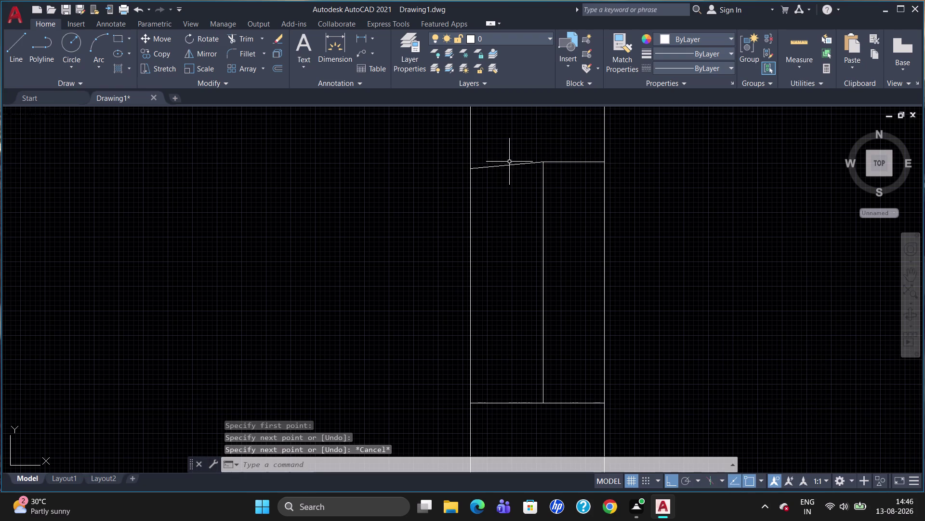
Replace the slanted left segment with a straight horizontal line to the left edge.
click(511, 163)
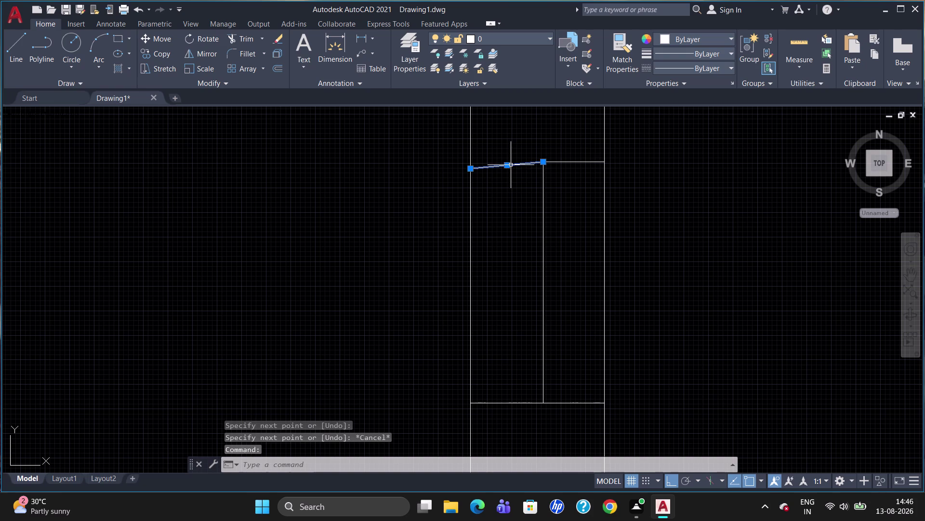
key(Delete)
key(l)
key(Return)
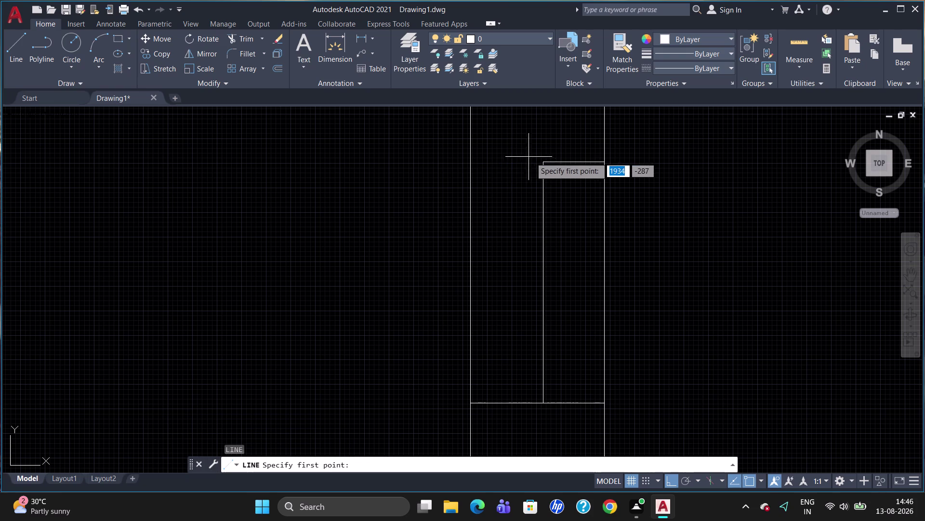
click(545, 166)
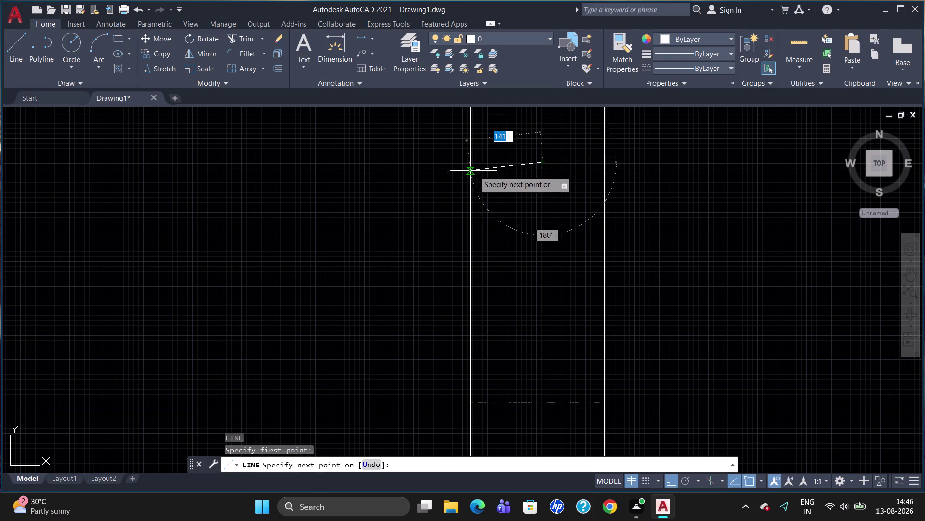
click(470, 167)
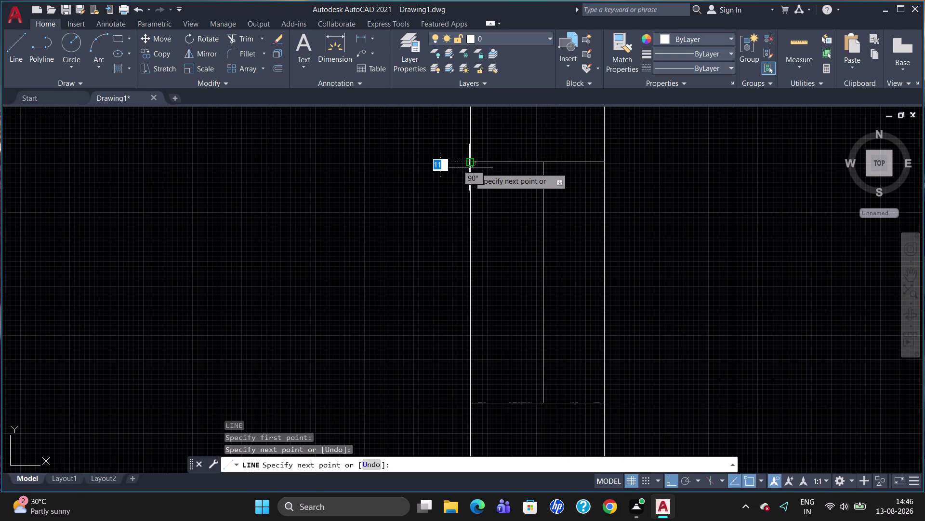
key(Escape)
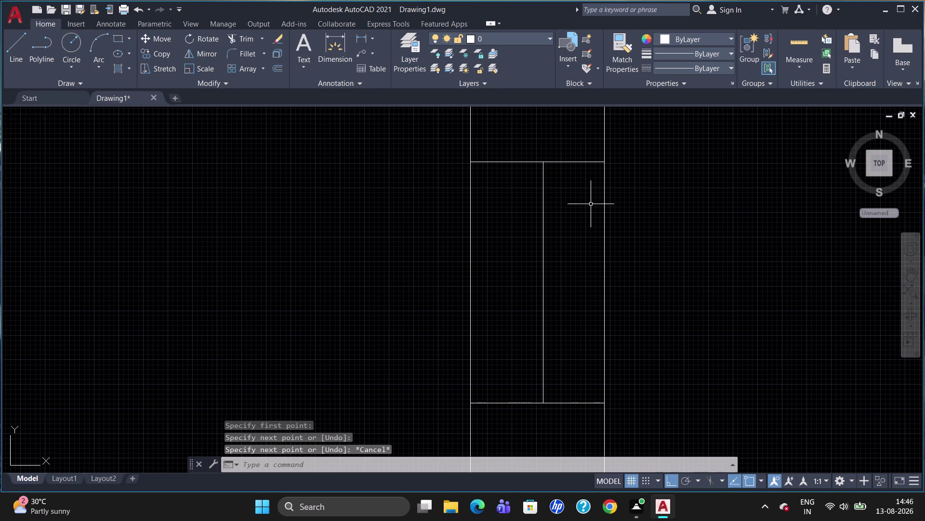
text(DLI)
key(Return)
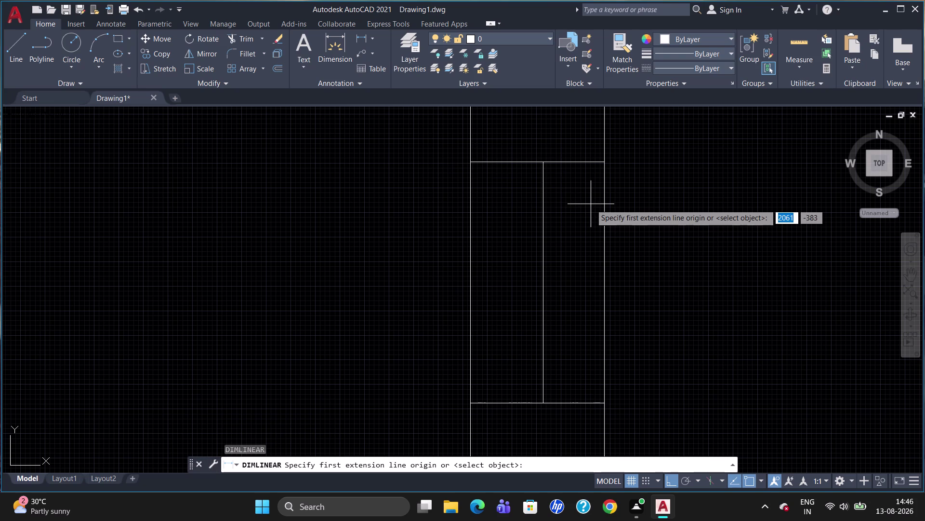
click(541, 230)
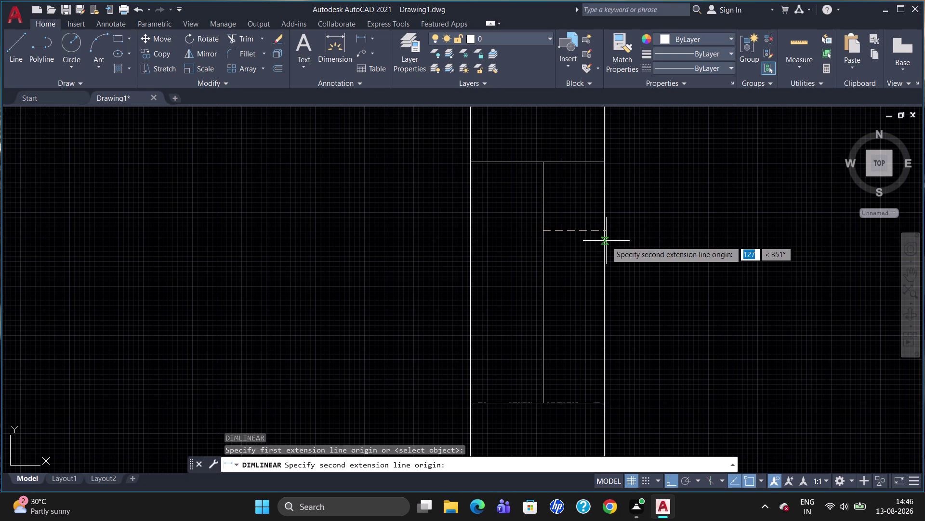
click(602, 238)
scroll(up, 3)
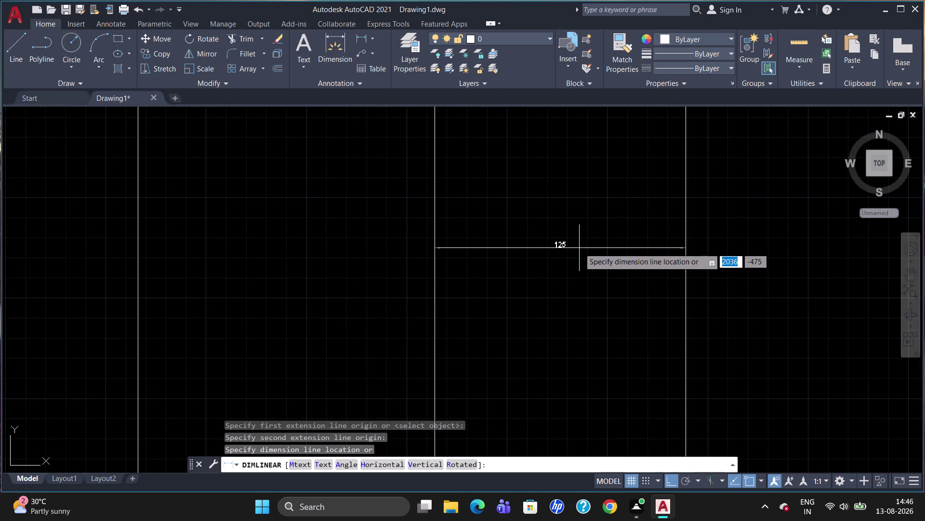
click(579, 247)
key(Escape)
click(565, 246)
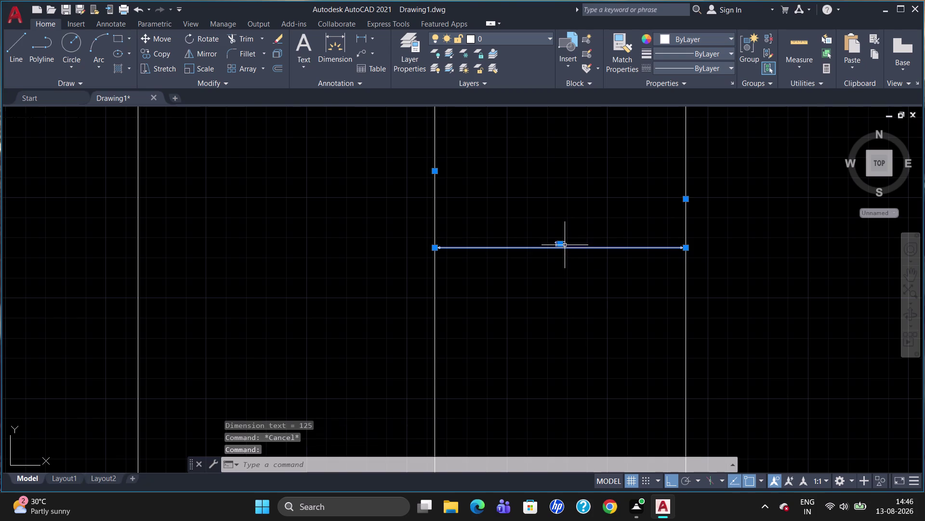
key(Print)
key(Delete)
scroll(down, 3)
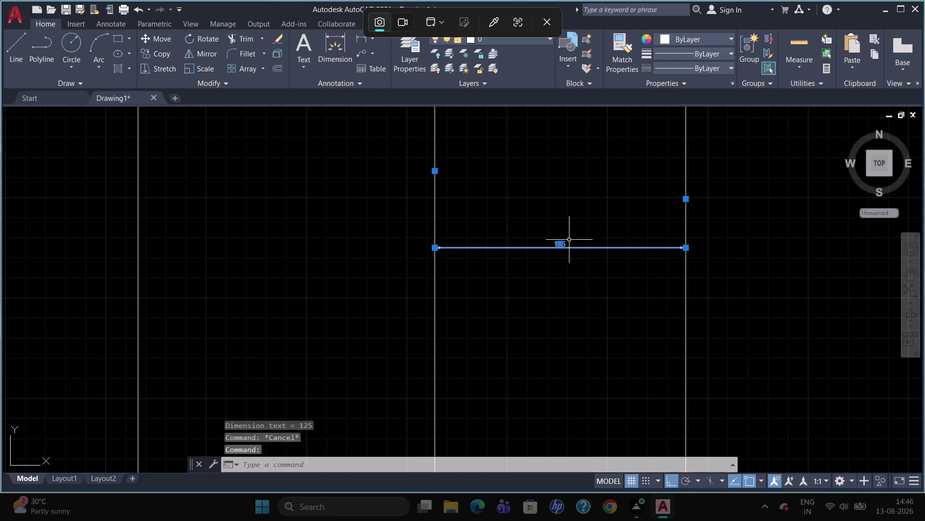
key(Delete)
key(Delete)
key(Delete)
key(Escape)
key(Escape)
key(Print)
click(617, 286)
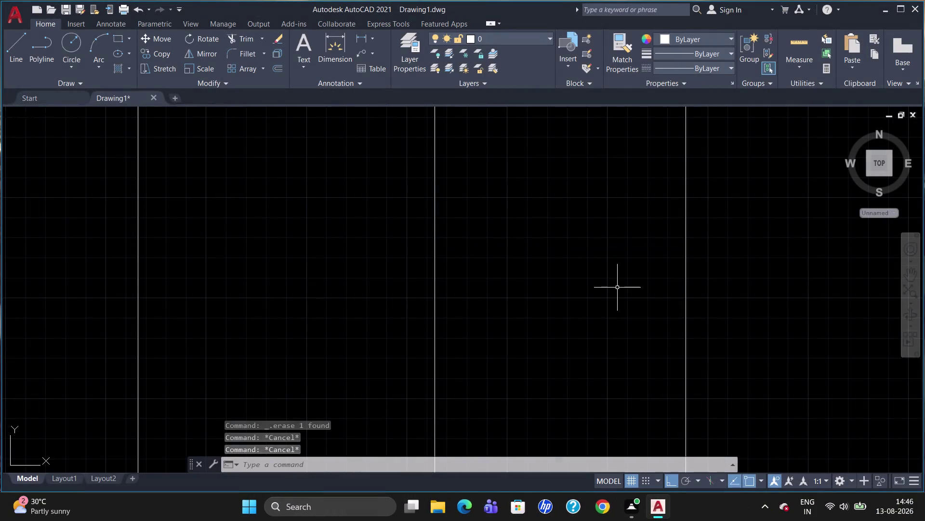
scroll(down, 3)
scroll(down, 3)
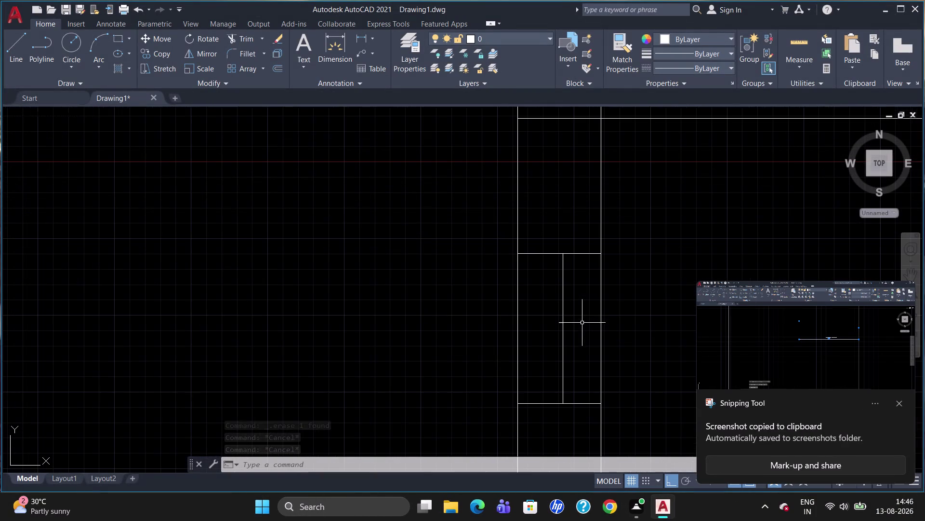
click(899, 402)
scroll(down, 3)
scroll(up, 3)
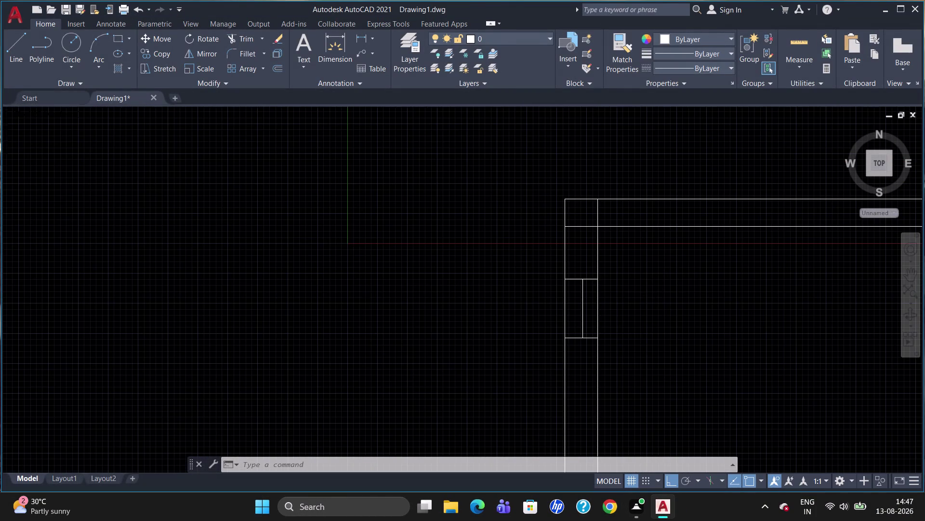
scroll(up, 3)
scroll(down, 3)
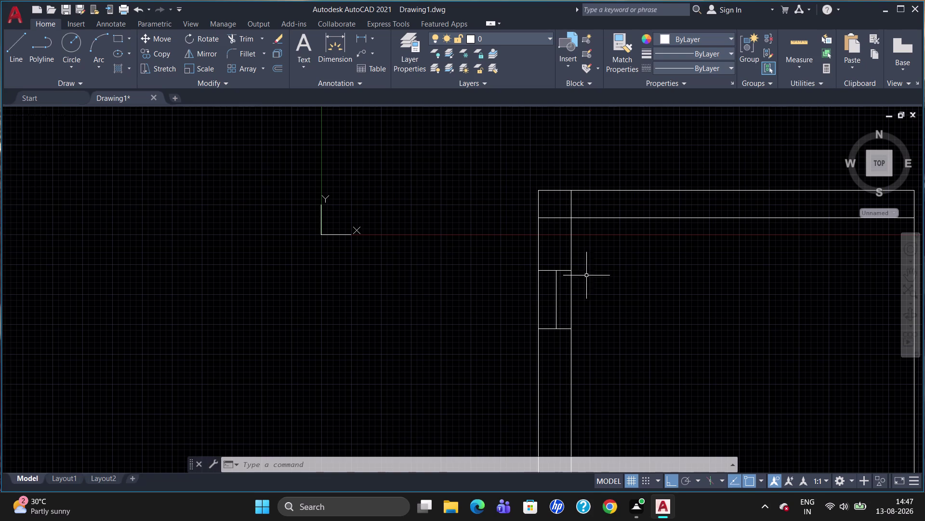
scroll(down, 3)
scroll(up, 3)
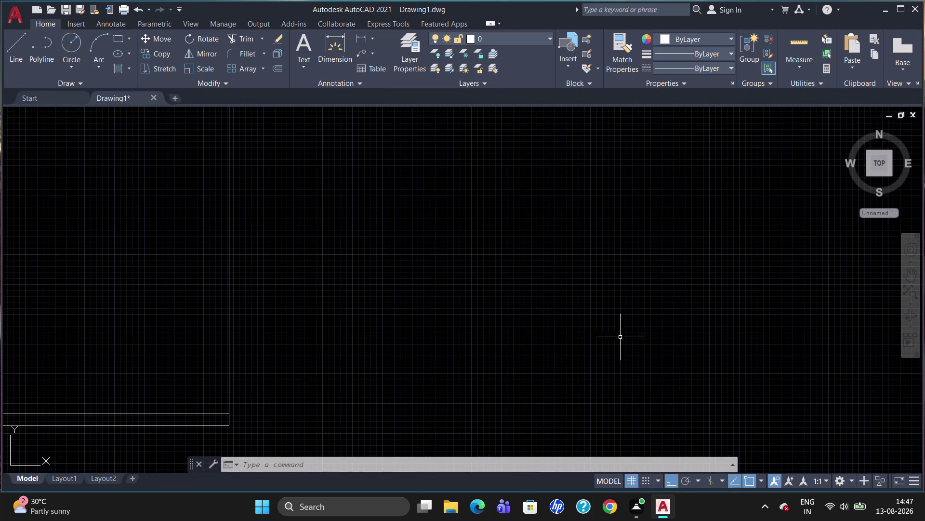
scroll(down, 3)
scroll(up, 3)
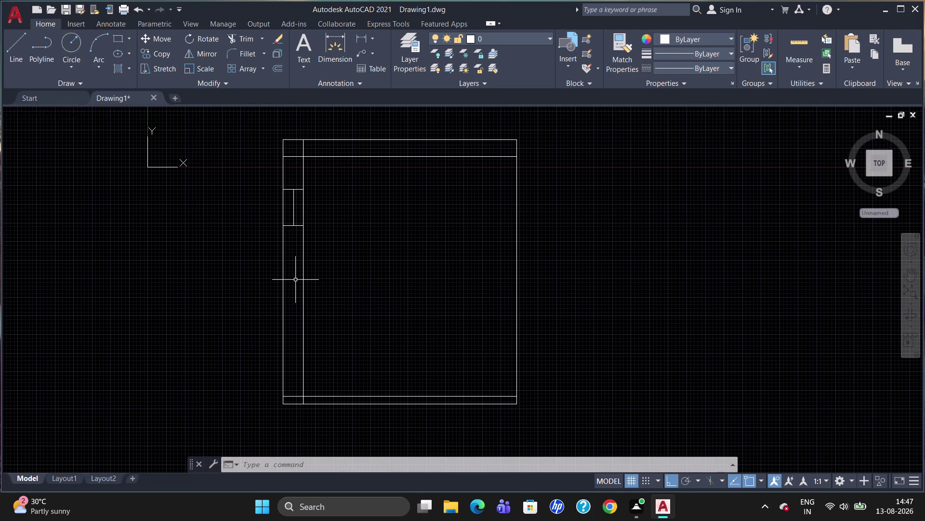
scroll(up, 3)
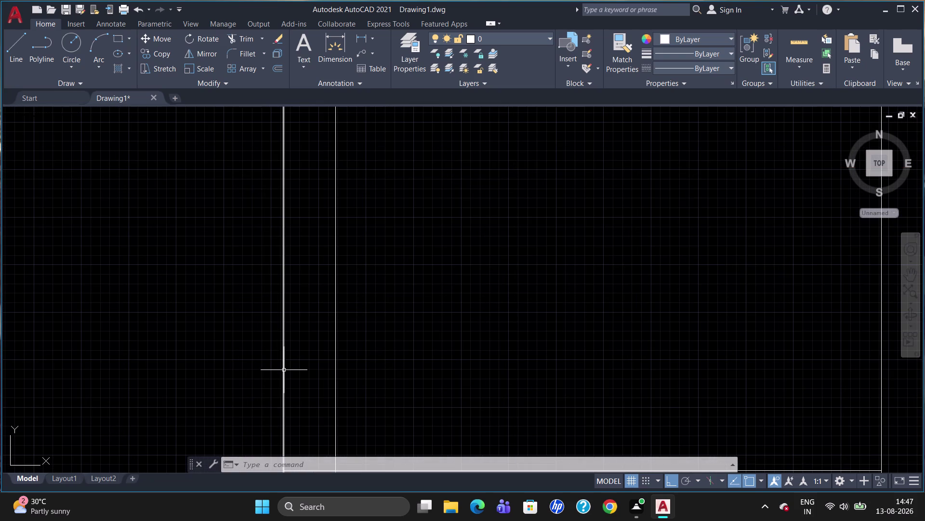
scroll(down, 3)
scroll(down, 3)
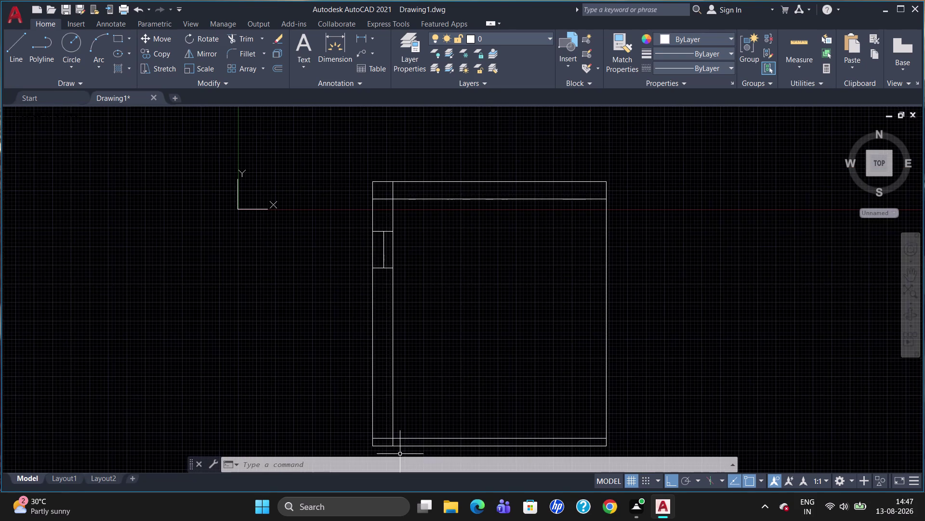
scroll(up, 3)
text(TR)
key(Return)
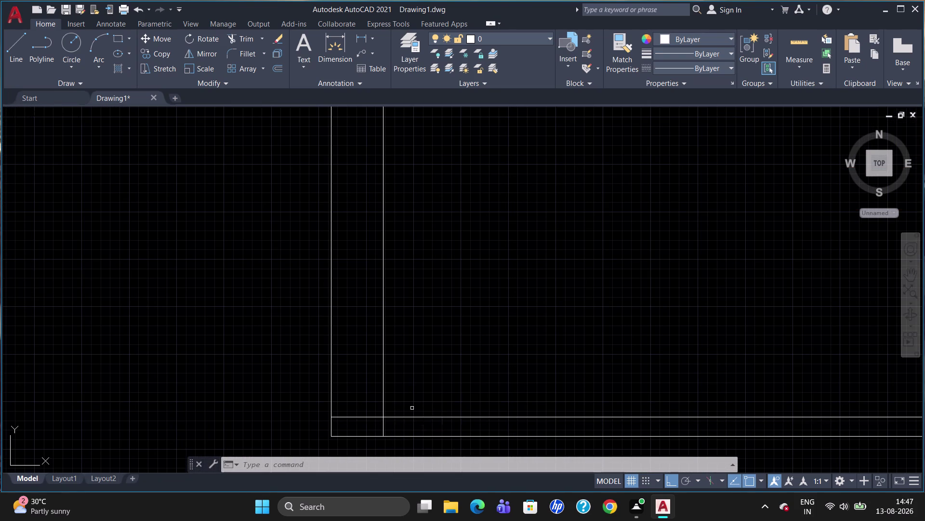
key(Return)
Trim the inner bottom line's left stub, using all objects as cutting edges.
click(357, 416)
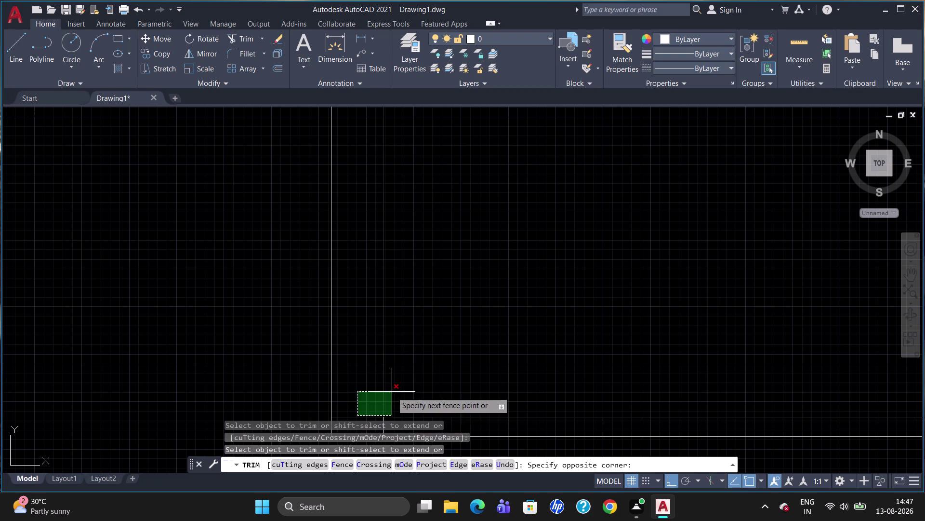
key(Escape)
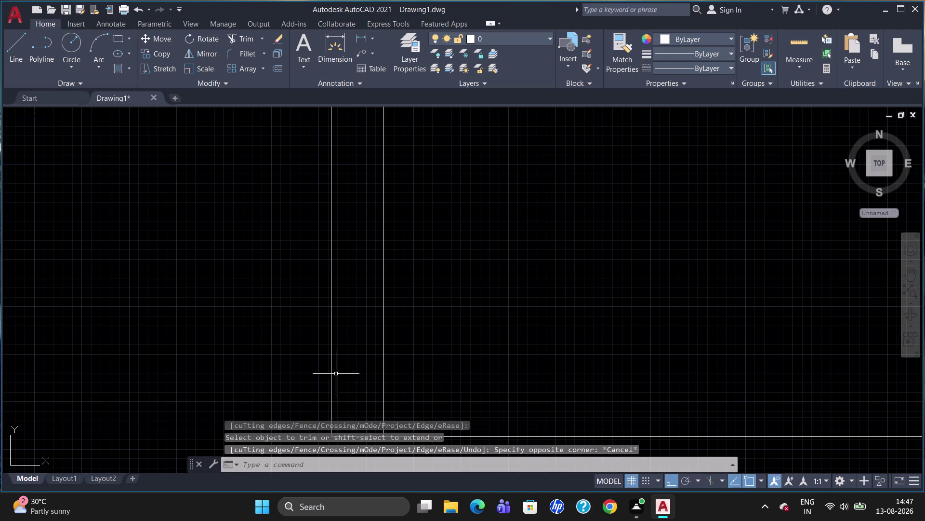
scroll(down, 3)
key(t)
key(r)
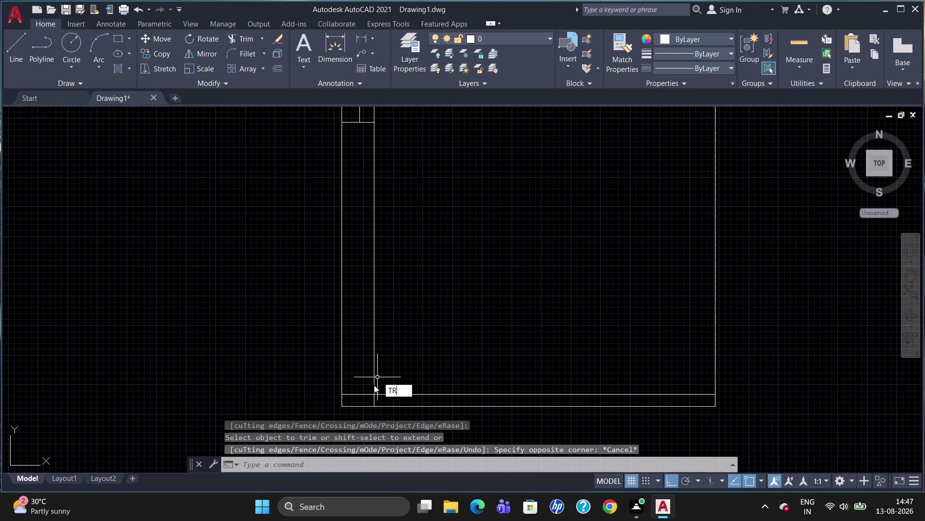
key(Return)
key(Return)
click(362, 393)
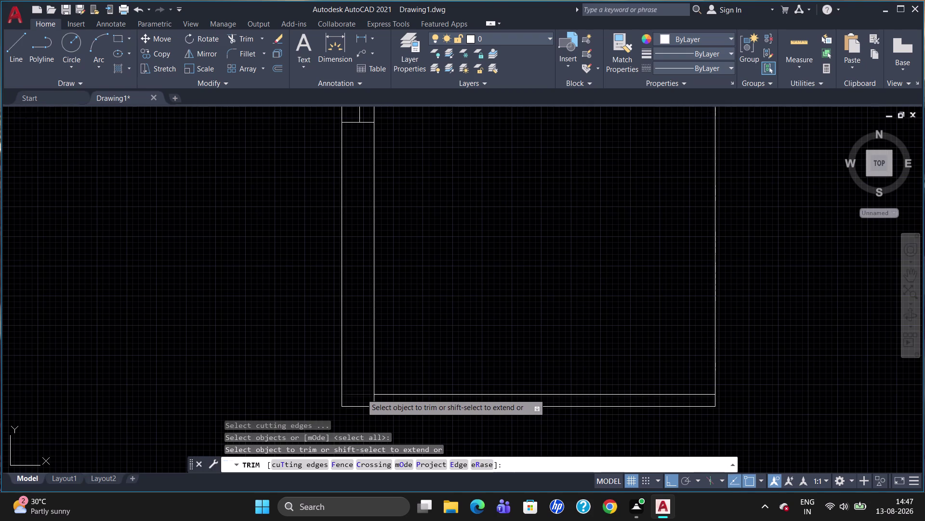
key(Escape)
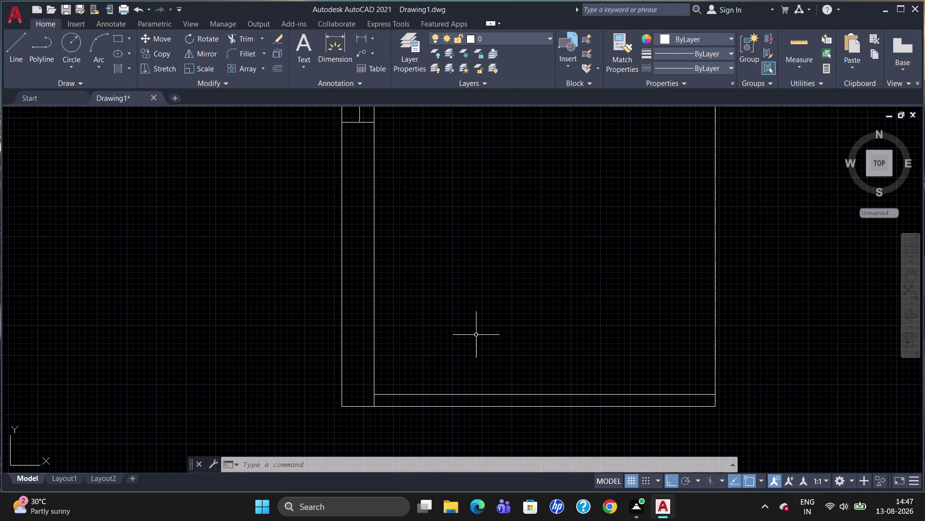
Draw a crossbar across the left strip 634 units above the bottom-left corner.
key(l)
key(Return)
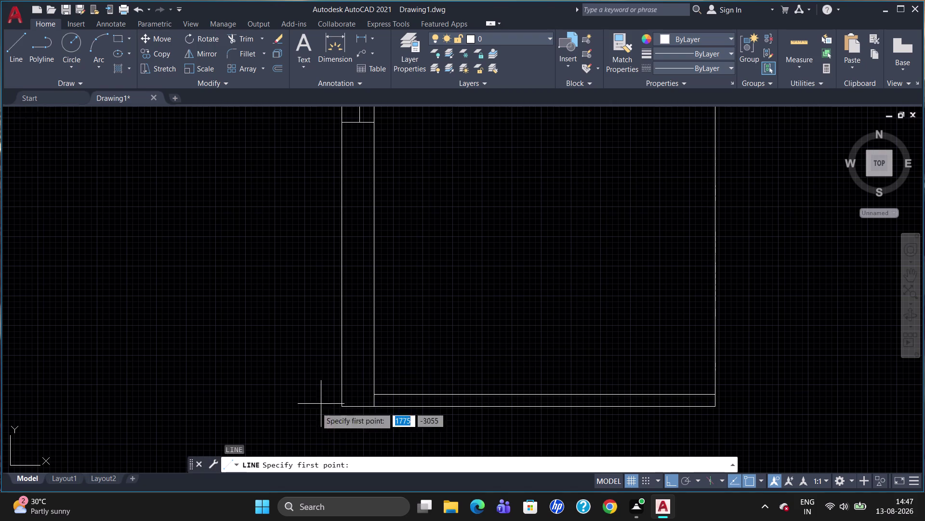
click(338, 407)
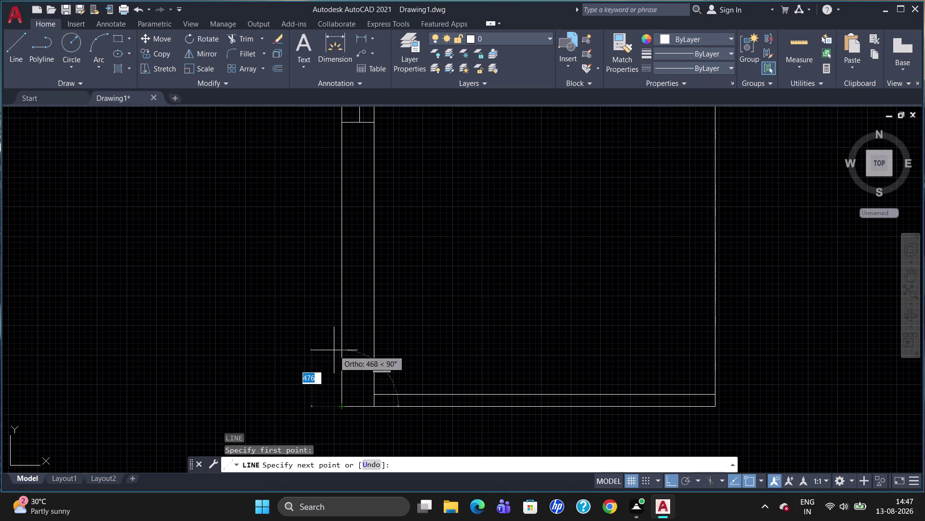
text(6)
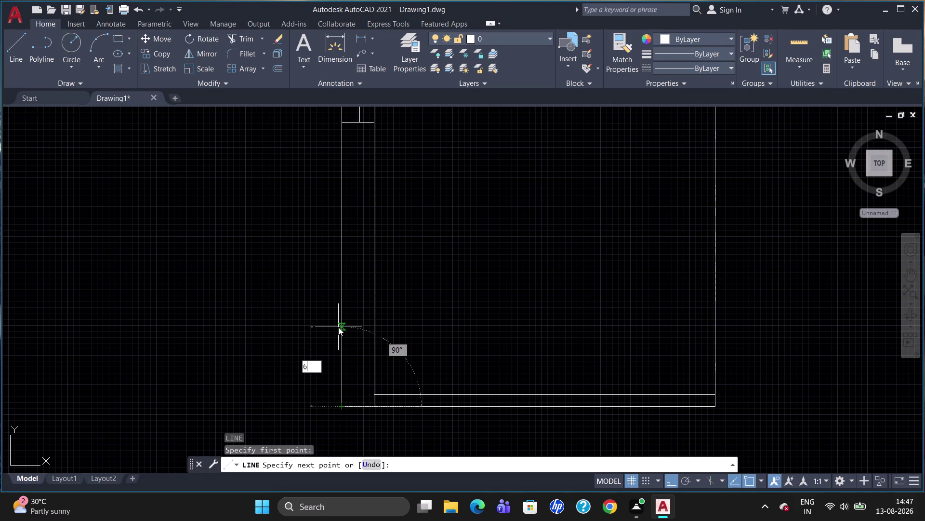
text(34)
key(Return)
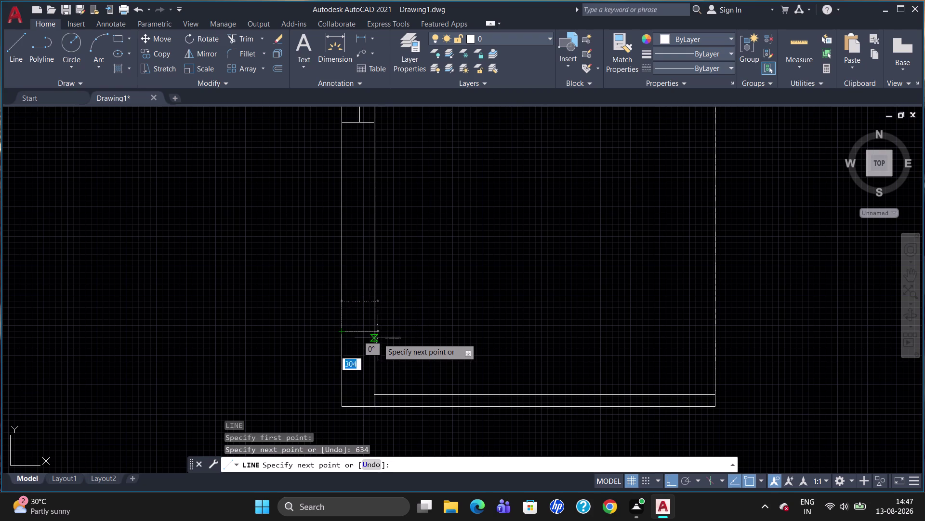
click(375, 333)
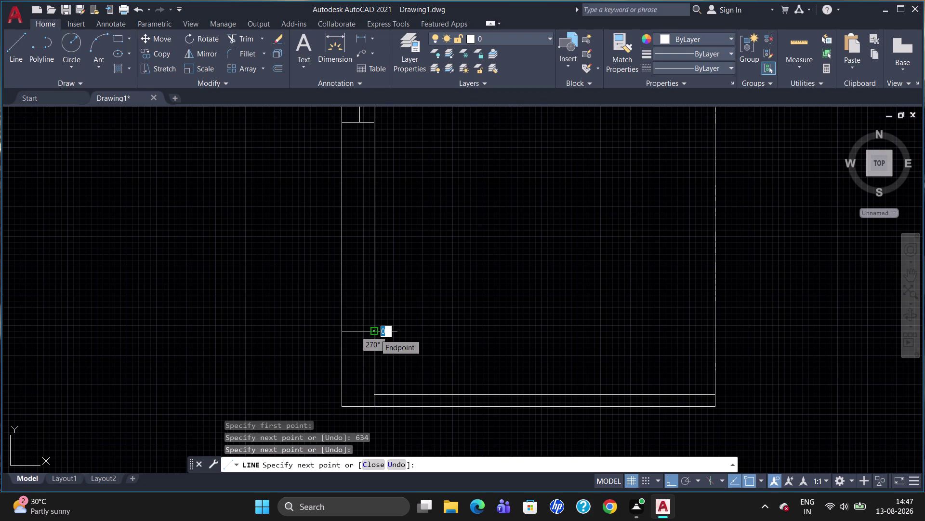
key(Escape)
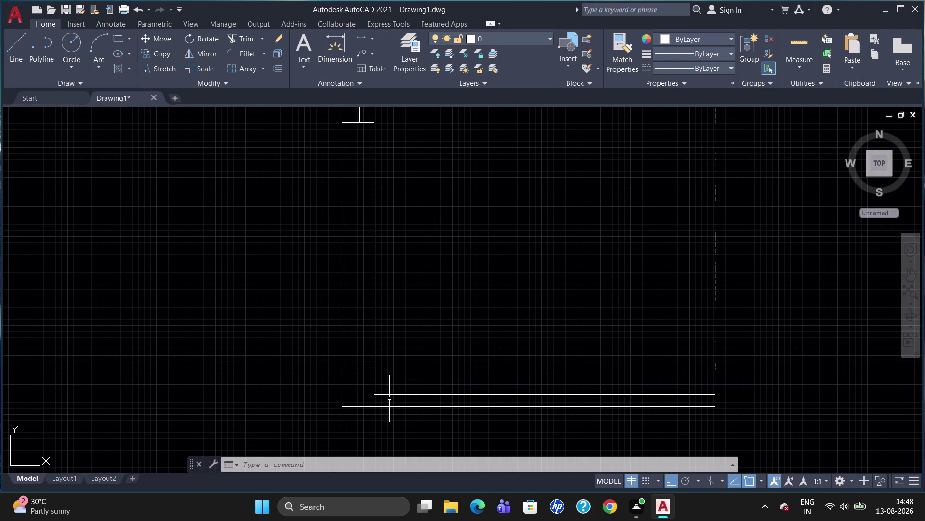
From the inner bottom-left corner, draw 600 up, 1005 right, then back to the bottom line.
key(l)
key(Return)
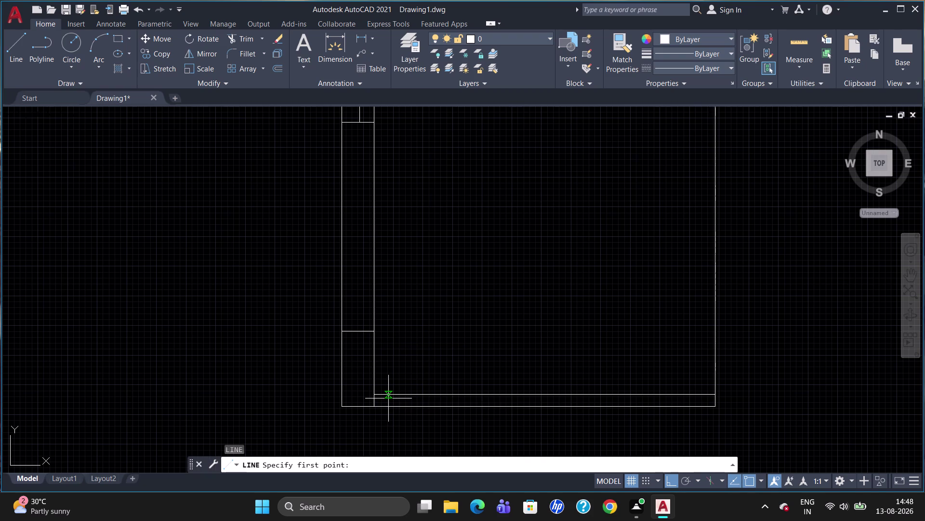
click(375, 392)
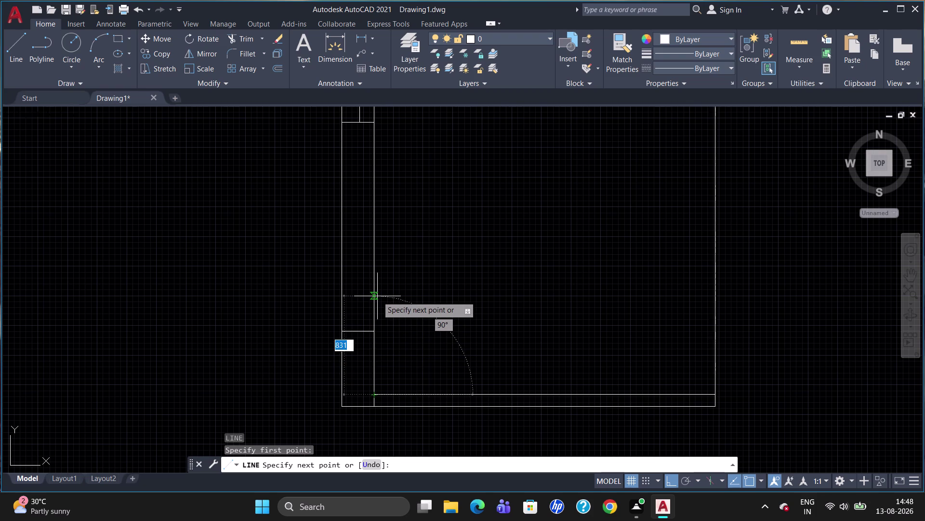
text(600)
key(Return)
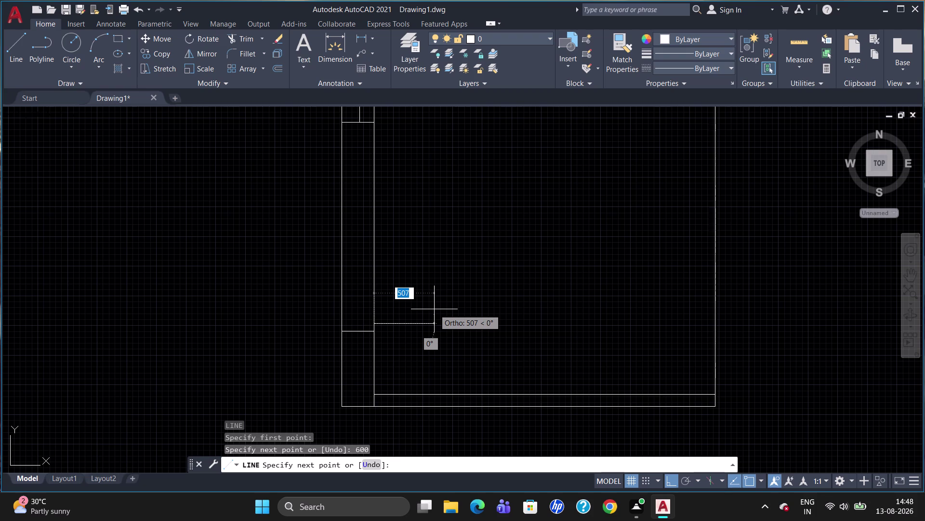
text(1005)
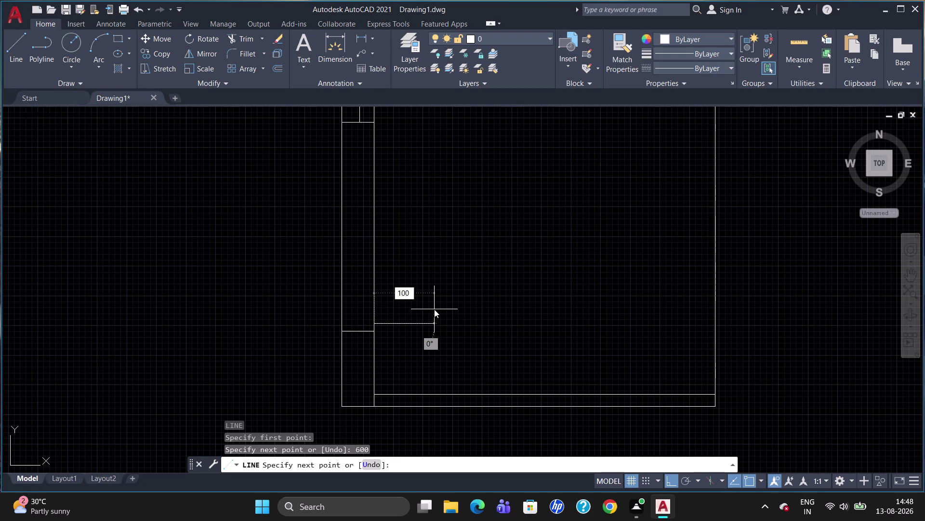
key(Return)
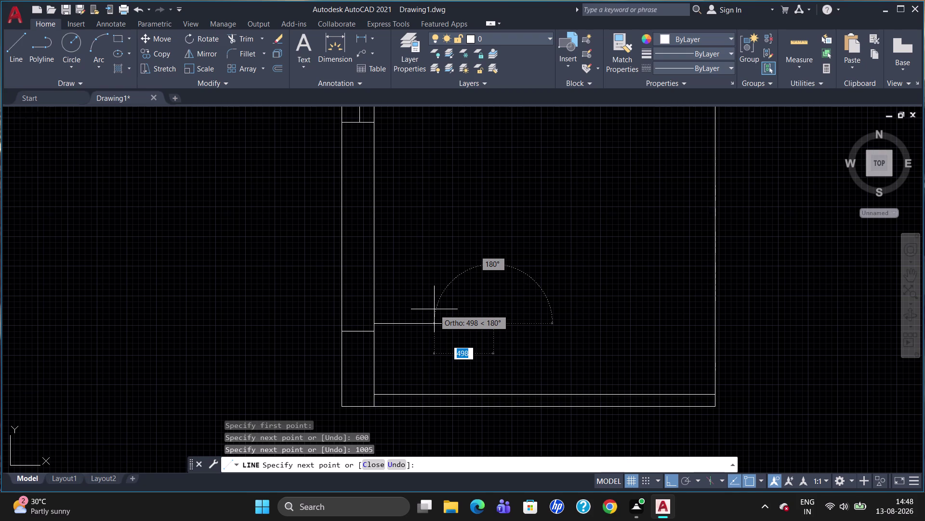
click(501, 394)
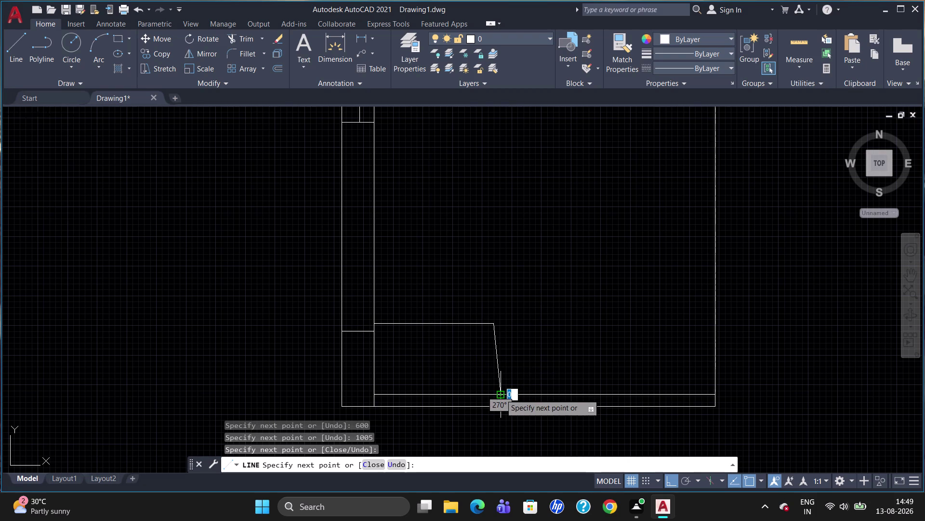
Erase the short stray segment, the slanted right side and its leftover stub.
click(498, 367)
click(498, 364)
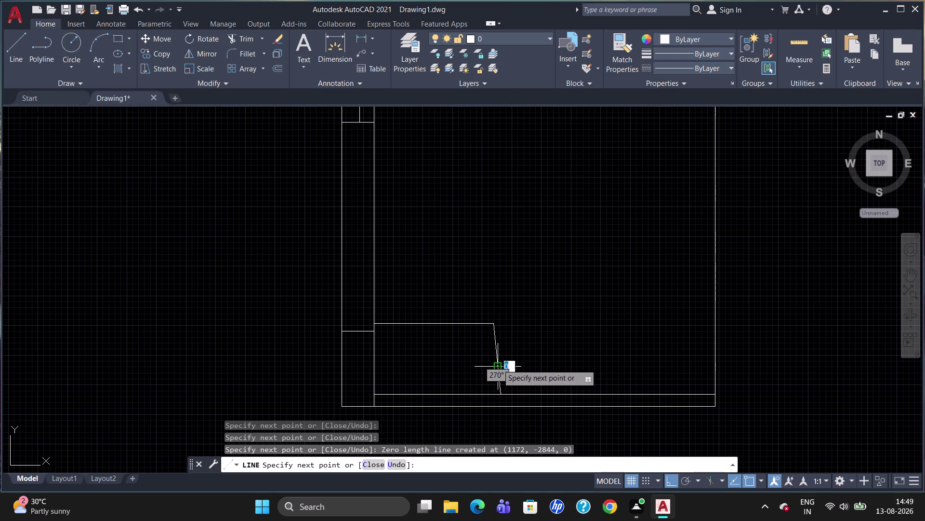
click(499, 351)
key(Escape)
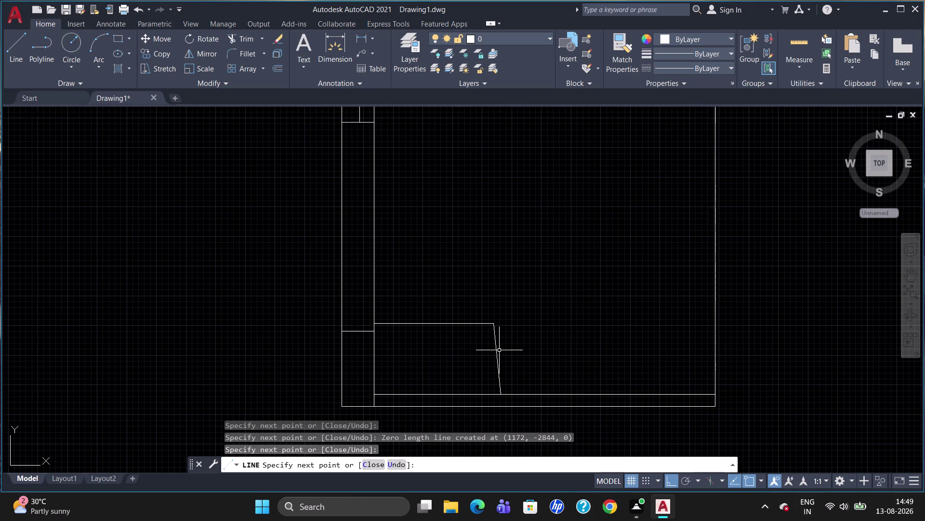
click(497, 353)
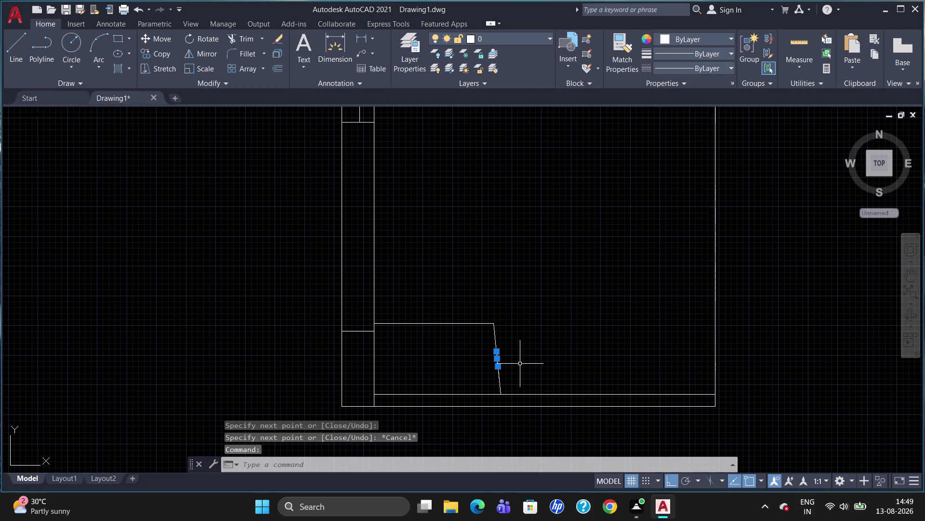
key(Delete)
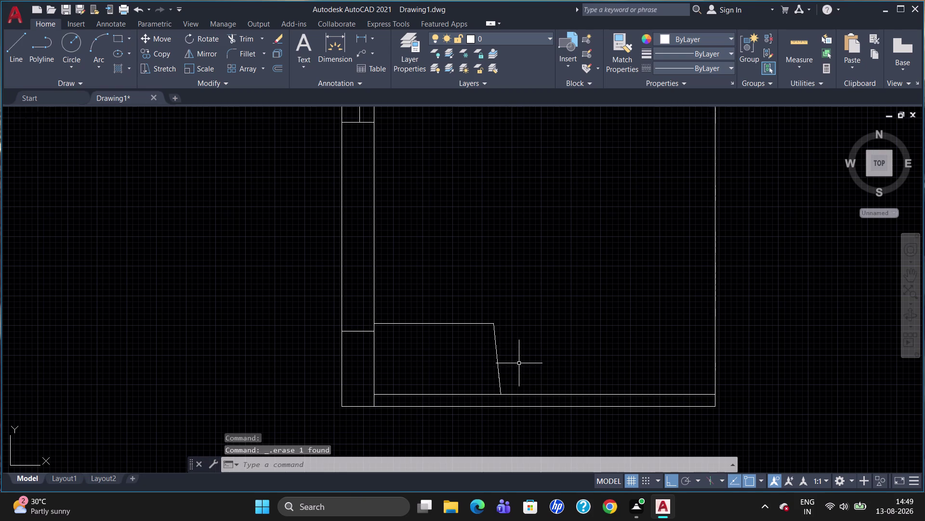
click(496, 355)
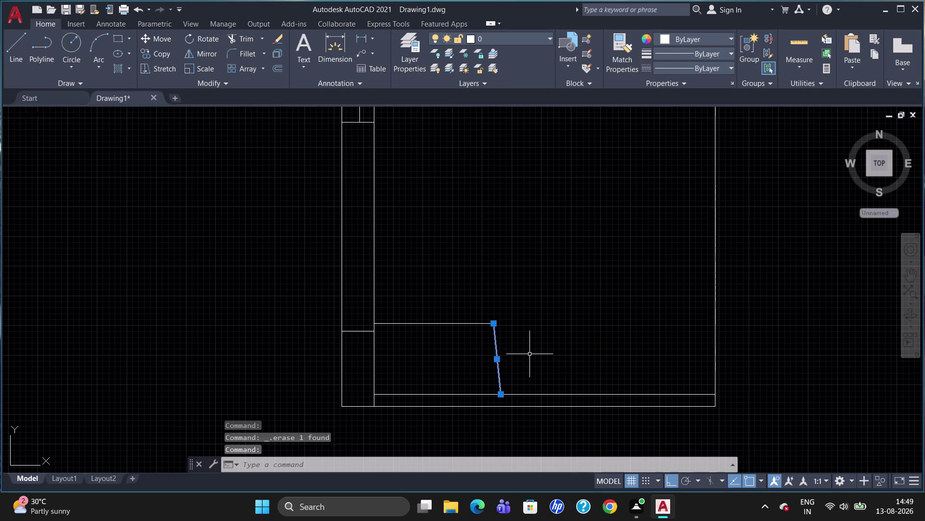
key(Delete)
key(l)
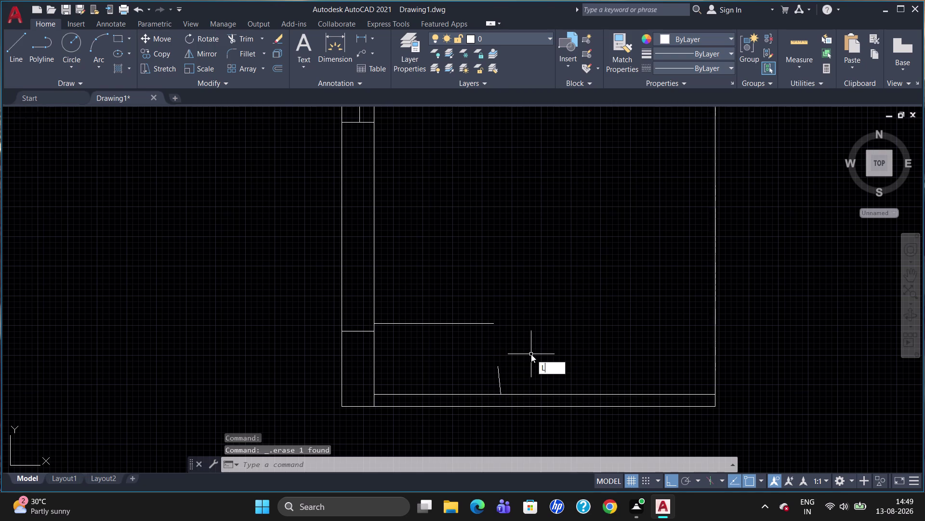
key(Escape)
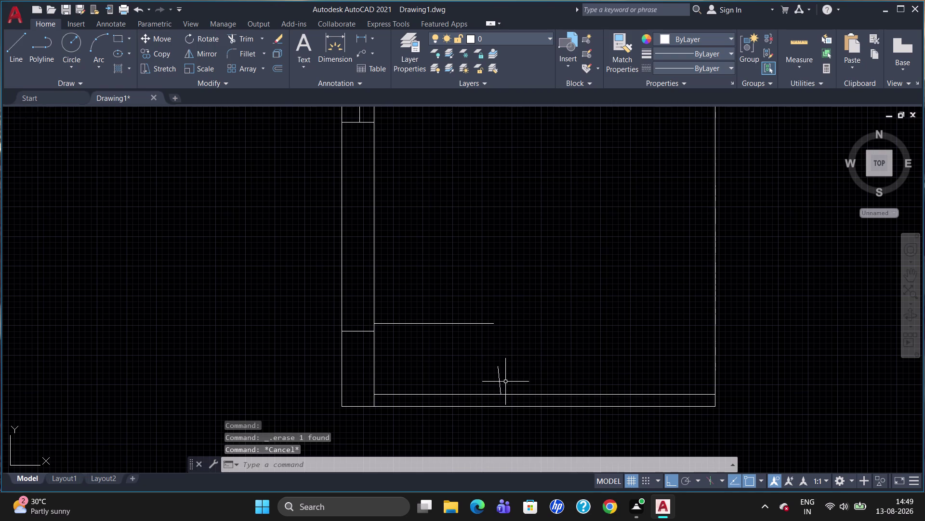
click(498, 379)
key(Delete)
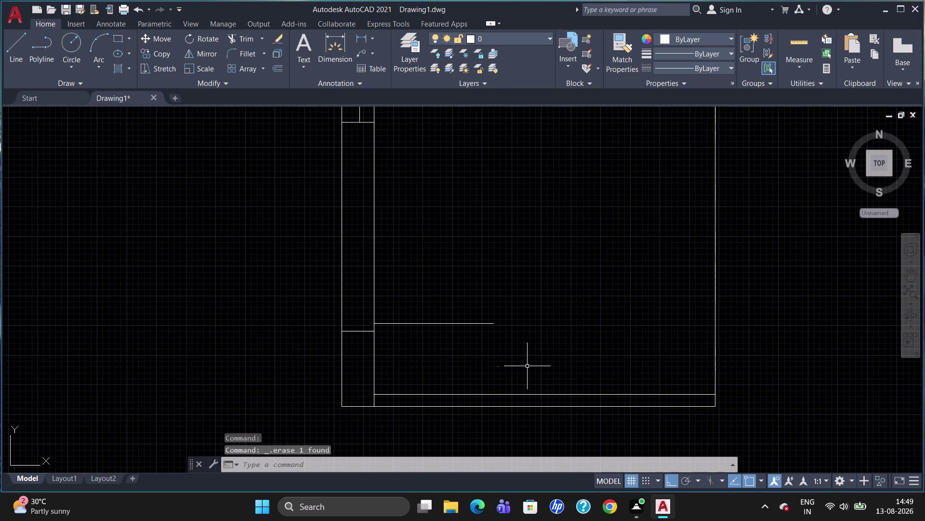
Draw a vertical right side from the compartment's top-right corner to the inner bottom line.
key(l)
key(Return)
click(496, 324)
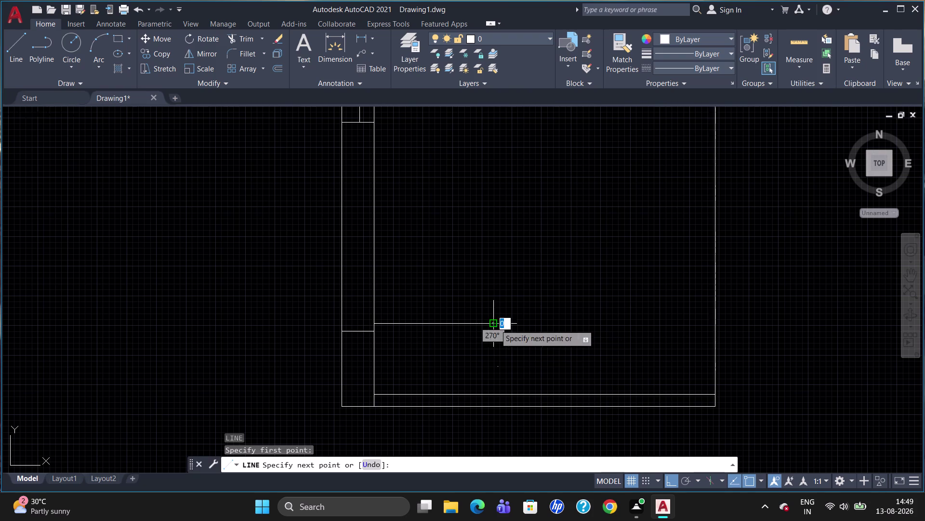
click(488, 393)
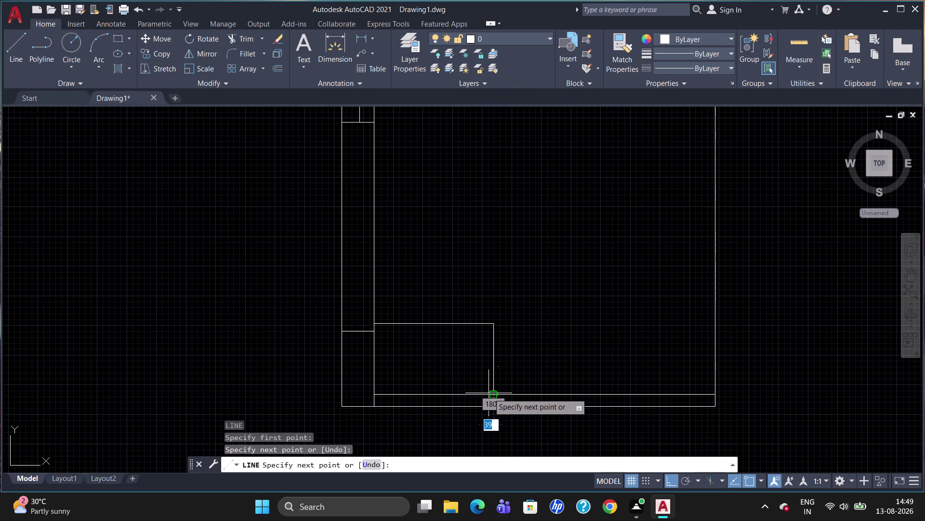
key(Escape)
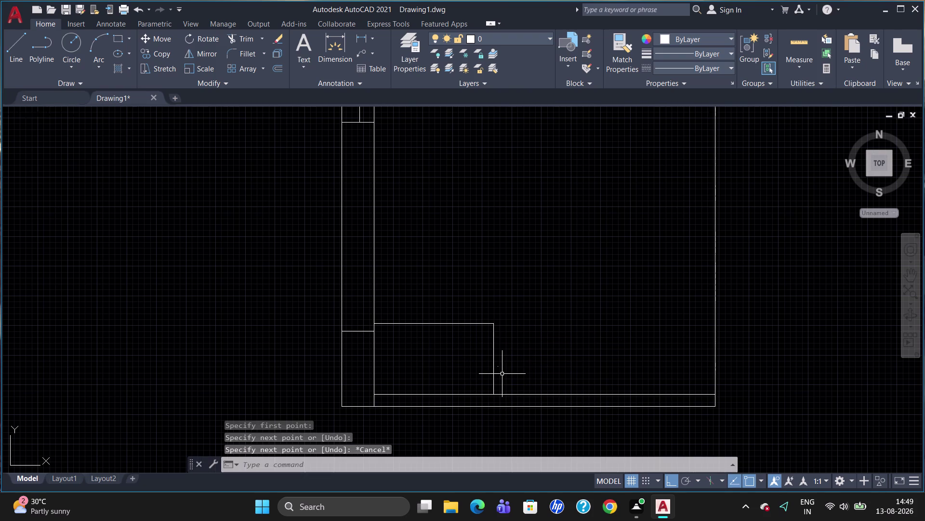
click(499, 366)
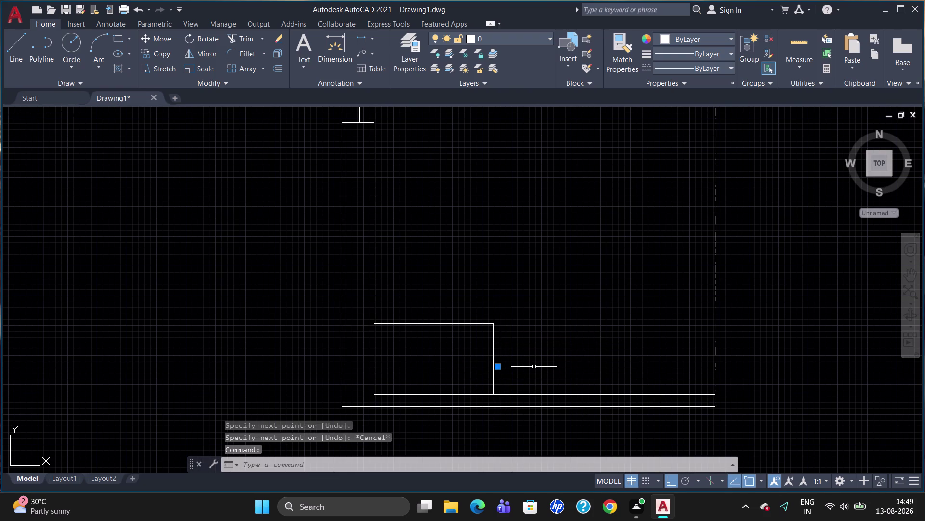
Delete the selected tiny stray object next to the new vertical line.
key(Delete)
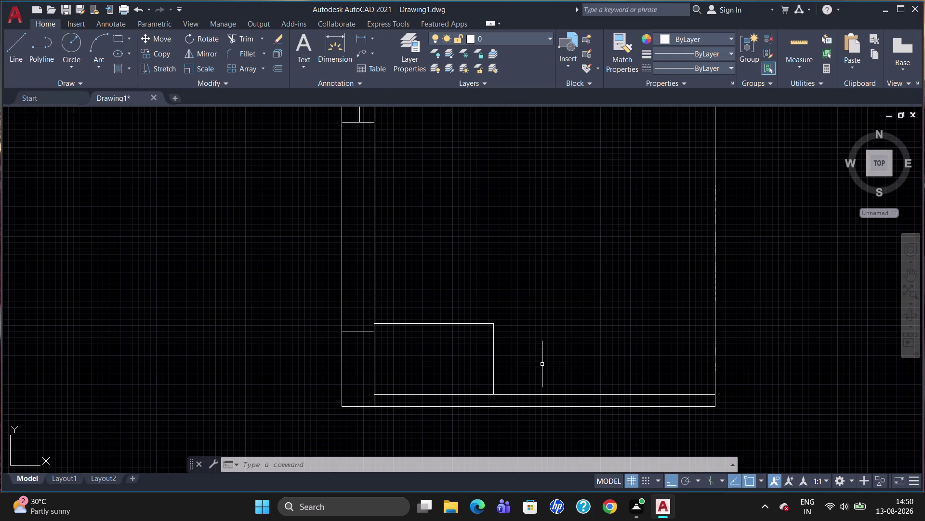
Draw a 450-unit horizontal line from the compartment's top-right corner, then a slanted drop.
key(l)
key(Return)
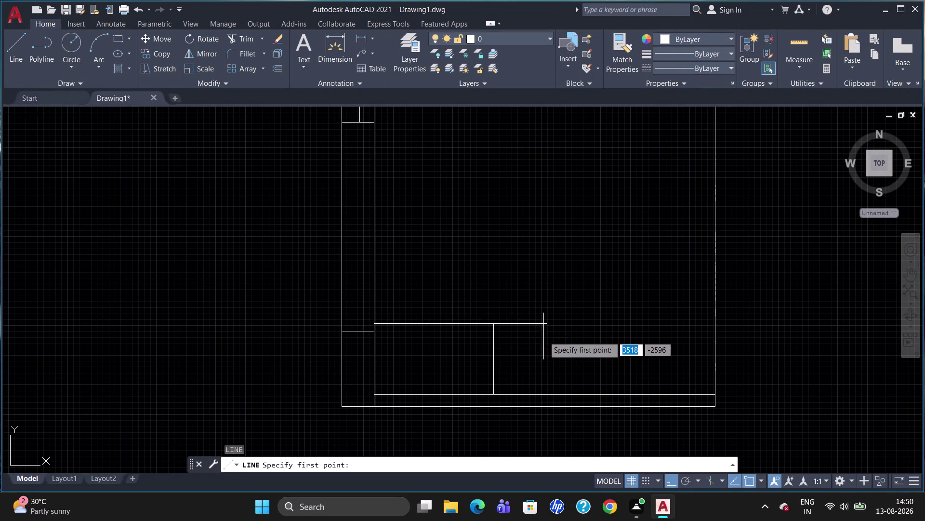
Erase the slanted drop and redraw a line from the 450 line's end to the bottom edge.
click(546, 326)
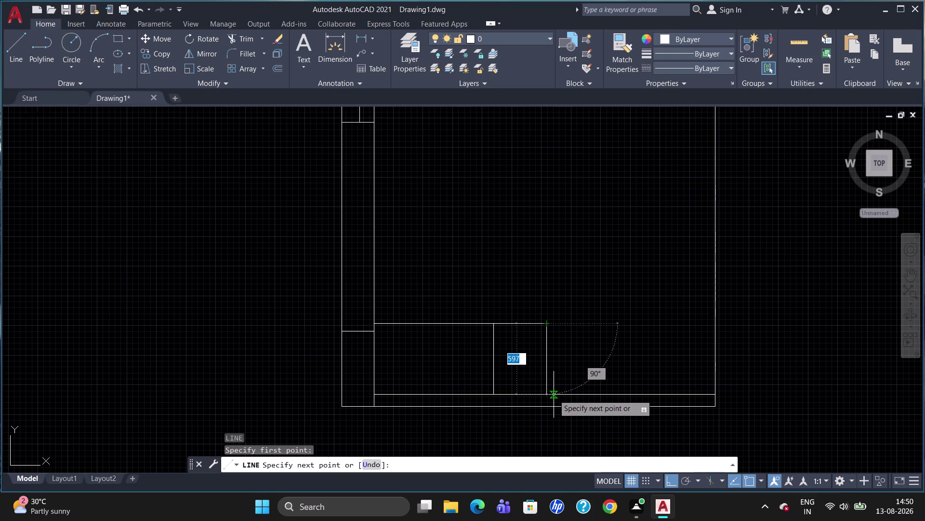
click(554, 394)
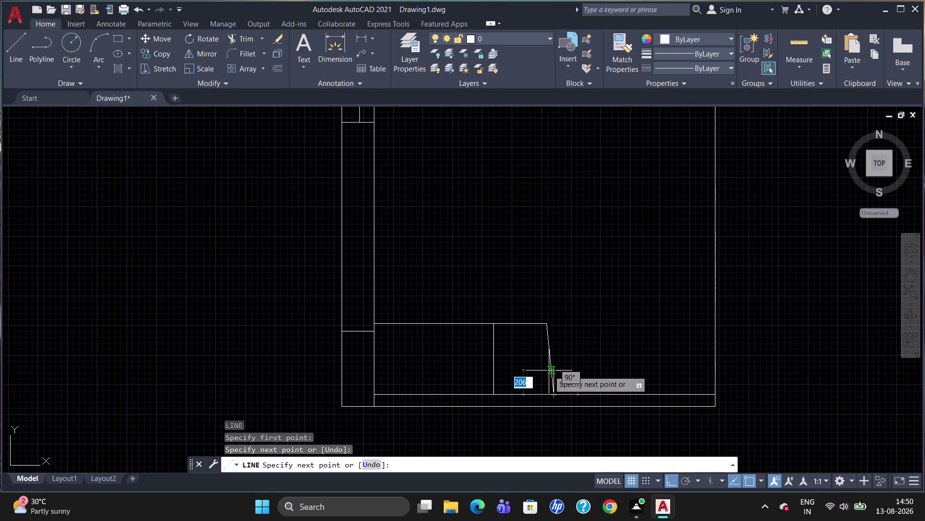
key(Escape)
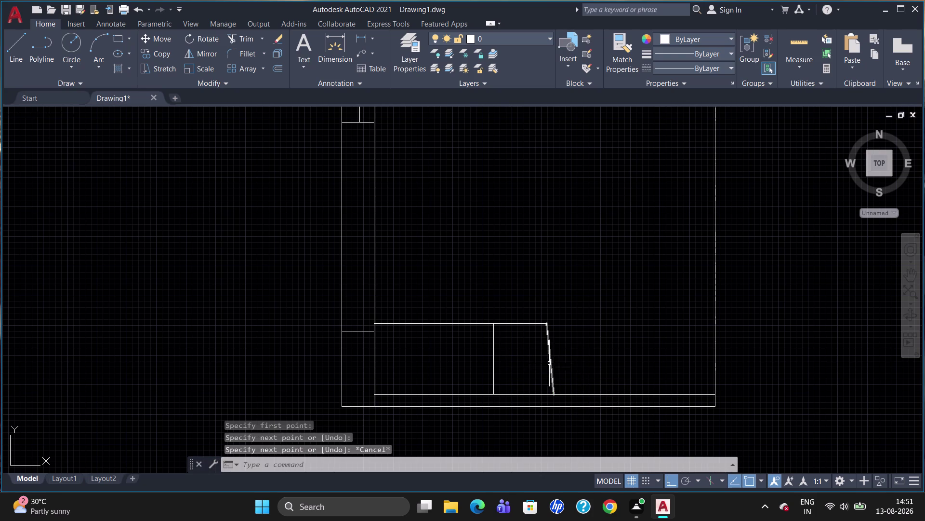
Erase that slanted attempt and draw a true vertical line down to the bottom edge.
click(547, 360)
click(551, 358)
click(551, 358)
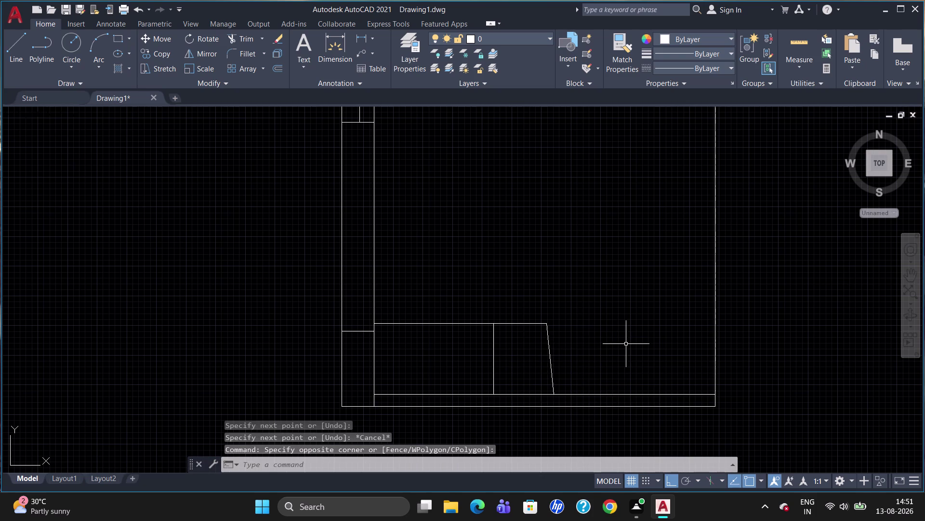
click(550, 364)
key(Delete)
key(l)
key(Return)
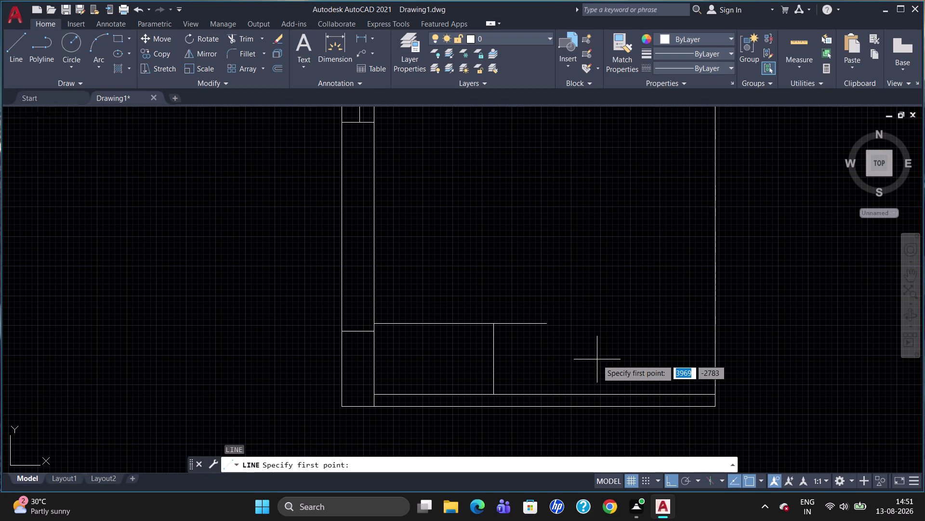
click(545, 325)
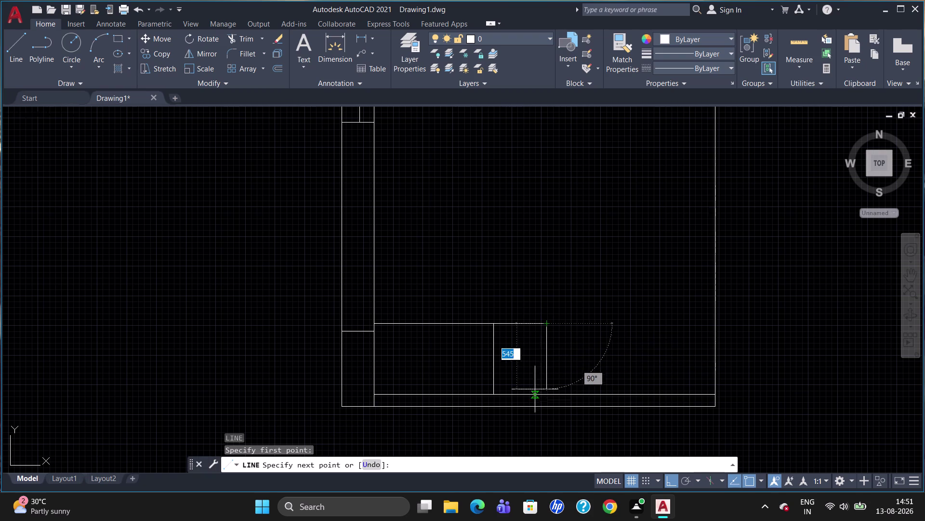
click(547, 399)
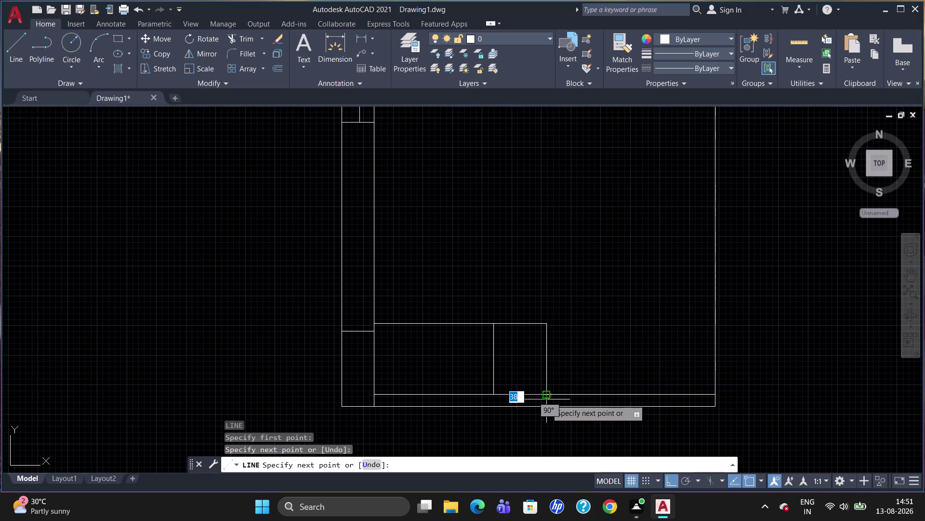
key(Escape)
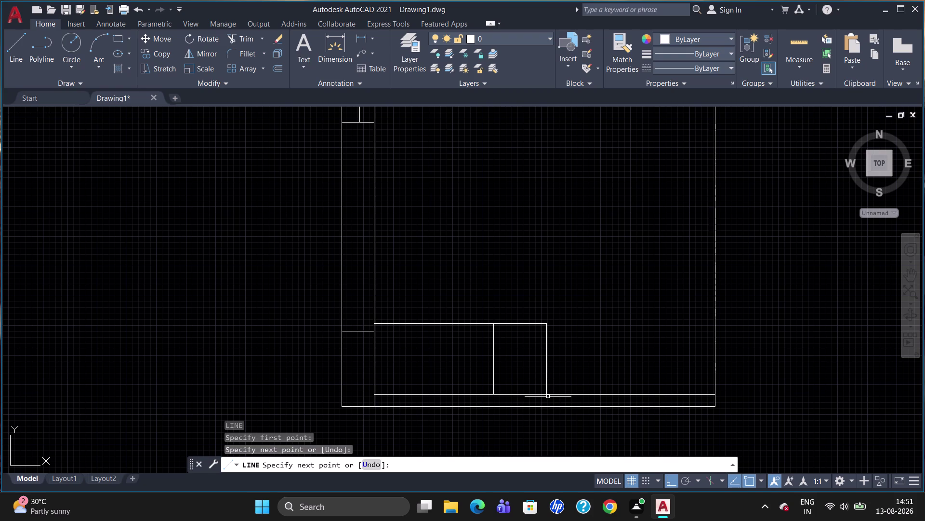
Offset the compartment's top line 50 units to both sides, then erase the upper copy.
key(o)
key(Return)
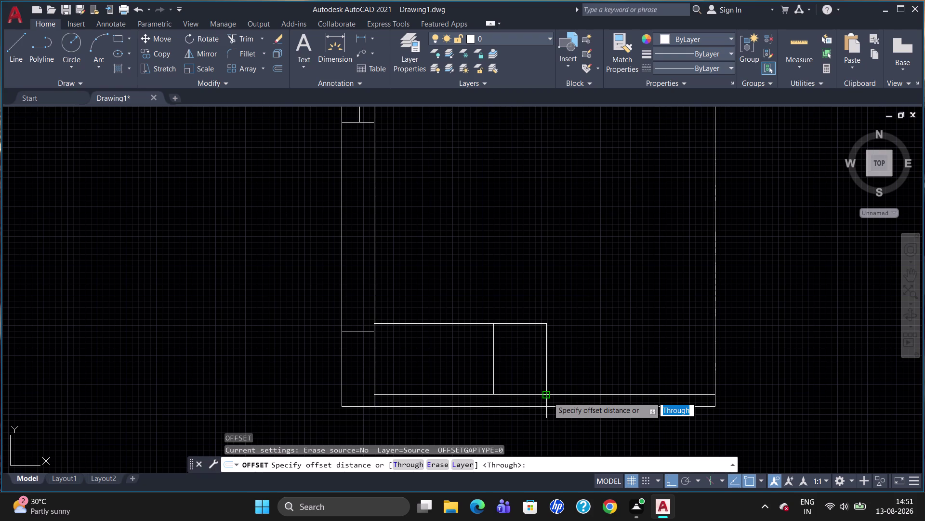
text(50)
key(Return)
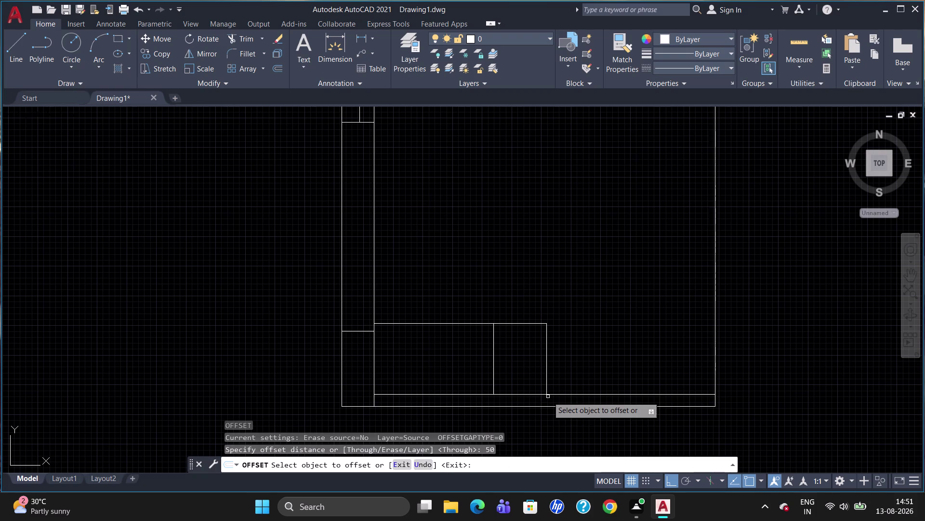
click(521, 324)
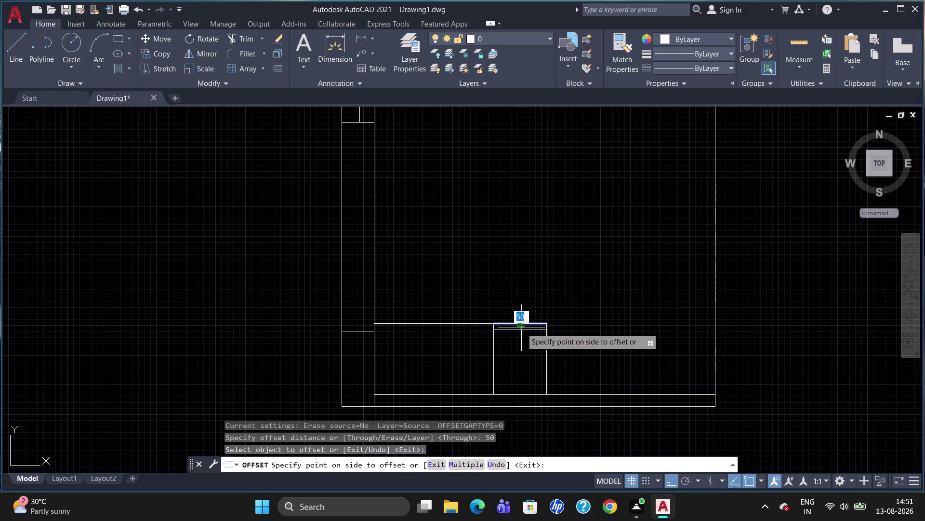
click(521, 328)
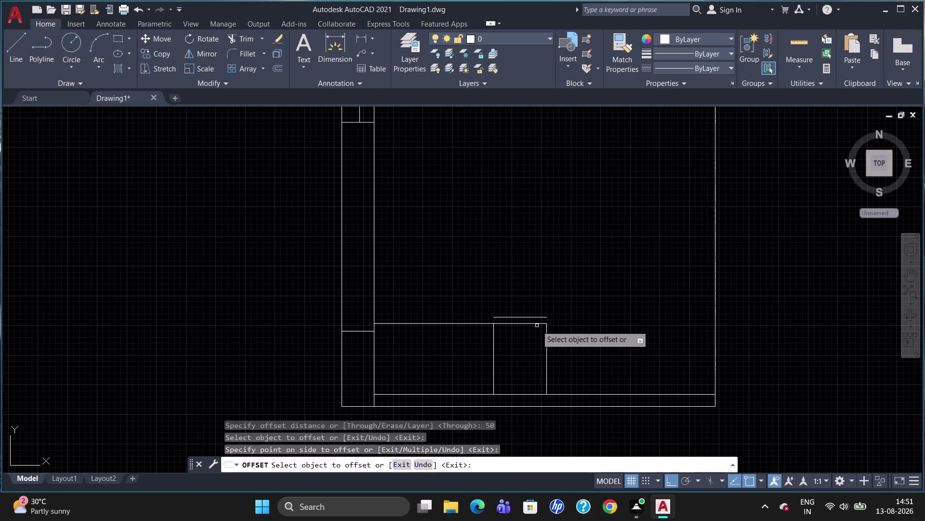
click(538, 325)
click(534, 330)
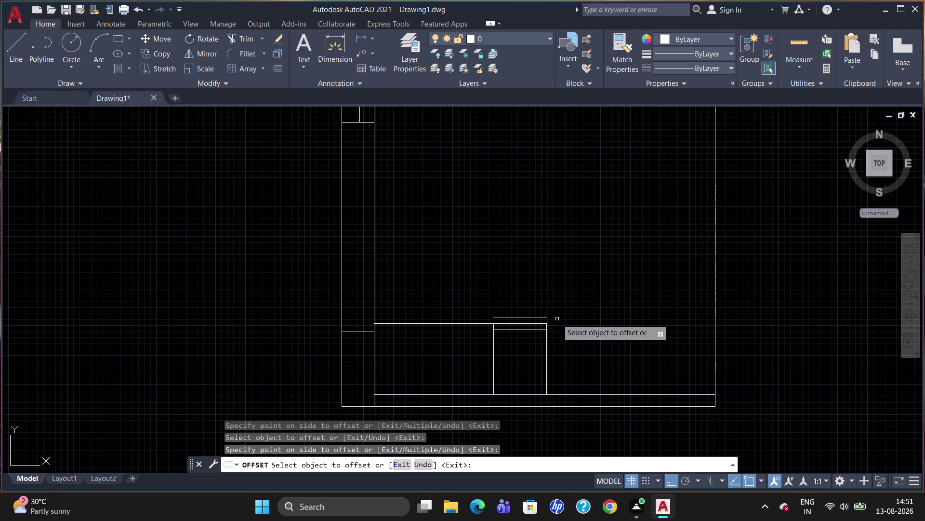
key(Escape)
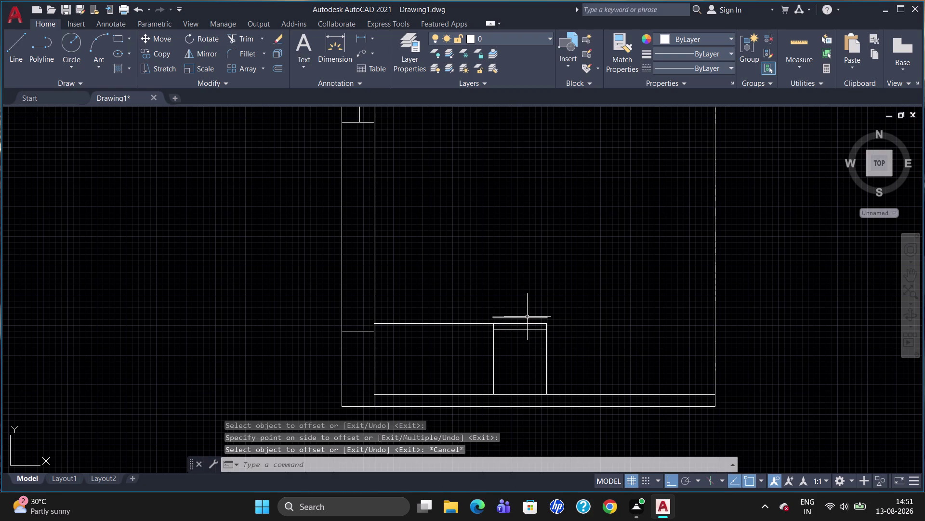
click(527, 316)
key(Delete)
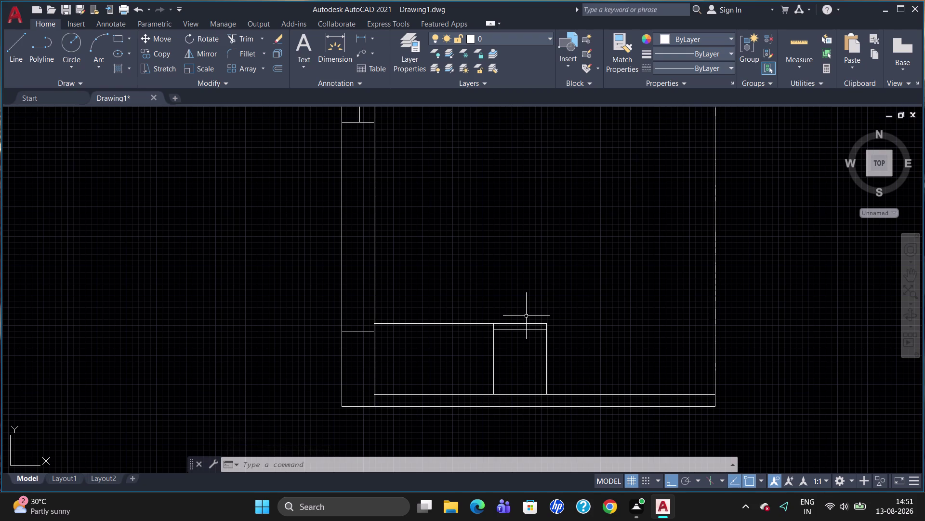
Draw the third compartment's 750-unit top line and its vertical side down to the bottom line.
key(l)
key(Return)
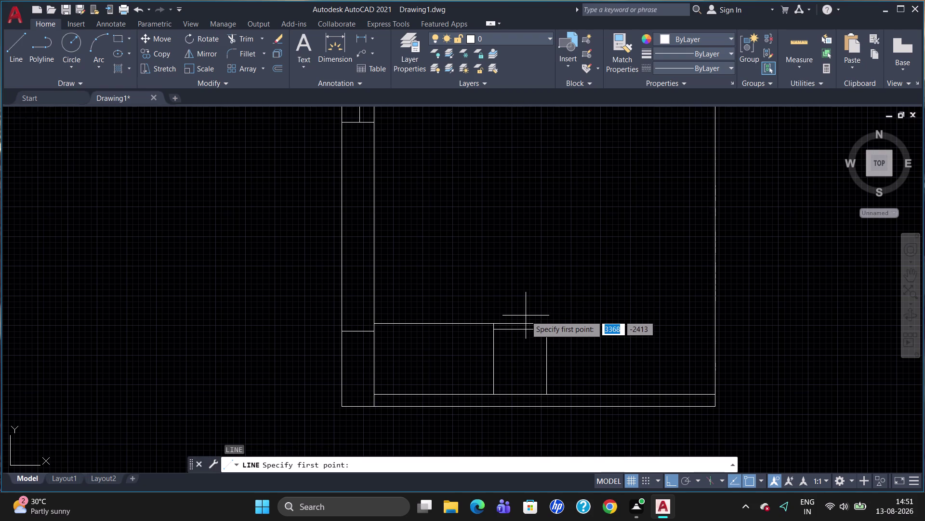
click(548, 323)
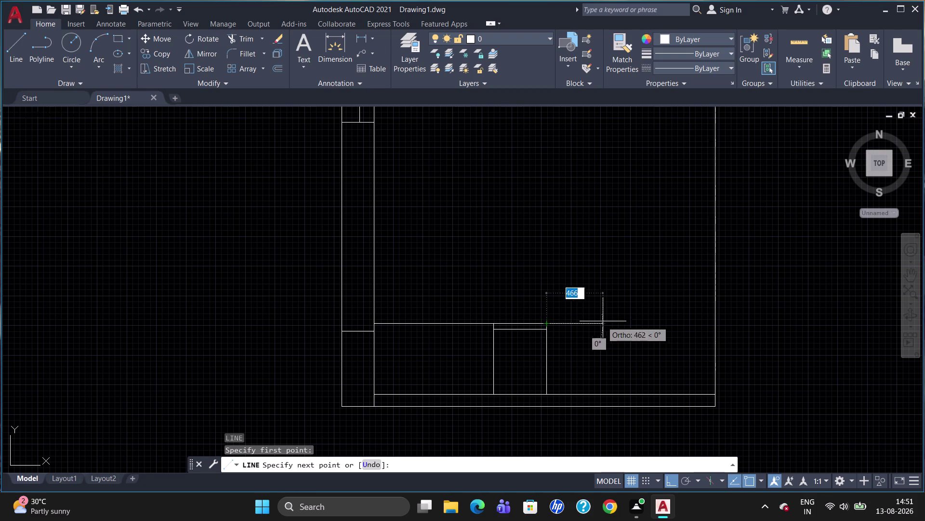
text(7)
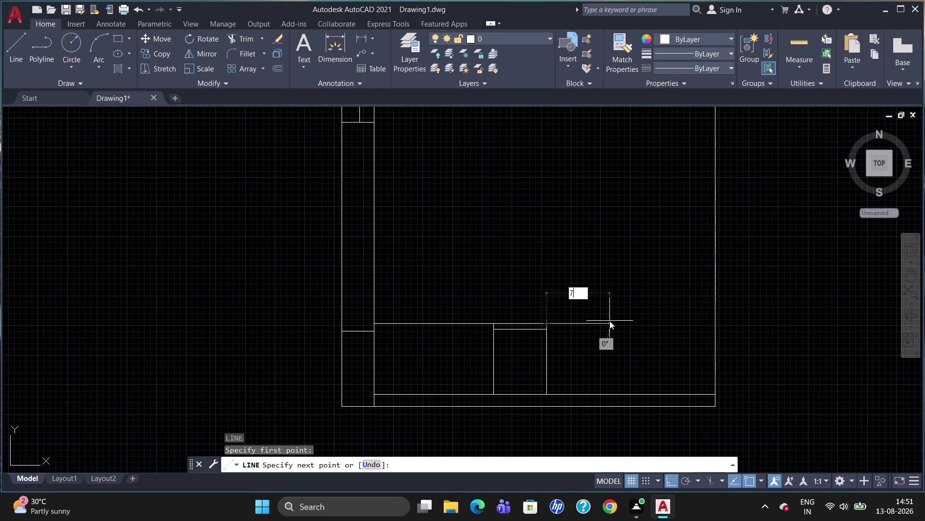
text(50)
key(Return)
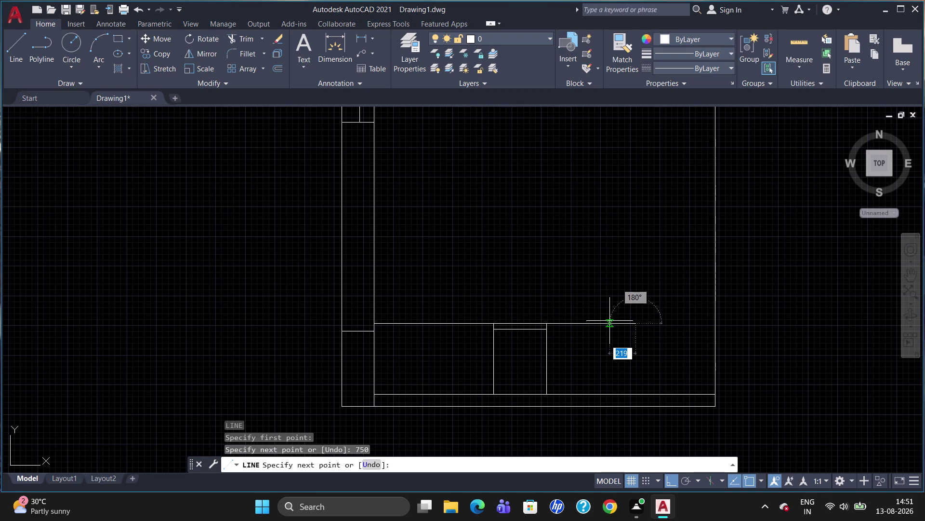
click(633, 399)
key(Escape)
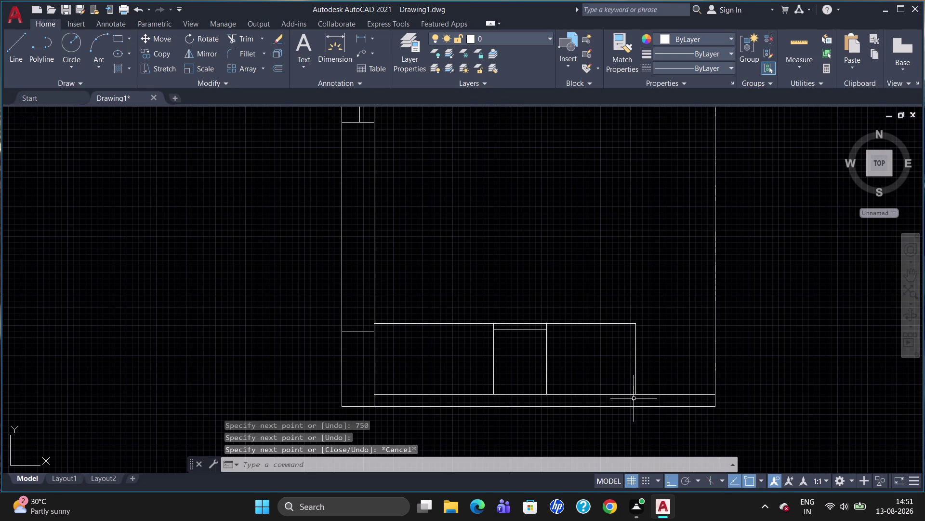
key(o)
key(Return)
Offset the third compartment's top edge by 50 units, making copies above and inside it.
text(50)
key(Return)
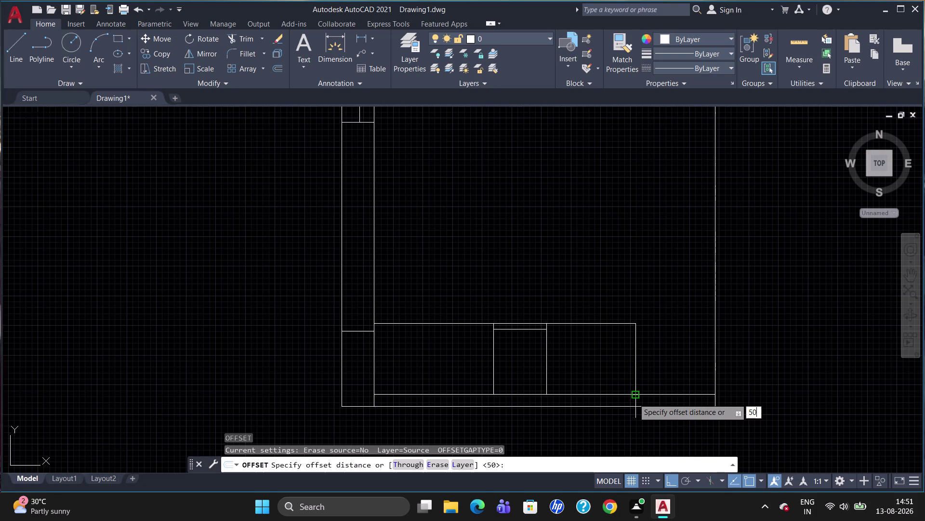
click(573, 325)
click(574, 328)
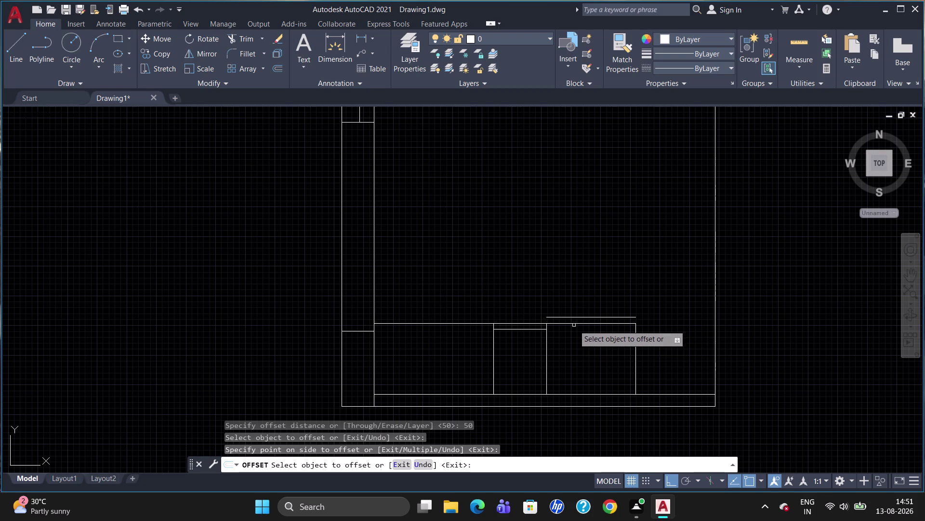
click(574, 324)
click(574, 333)
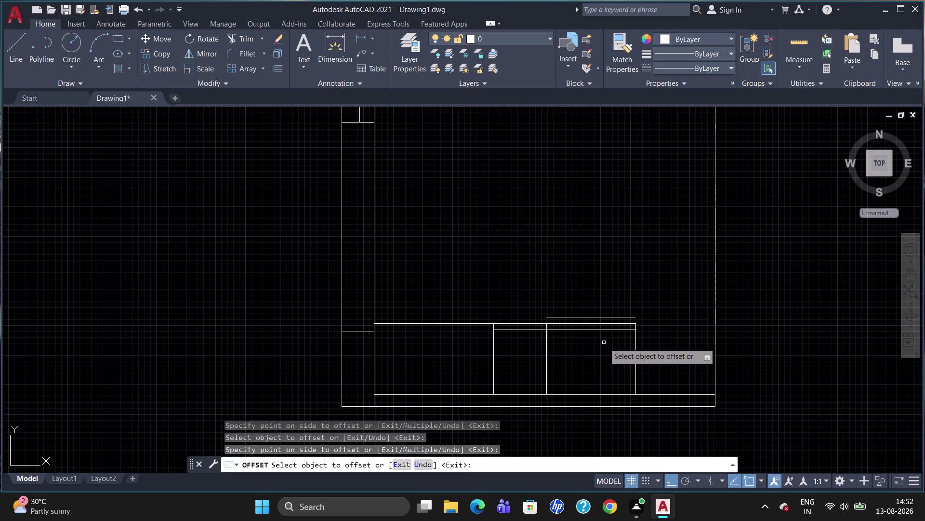
Offset the compartment's right side 40 units inward and delete the stray short line above.
click(637, 348)
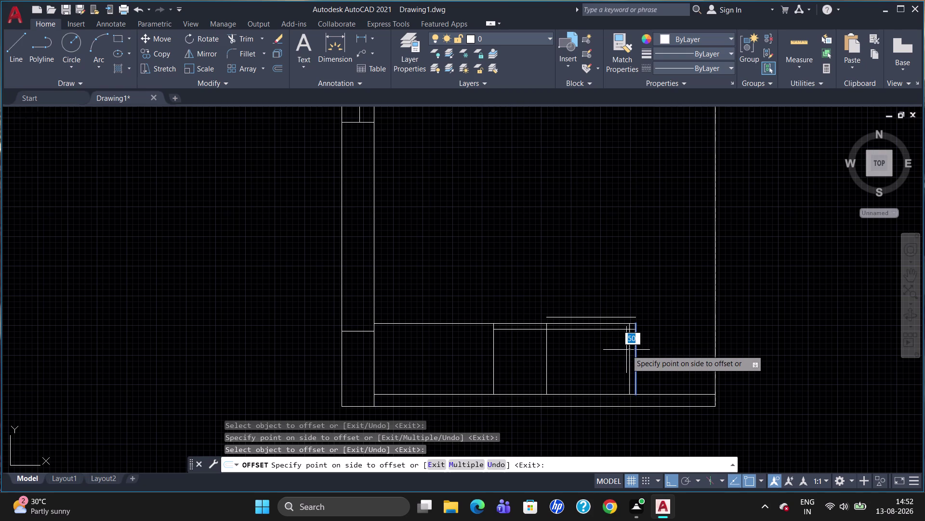
text(40)
key(Return)
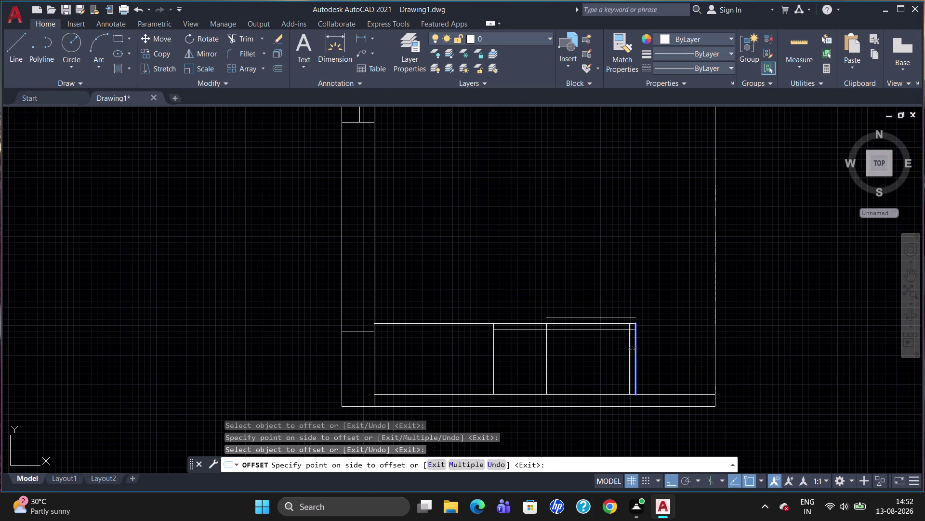
key(Escape)
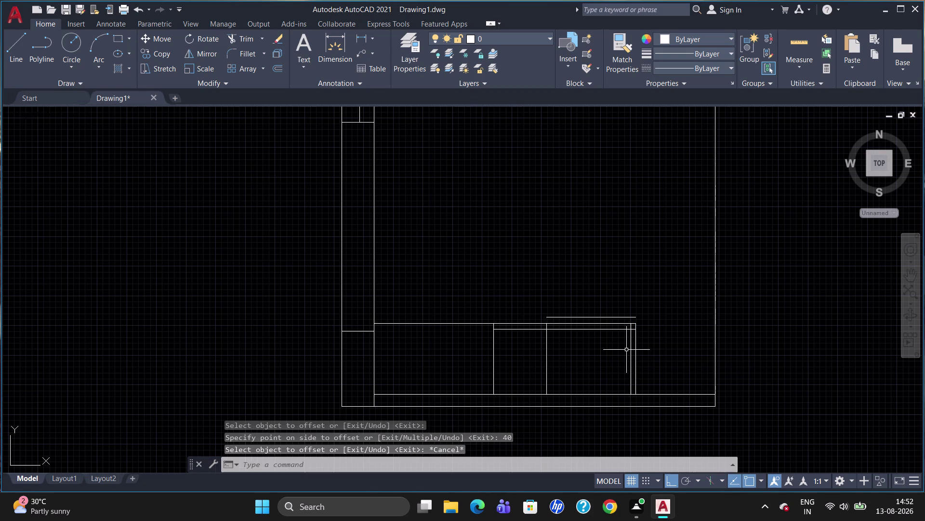
click(609, 317)
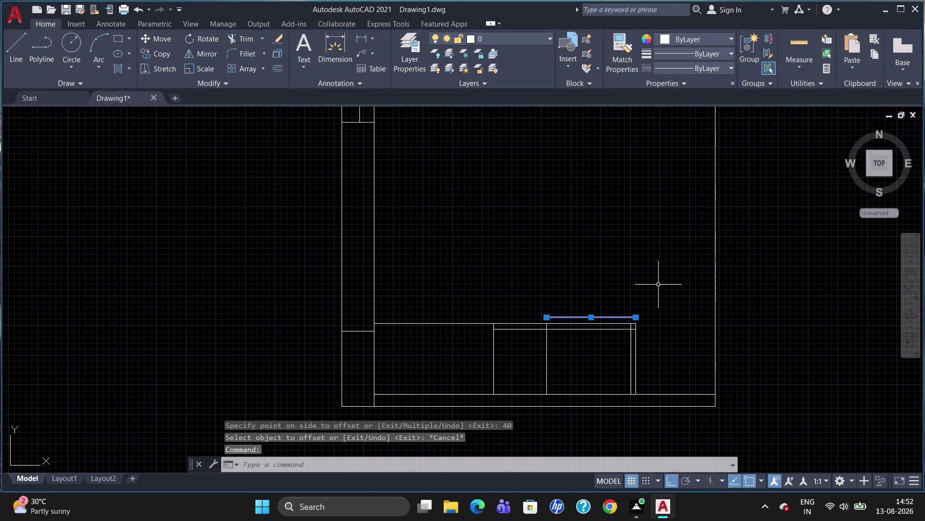
key(Delete)
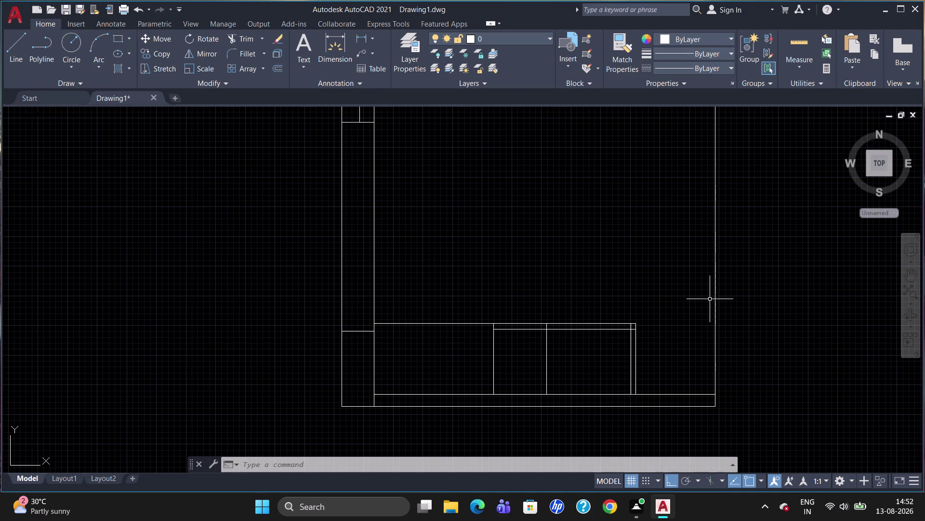
Offset the frame's right edge 273 units inward as a full-height vertical line.
key(o)
key(Return)
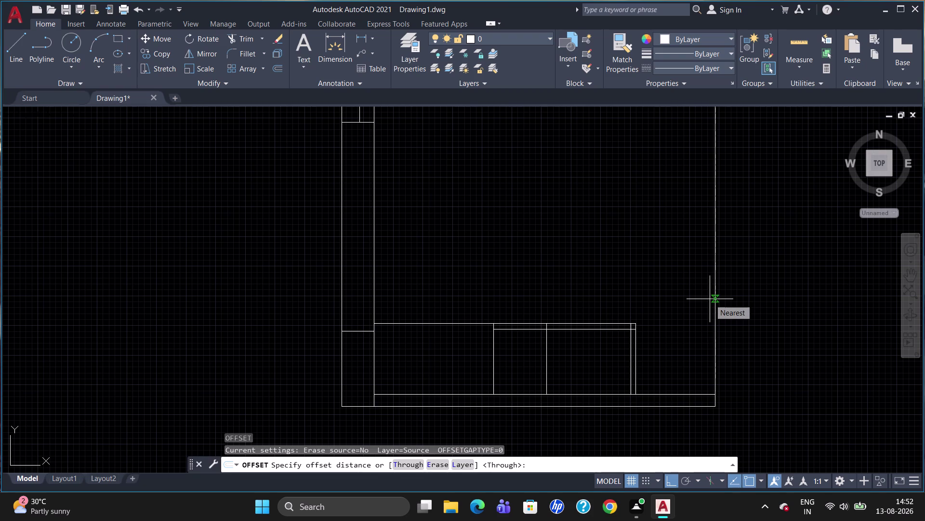
text(2)
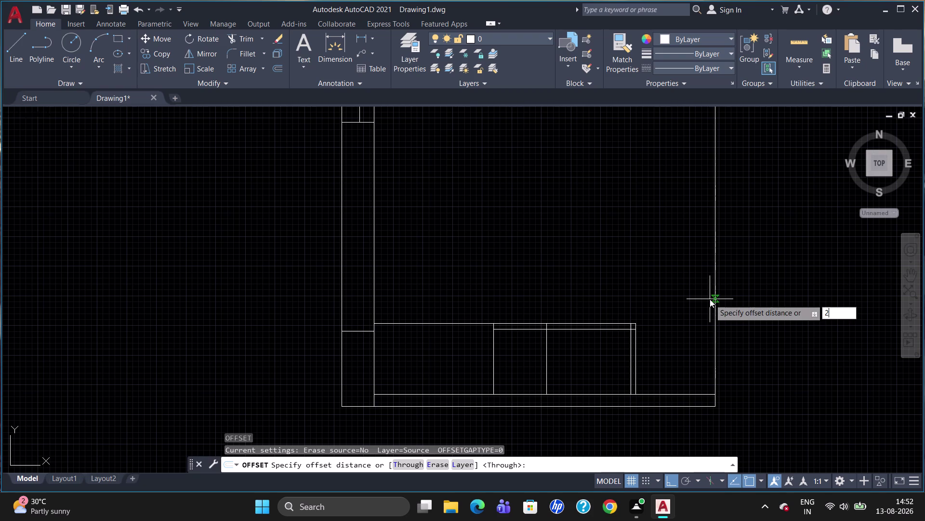
text(73)
key(Return)
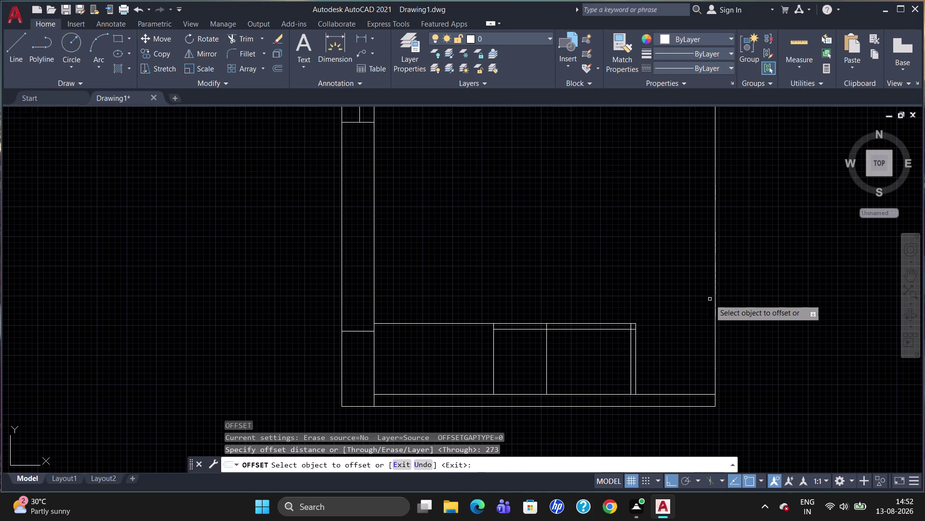
click(716, 296)
click(687, 301)
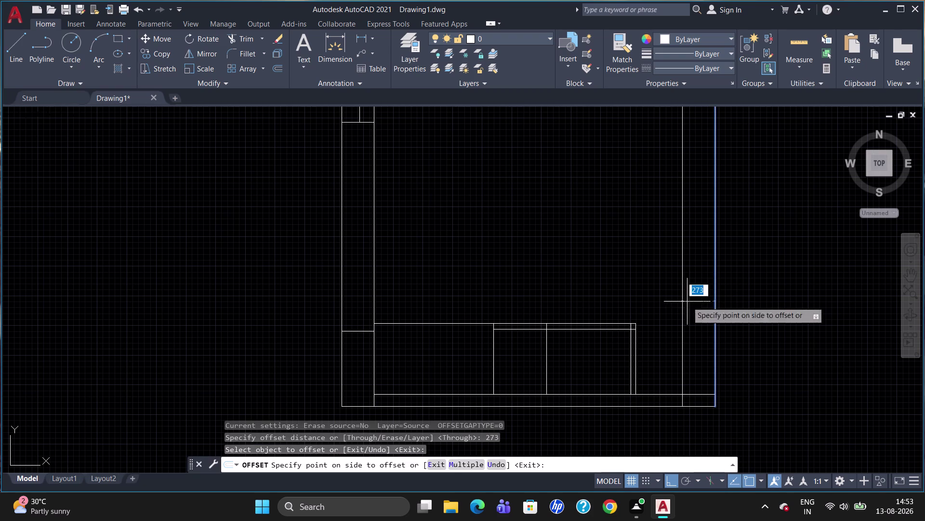
key(Escape)
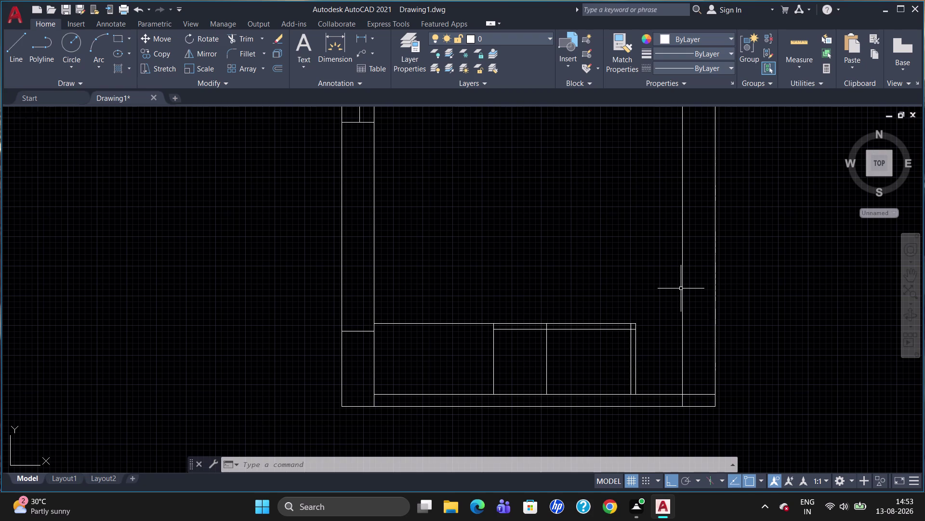
Draw a 350-unit vertical divider upward from the third compartment's bottom.
key(l)
key(Return)
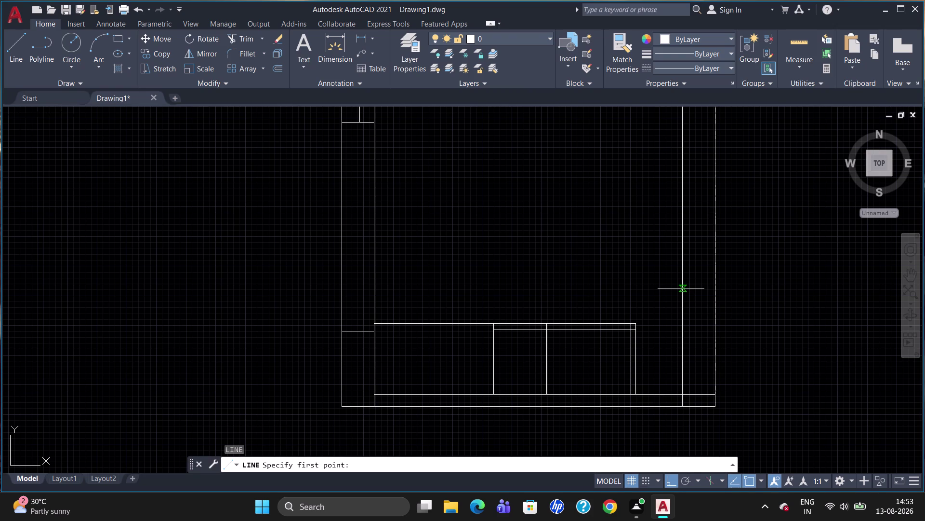
click(548, 396)
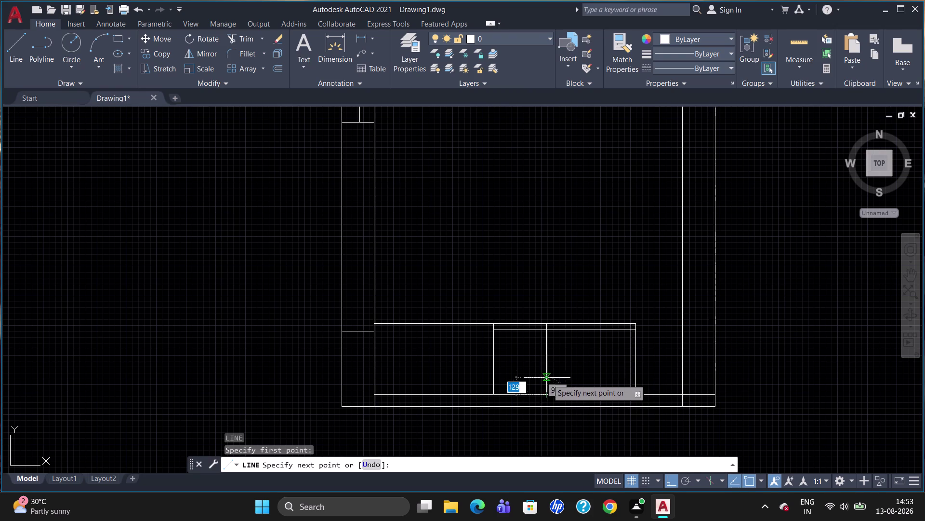
text(350)
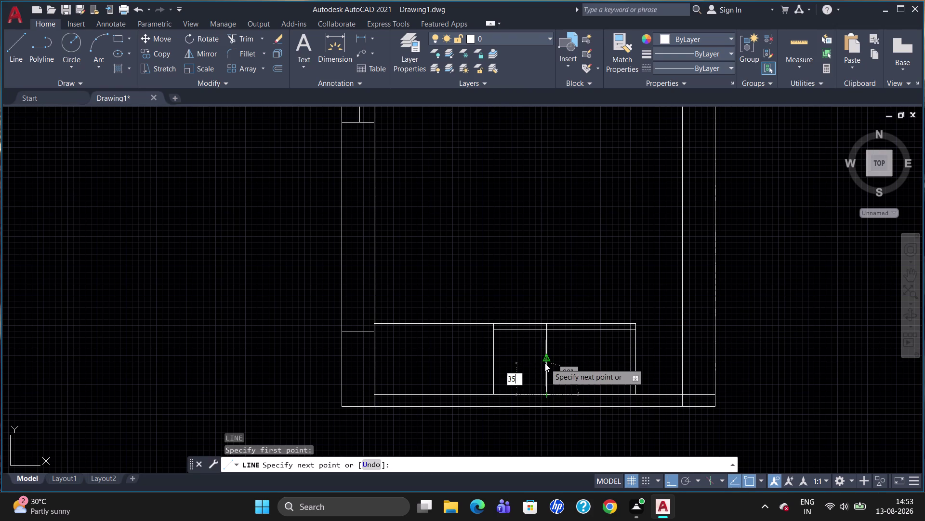
key(Return)
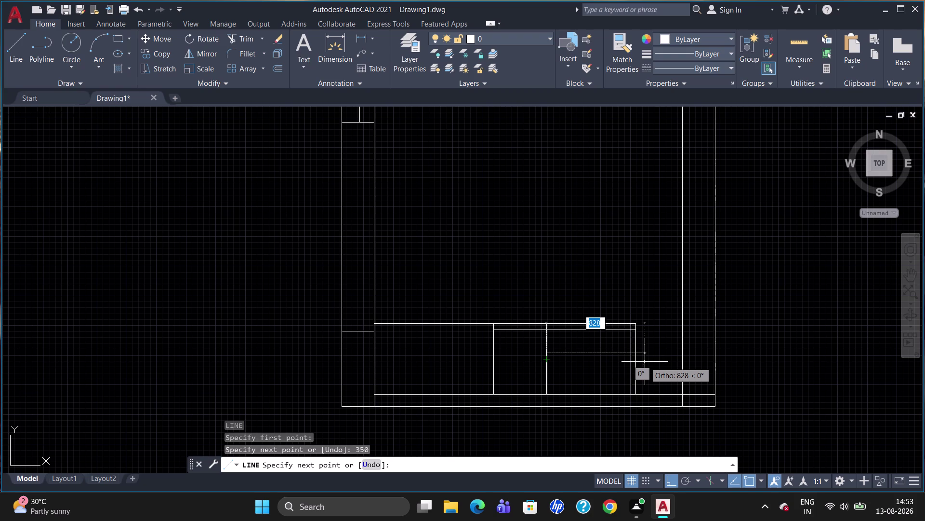
key(Escape)
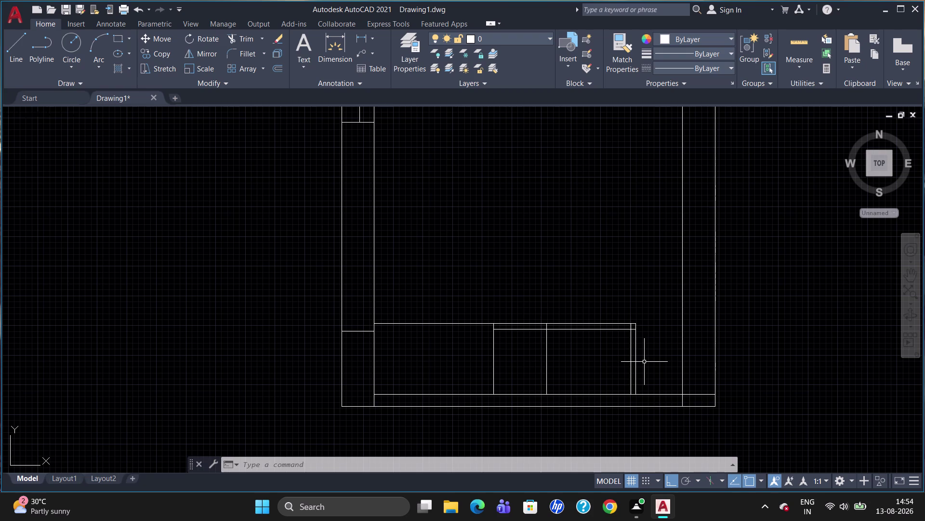
Draw a line 1660 units up from the inner vertical's bottom, ending at the right frame edge.
key(l)
key(Return)
click(717, 396)
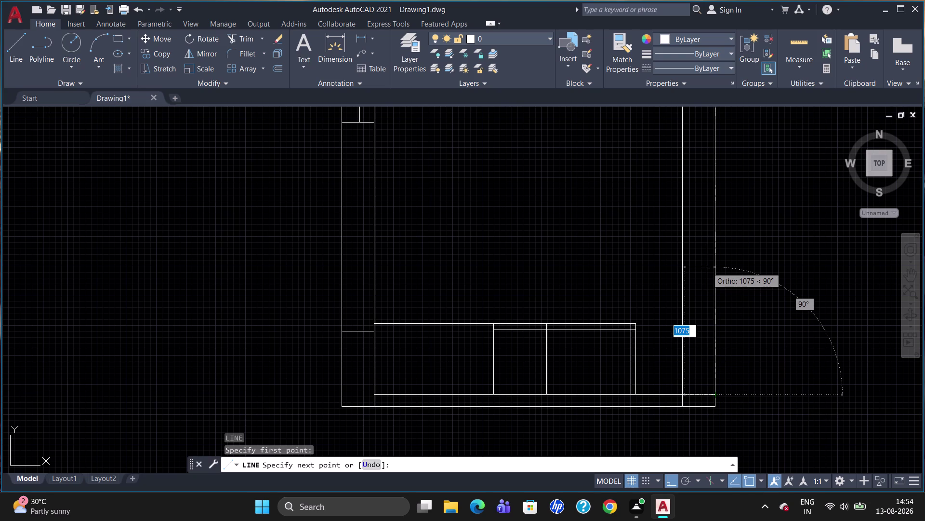
text(1660)
key(Return)
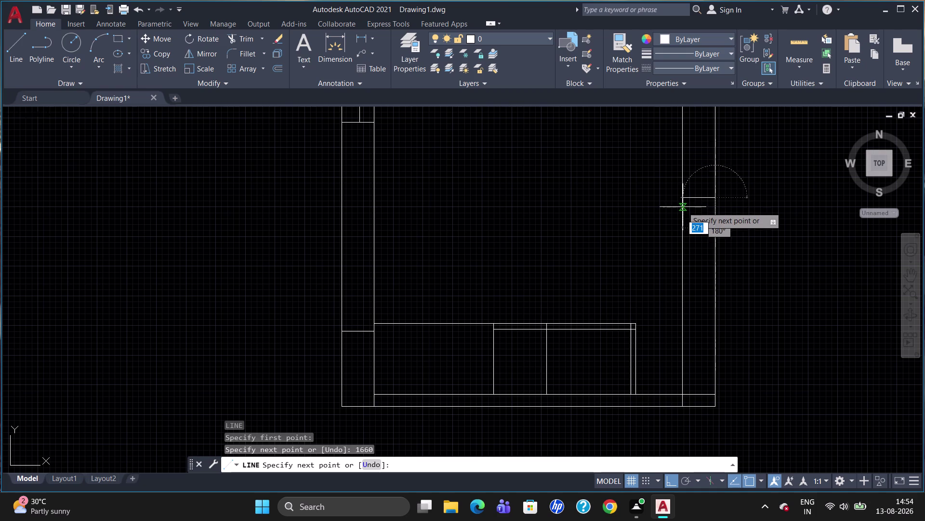
click(682, 200)
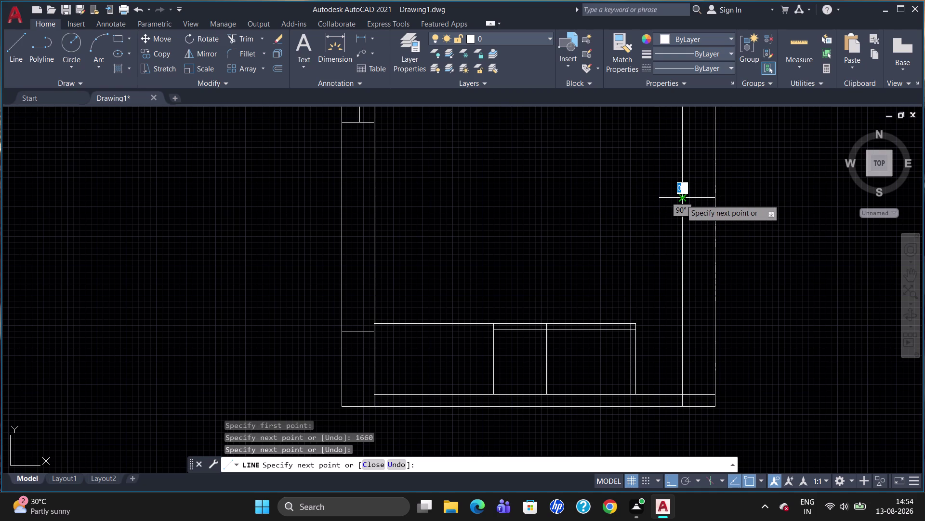
key(Escape)
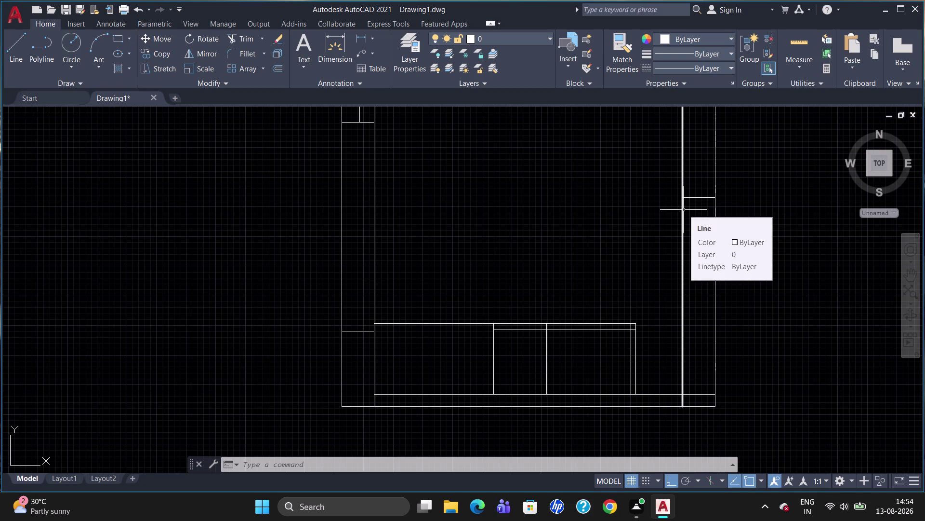
Start the stepped line at the step corner, going 30 up and 350 left.
key(l)
key(Return)
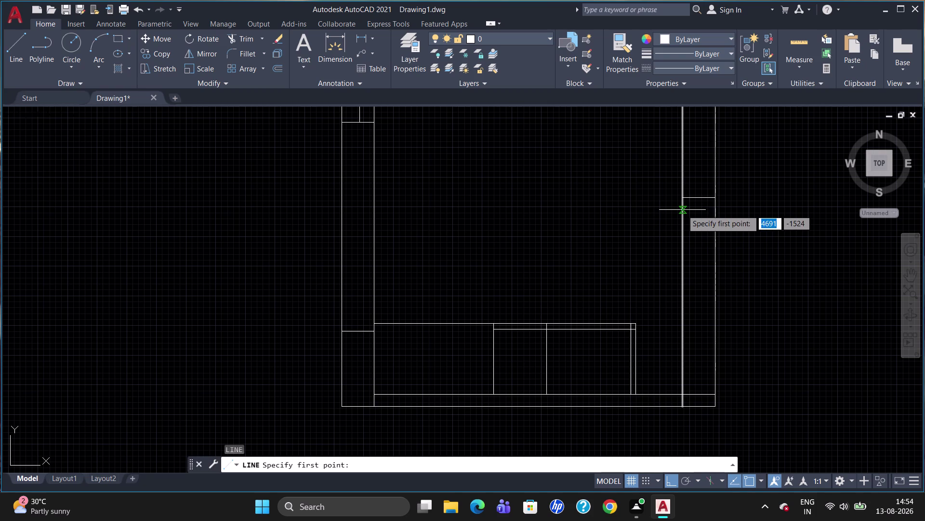
click(681, 196)
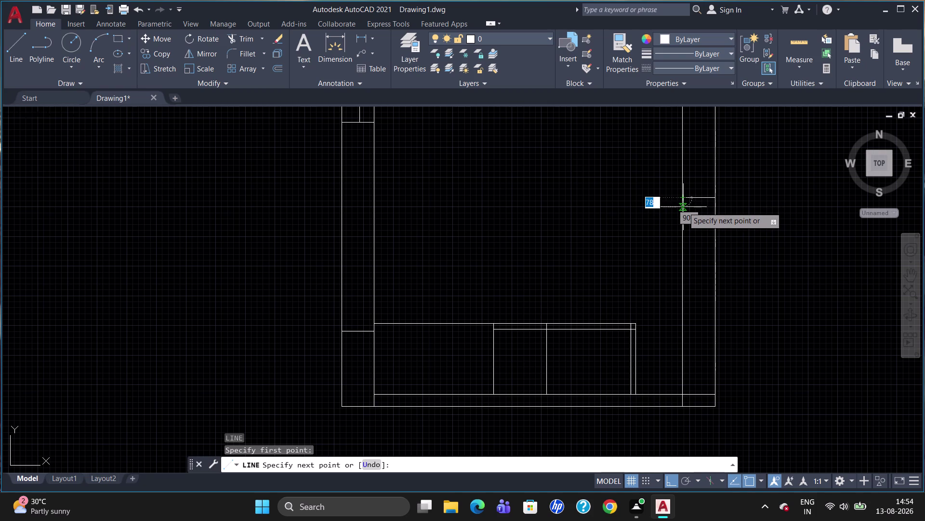
text(30)
key(Return)
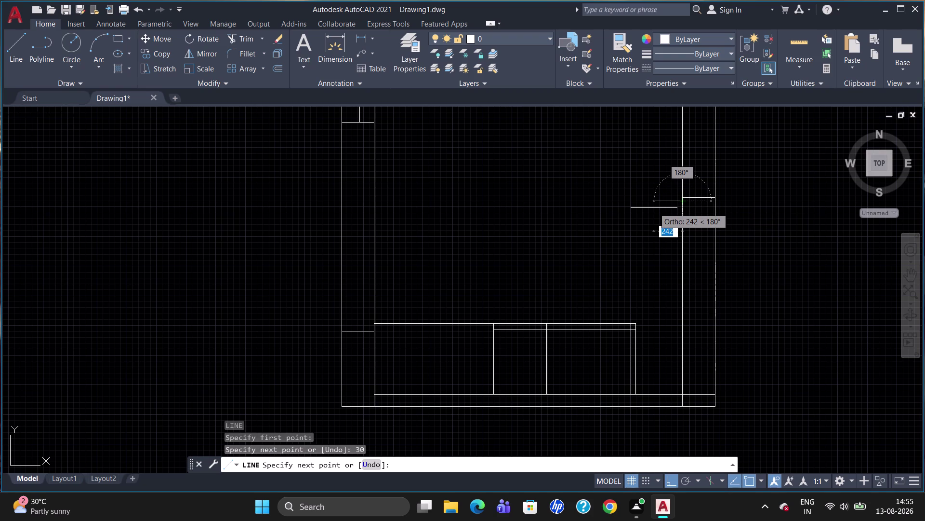
text(35)
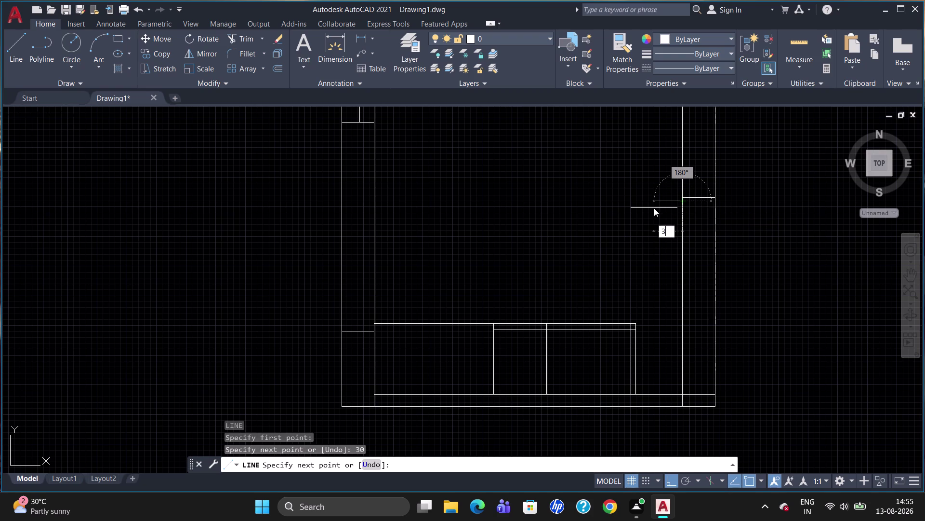
text(0)
key(Return)
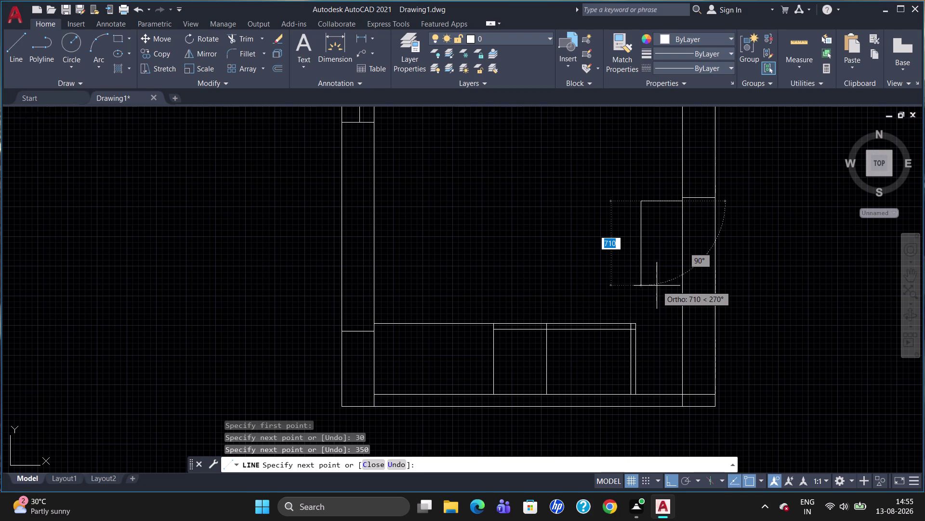
Continue the stepped line down 450 and then 1180 units to the frame bottom.
text(4)
text(50)
key(Return)
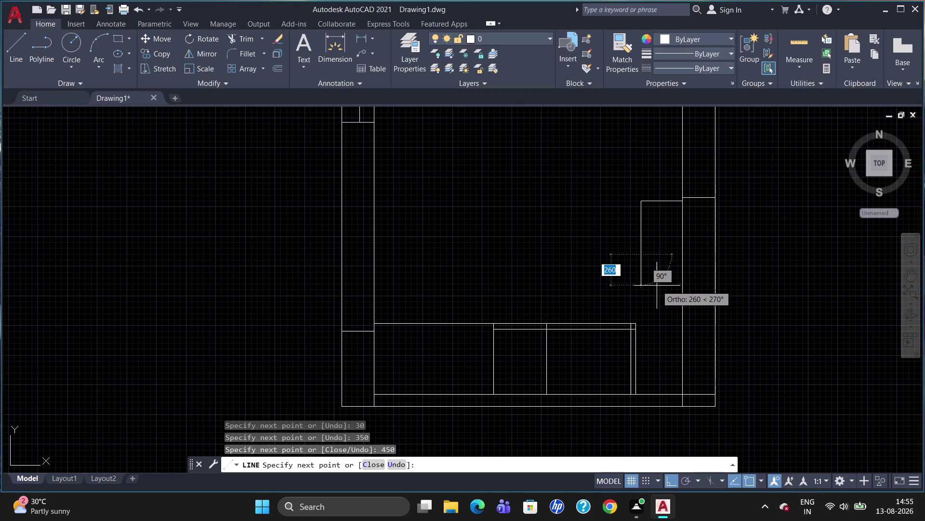
text(11)
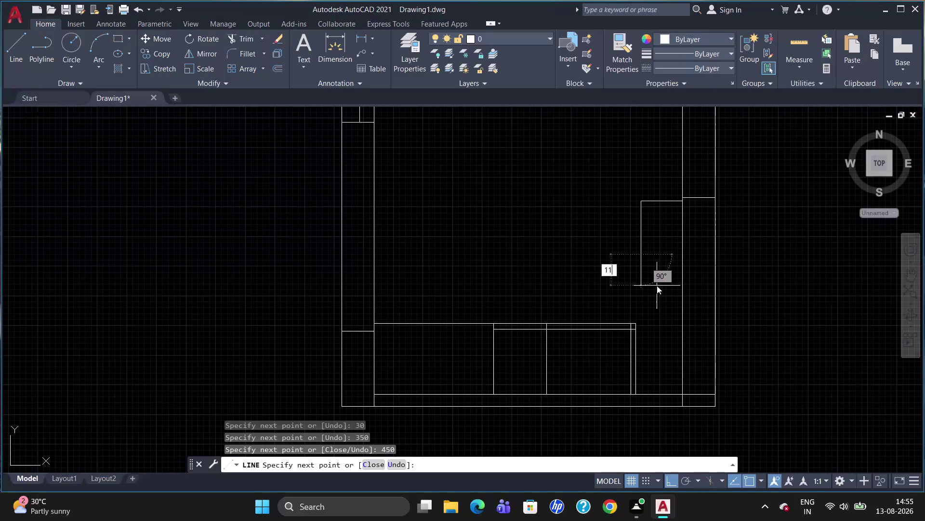
text(80)
key(Return)
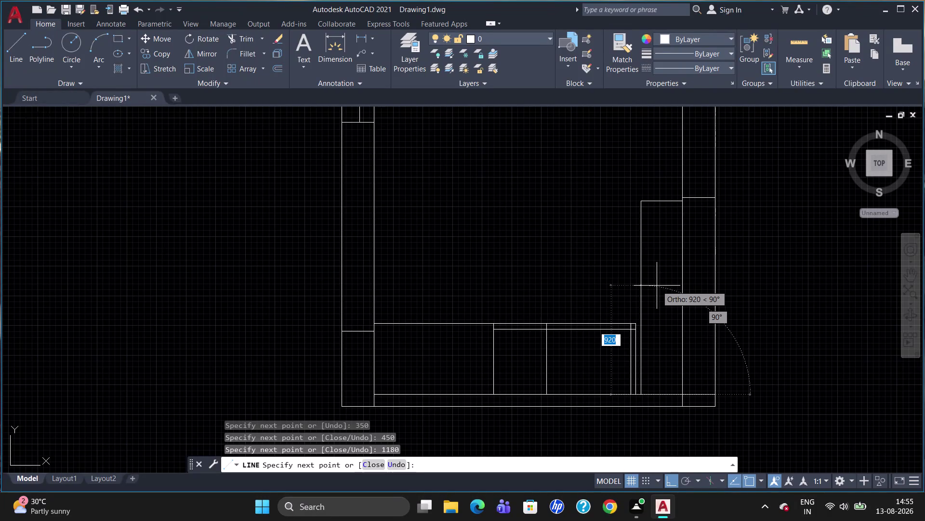
key(Escape)
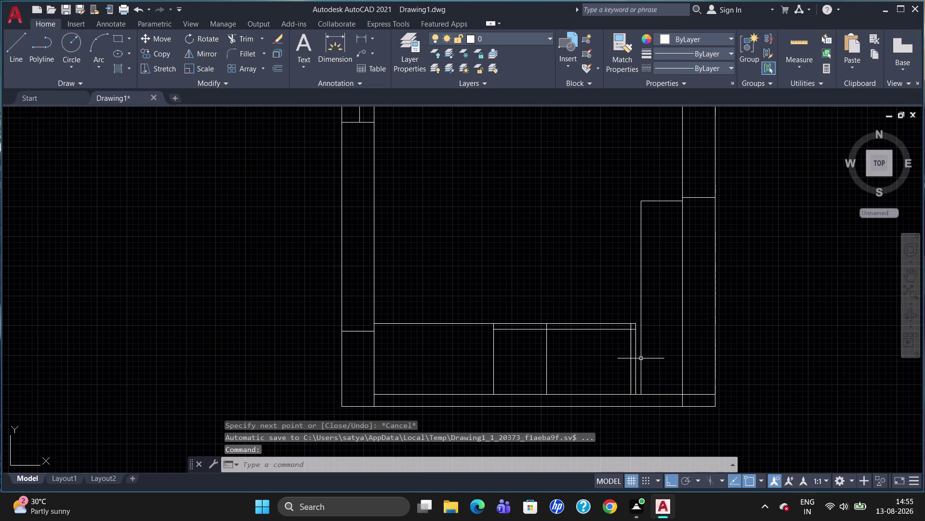
Delete the stepped line's long lower segment and draw a 350-unit line from the compartment divider.
click(641, 340)
key(Delete)
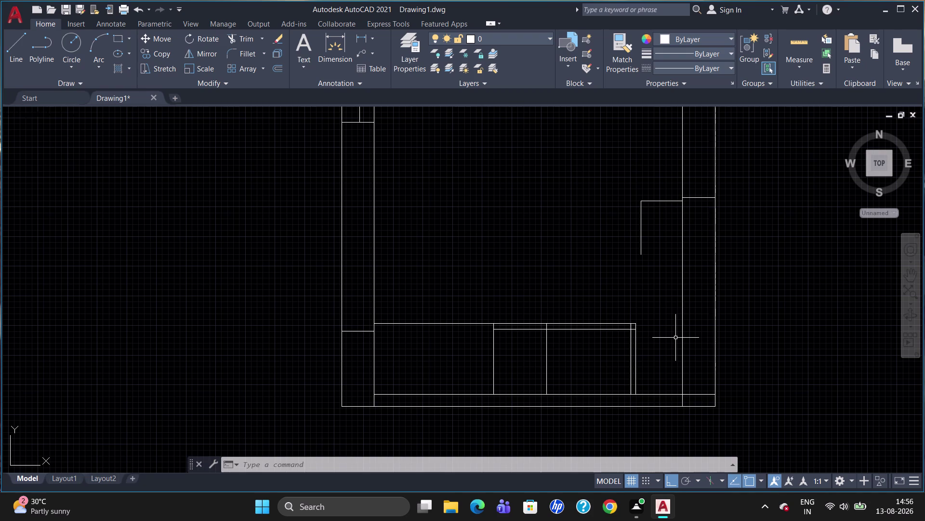
key(l)
key(Return)
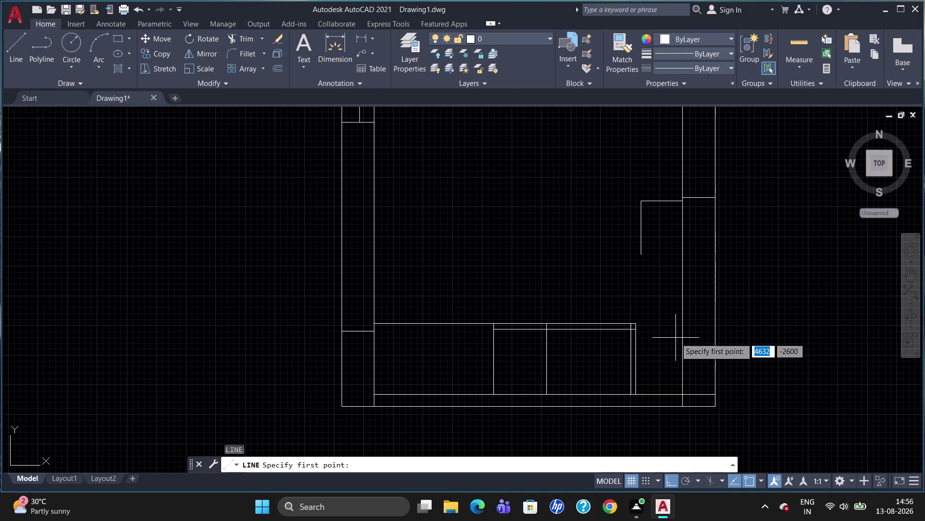
click(550, 393)
text(3)
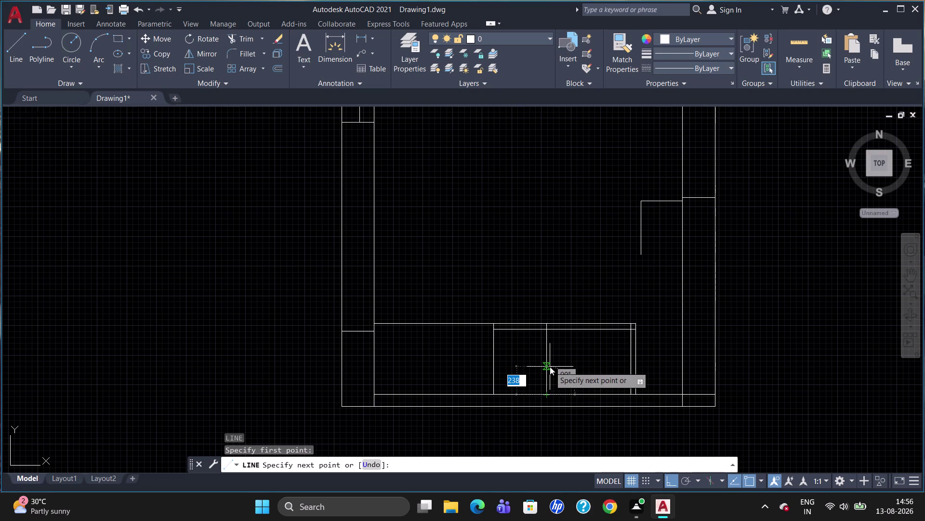
text(50)
key(Return)
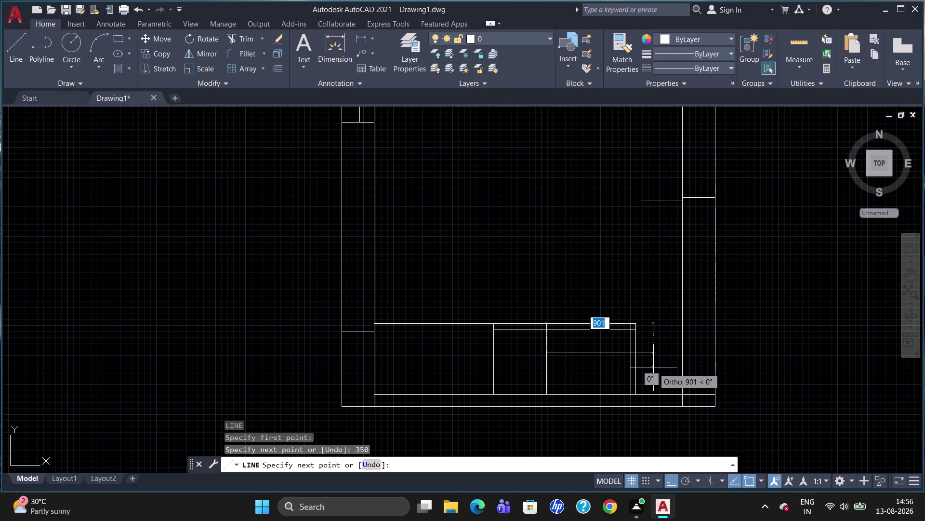
click(654, 368)
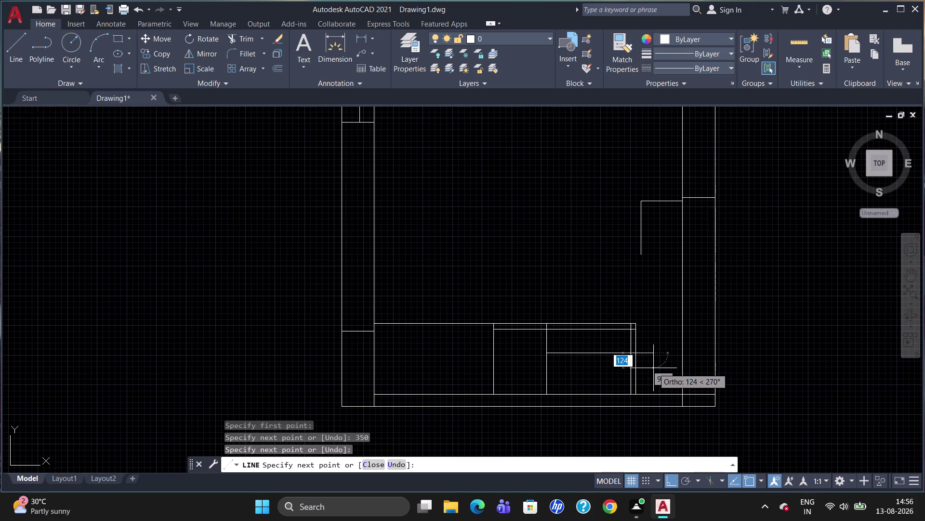
key(Escape)
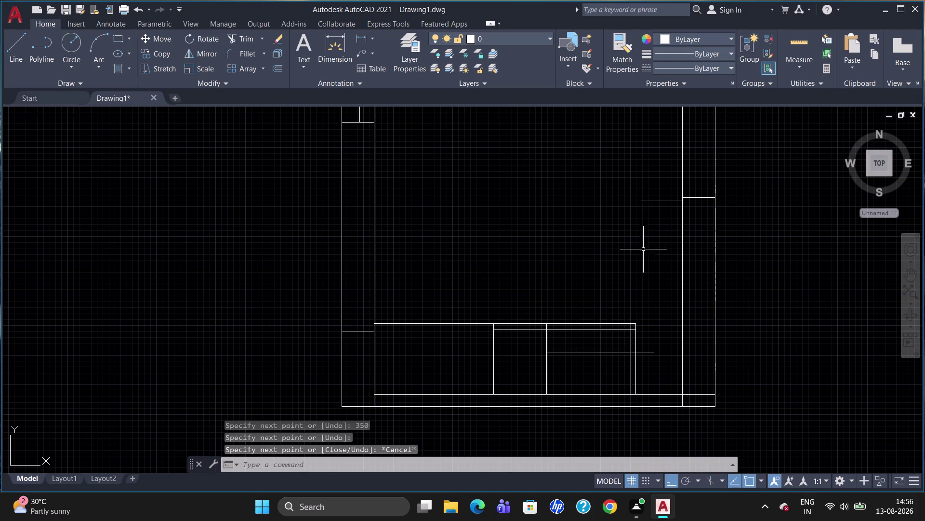
Draw a line from the short vertical's lower end down to the lower horizontal line.
key(l)
key(Return)
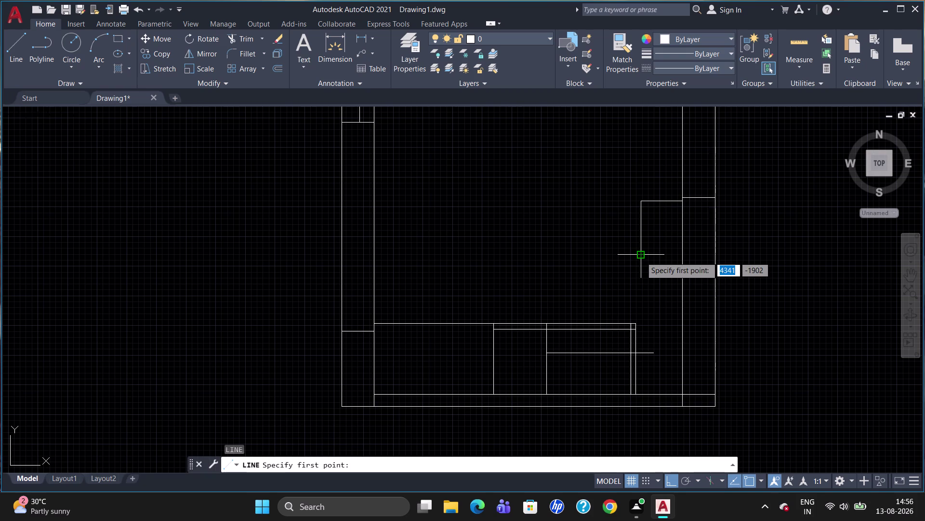
click(645, 254)
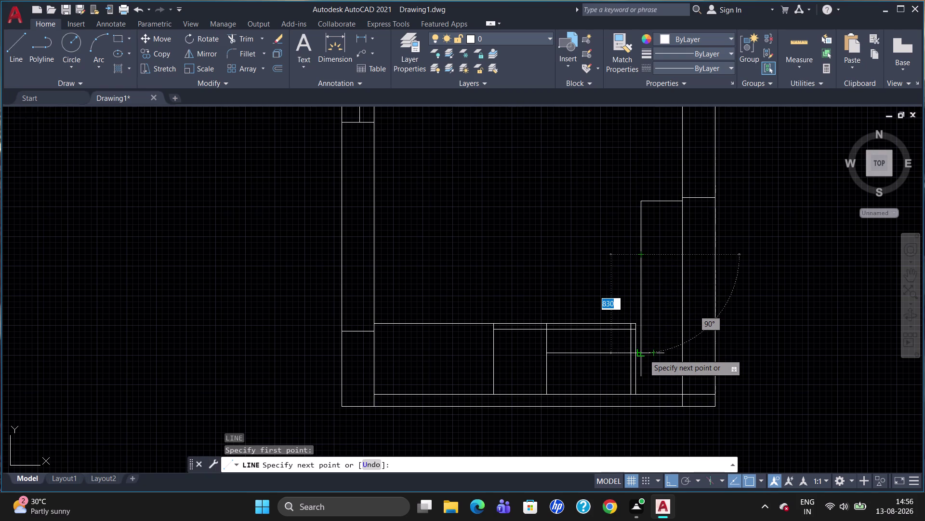
click(644, 354)
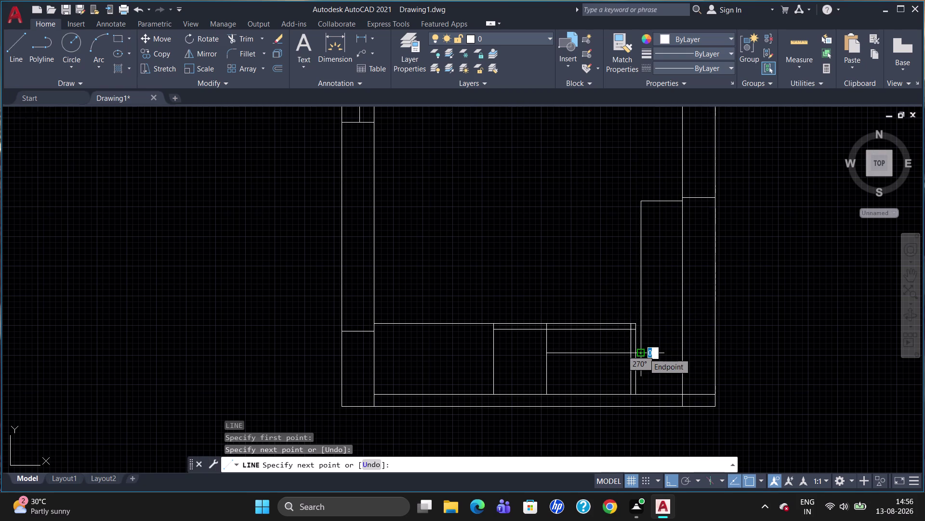
key(Escape)
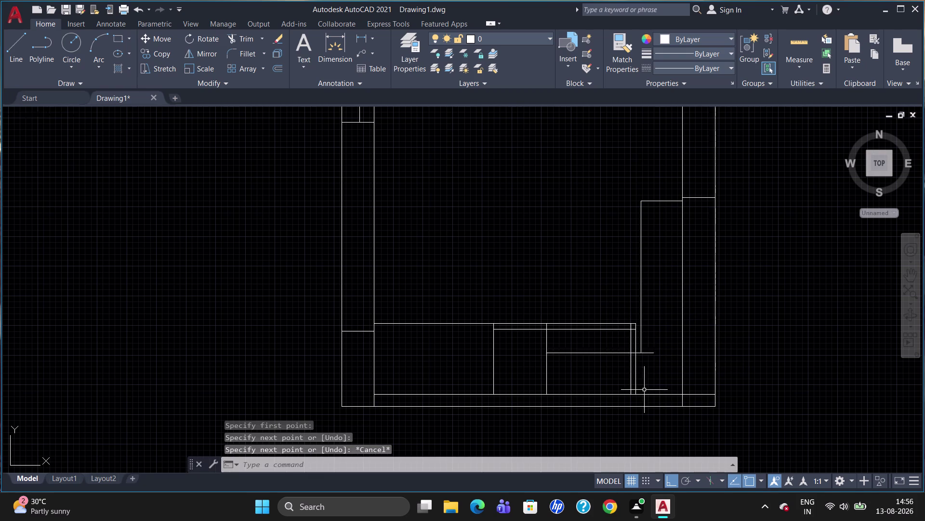
text(TR)
key(Return)
key(Return)
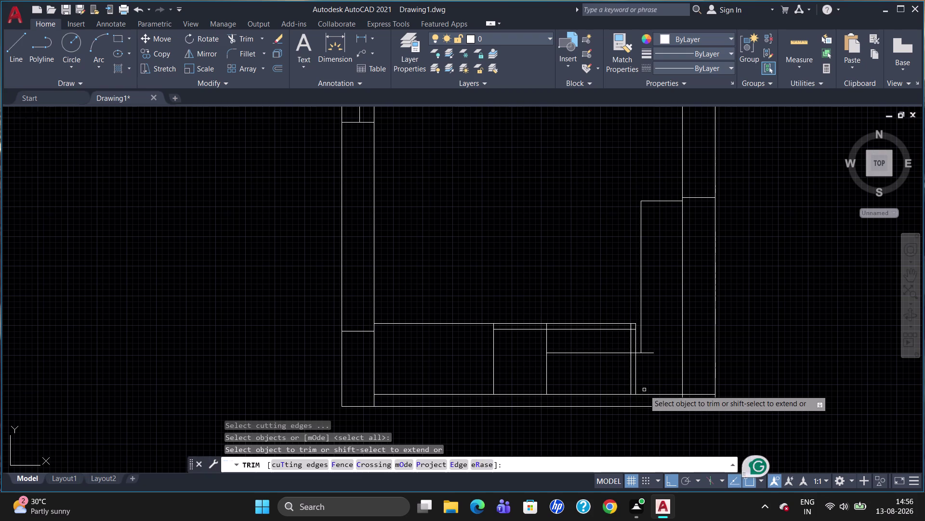
Trim the overhanging line end at the lower-right compartment corner.
click(648, 352)
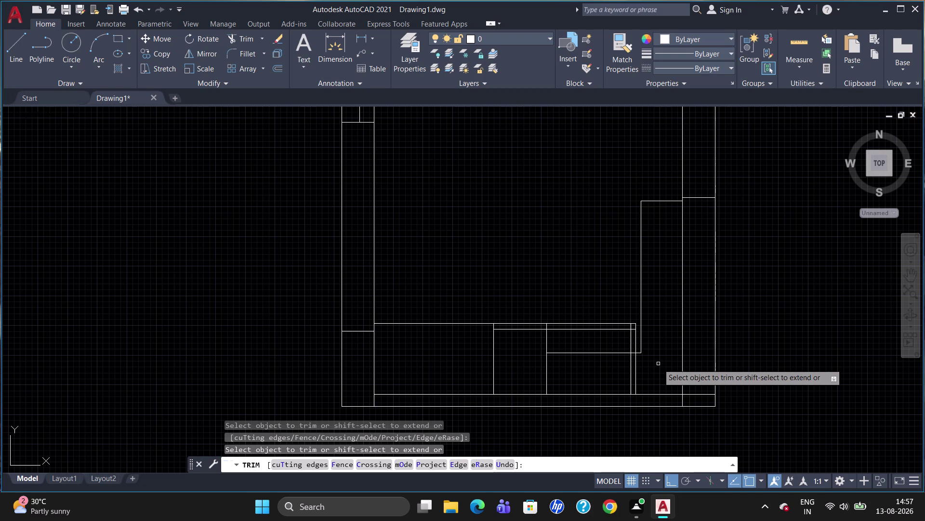
key(Escape)
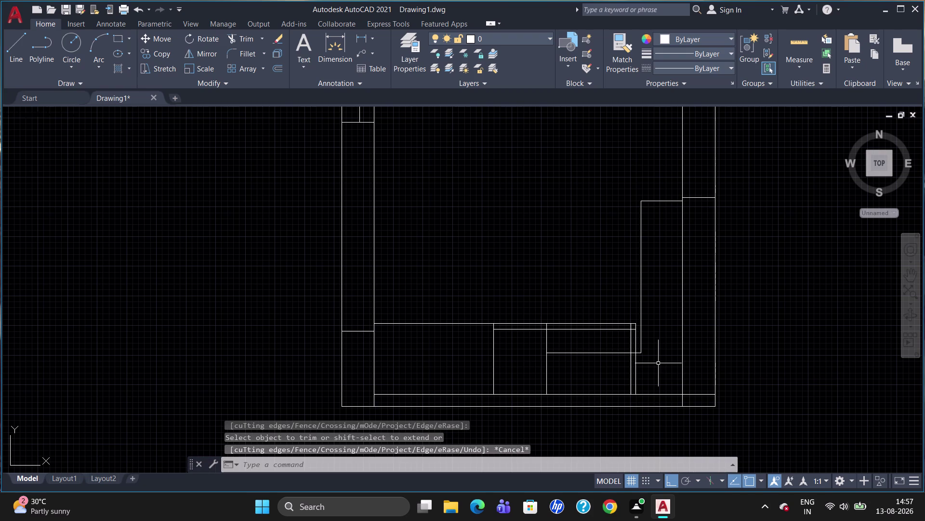
text(DLI)
key(Return)
click(643, 286)
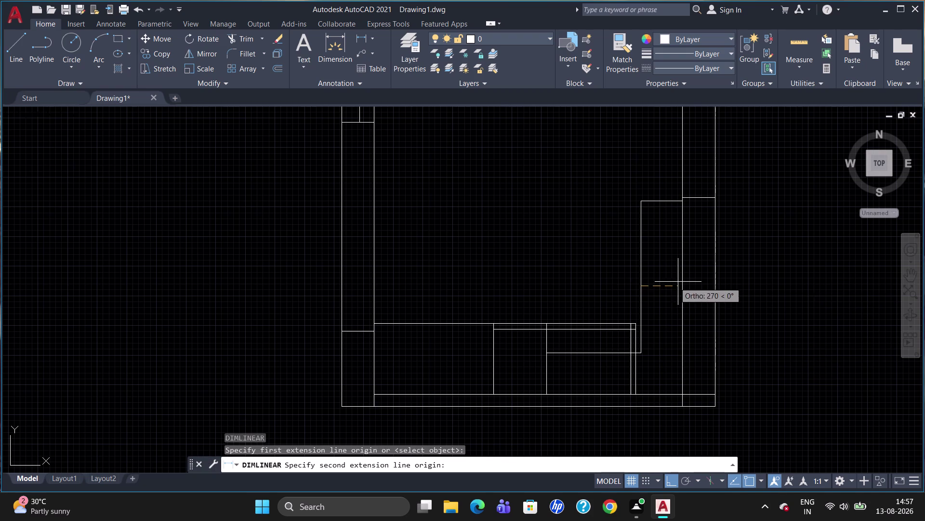
click(681, 281)
click(672, 306)
scroll(up, 3)
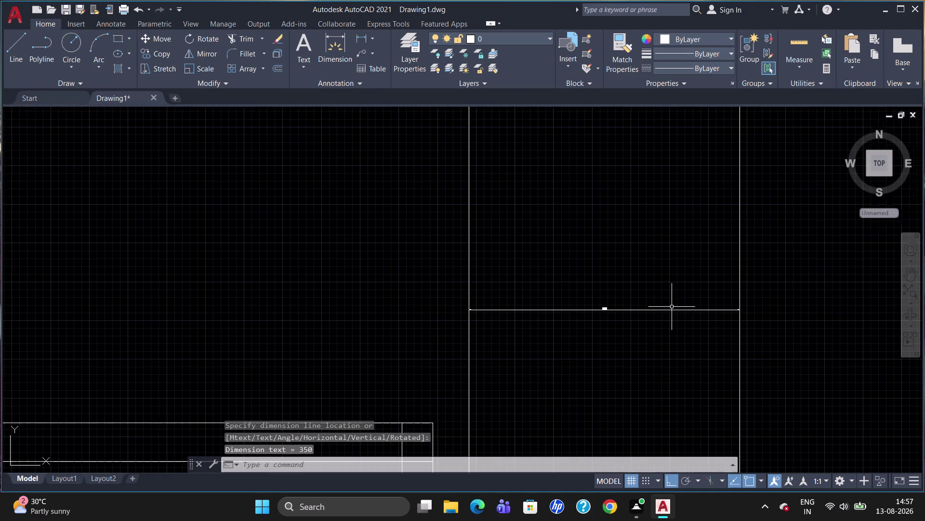
scroll(up, 3)
scroll(up, 3)
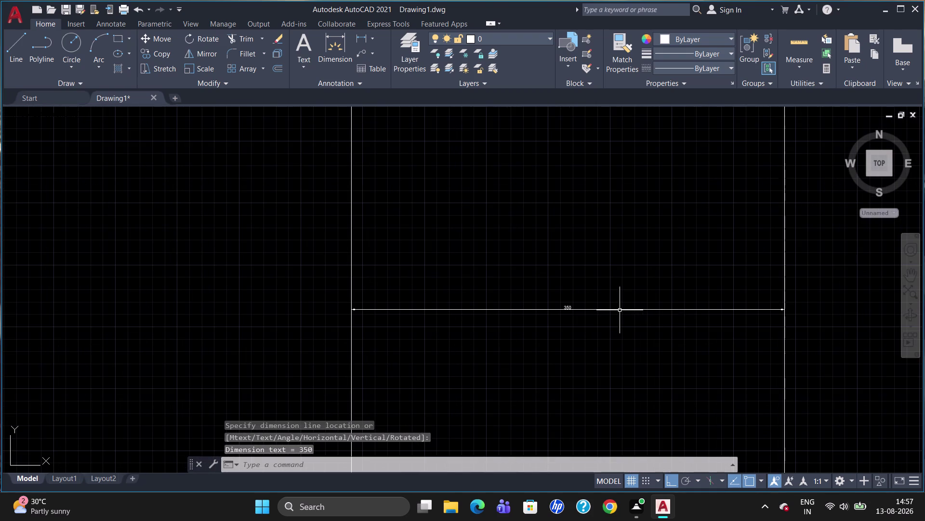
click(620, 310)
key(Delete)
key(Escape)
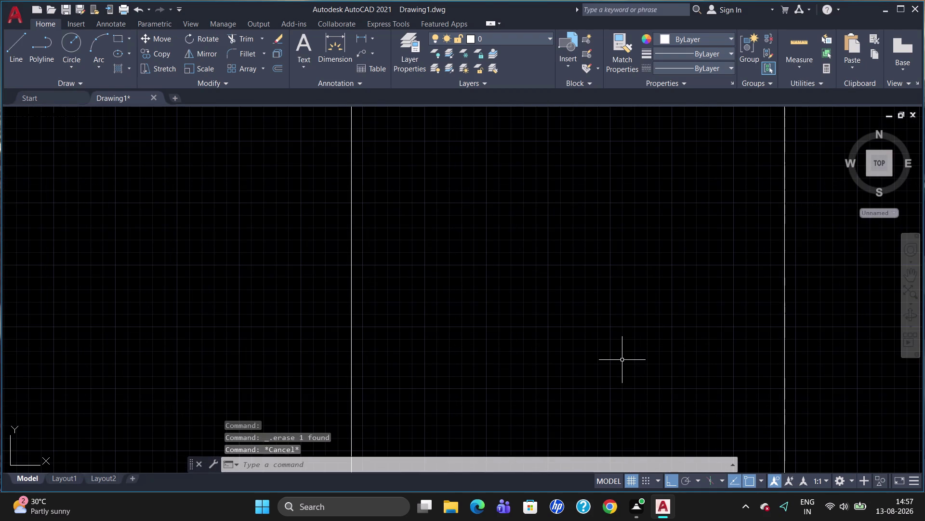
scroll(down, 3)
scroll(down, 3)
scroll(up, 3)
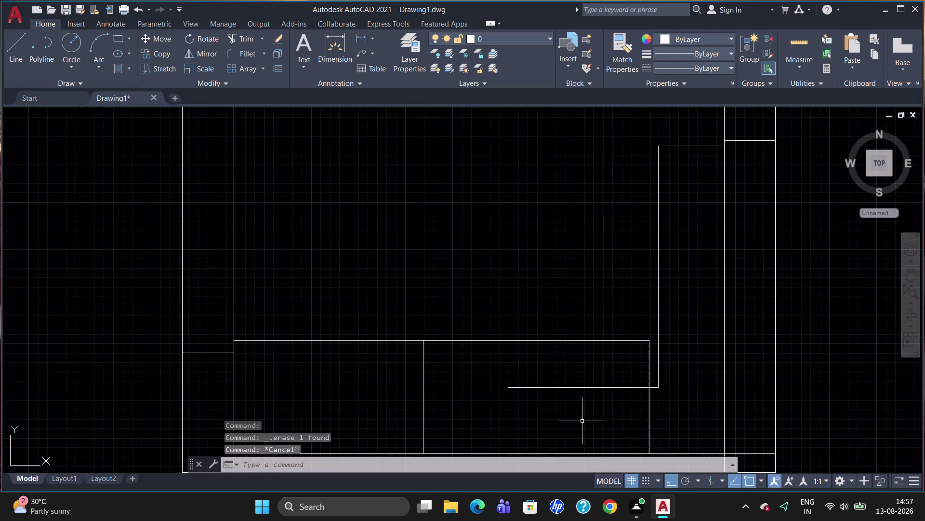
scroll(down, 3)
scroll(up, 3)
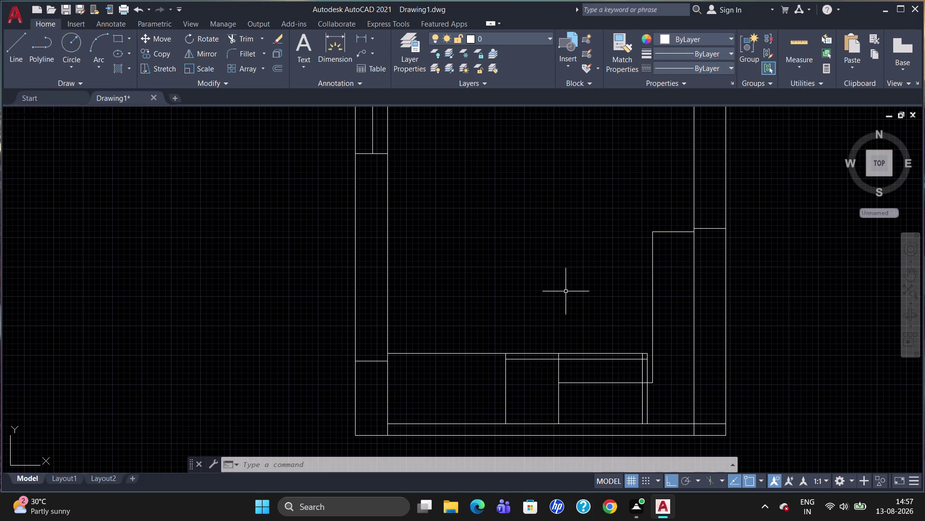
click(472, 354)
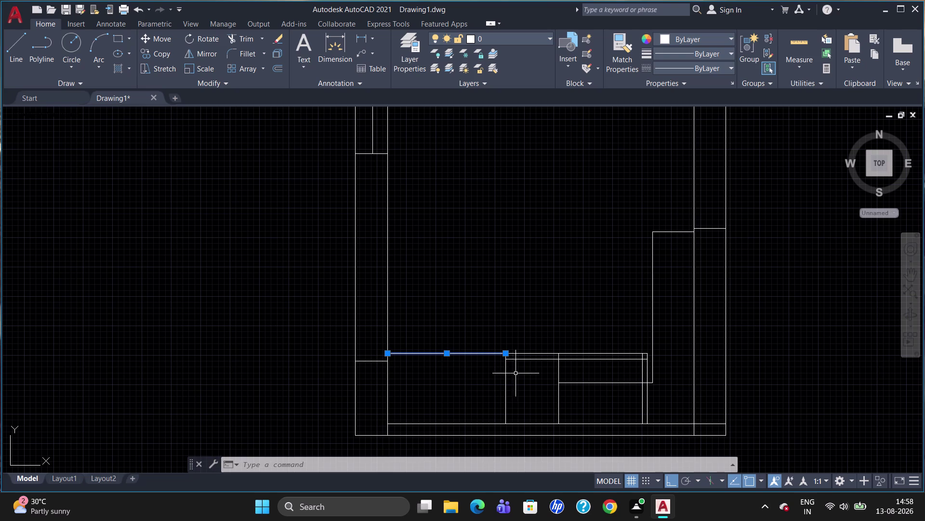
Select all the bottom compartment lines and their offset copies, then erase them.
click(506, 364)
click(529, 351)
click(530, 352)
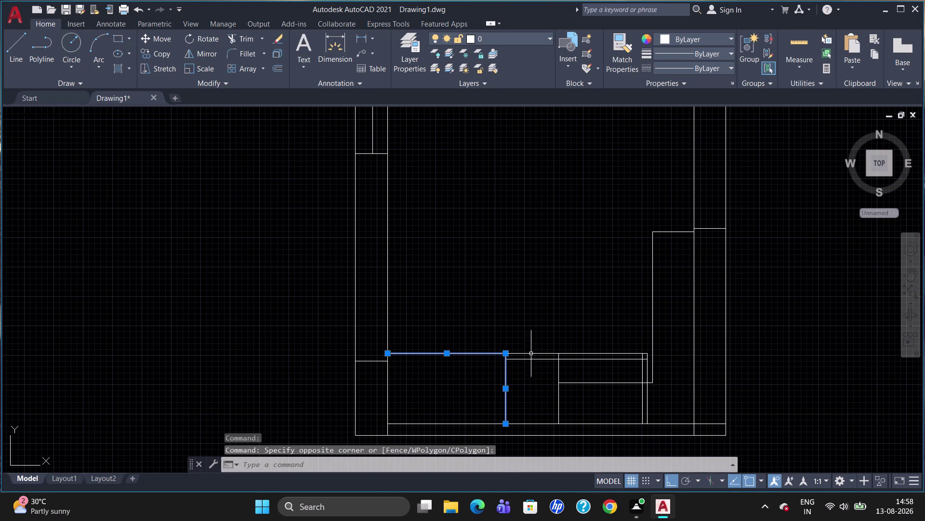
click(534, 361)
click(536, 355)
click(536, 351)
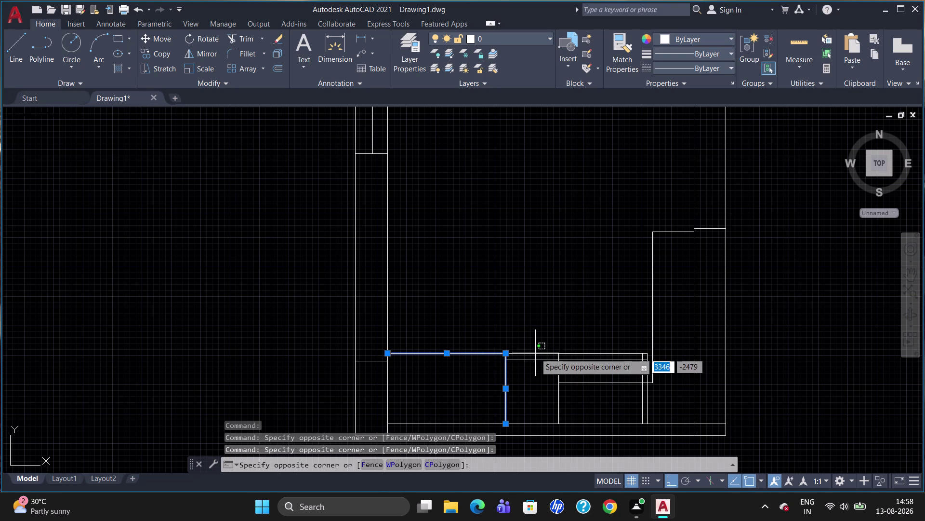
click(535, 352)
click(535, 360)
click(536, 353)
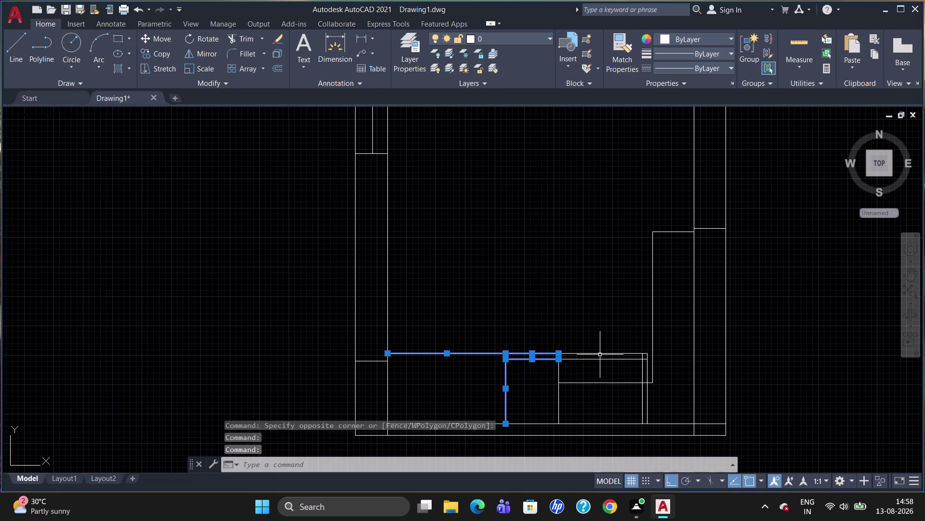
click(600, 354)
click(600, 360)
click(601, 382)
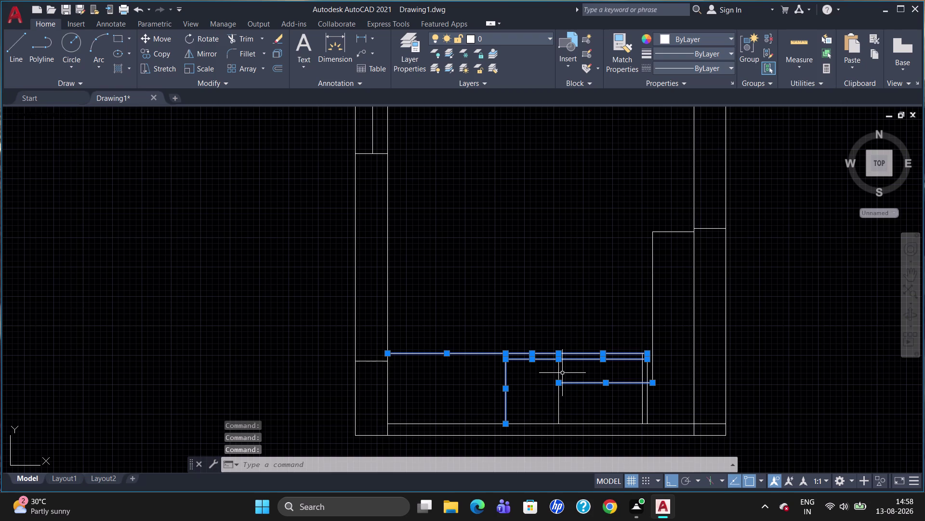
click(561, 372)
click(652, 329)
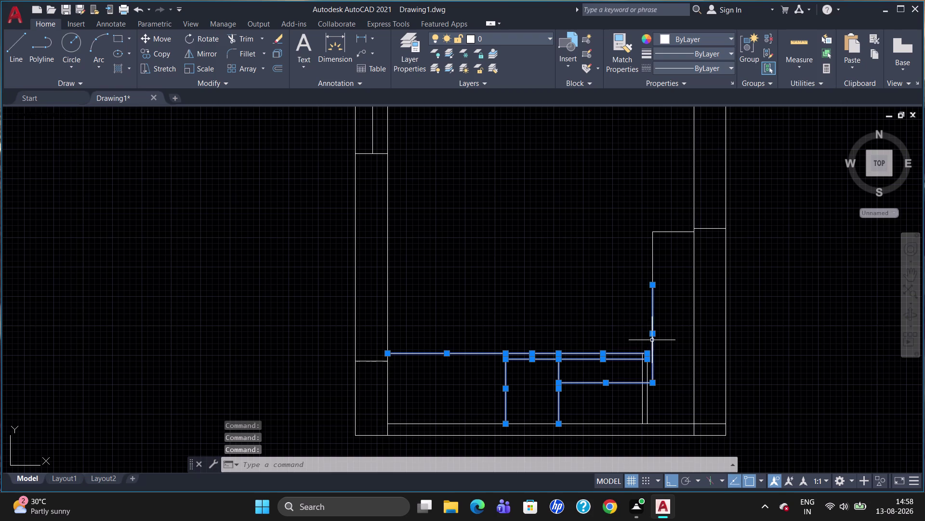
click(643, 373)
click(647, 371)
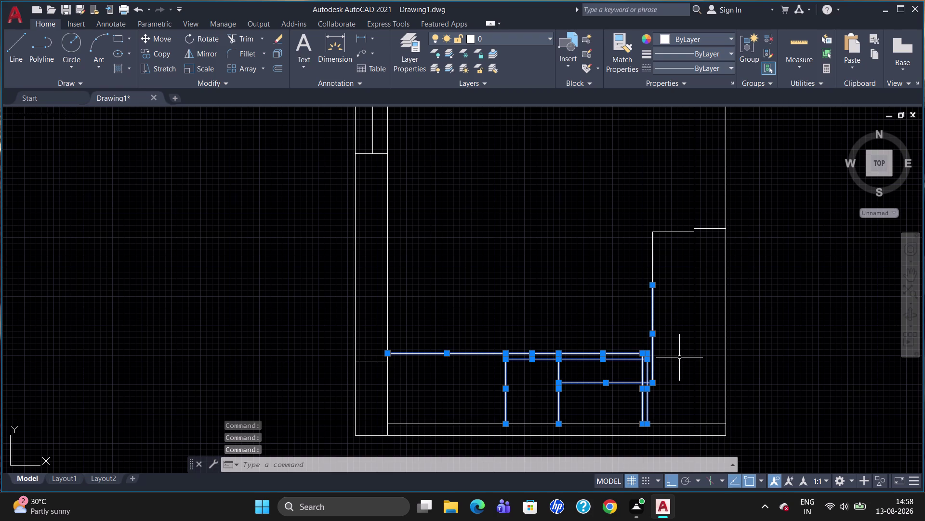
key(Delete)
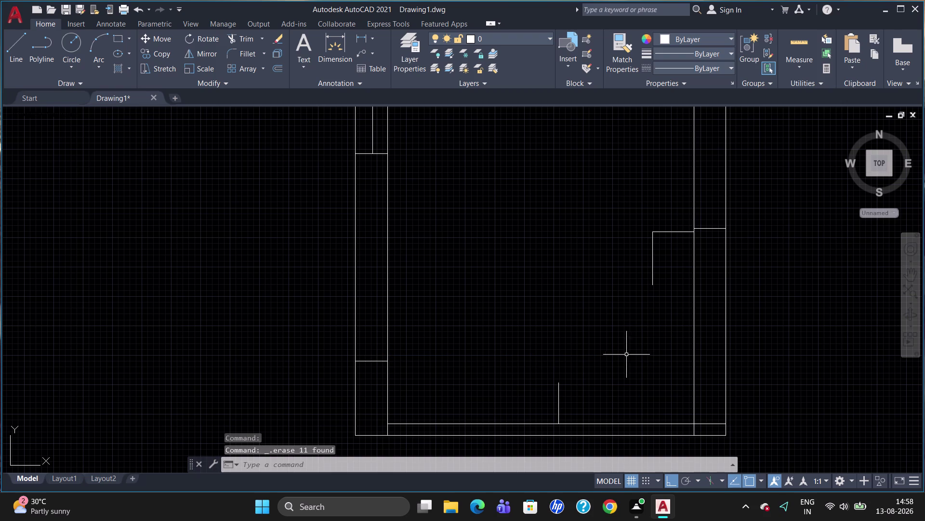
Delete the two leftover short lines near the frame bottom.
click(561, 397)
key(Delete)
click(557, 393)
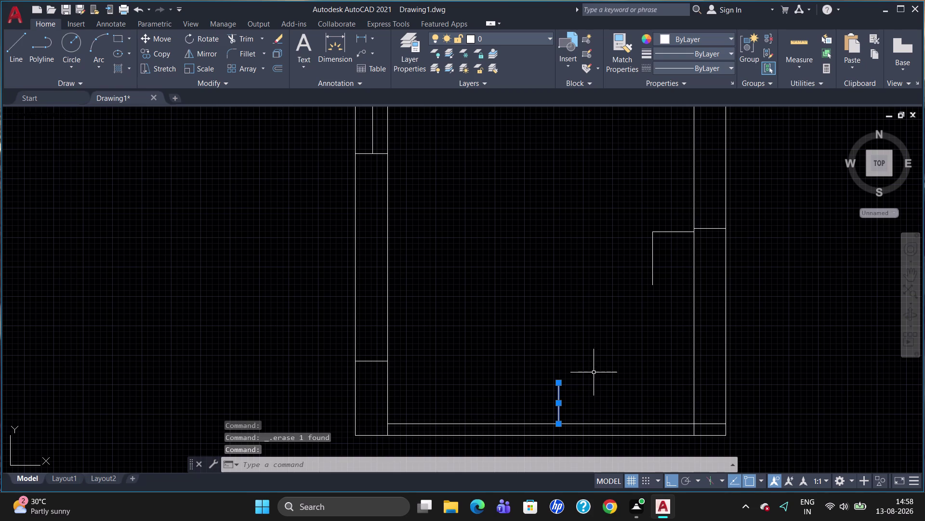
key(Delete)
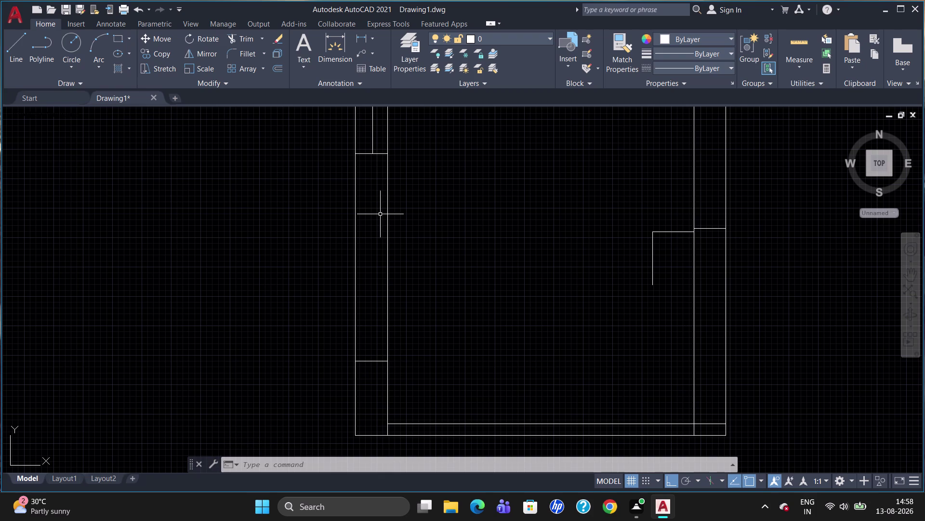
Draw a line from the left strip's crossbar, then delete the resulting stray slanted line.
key(l)
key(Return)
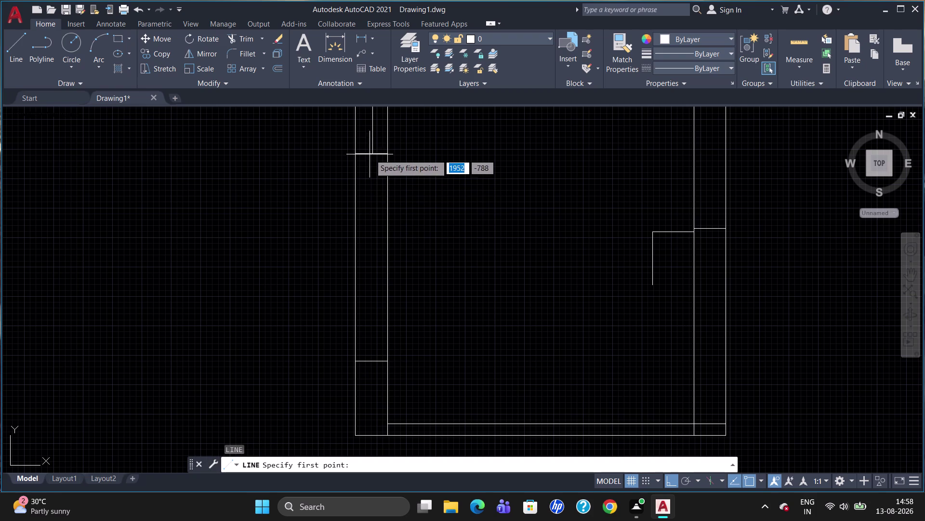
click(372, 362)
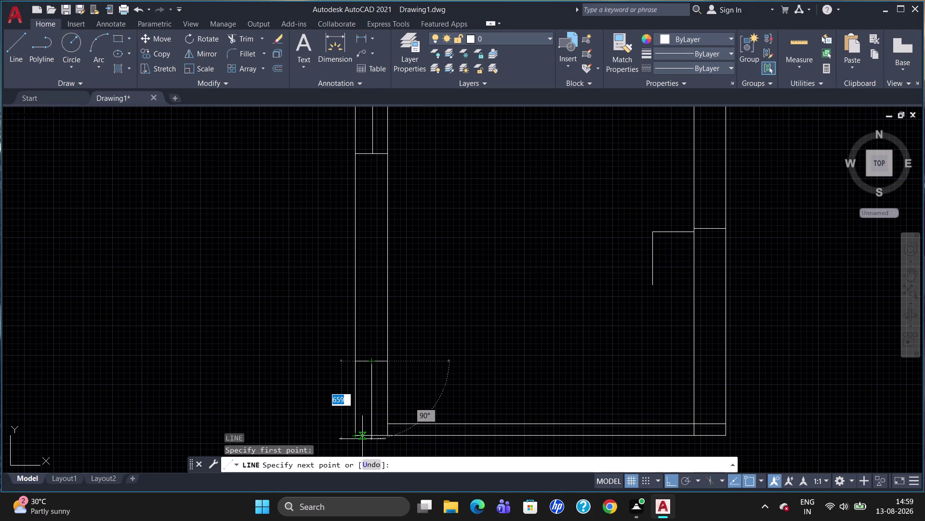
click(362, 439)
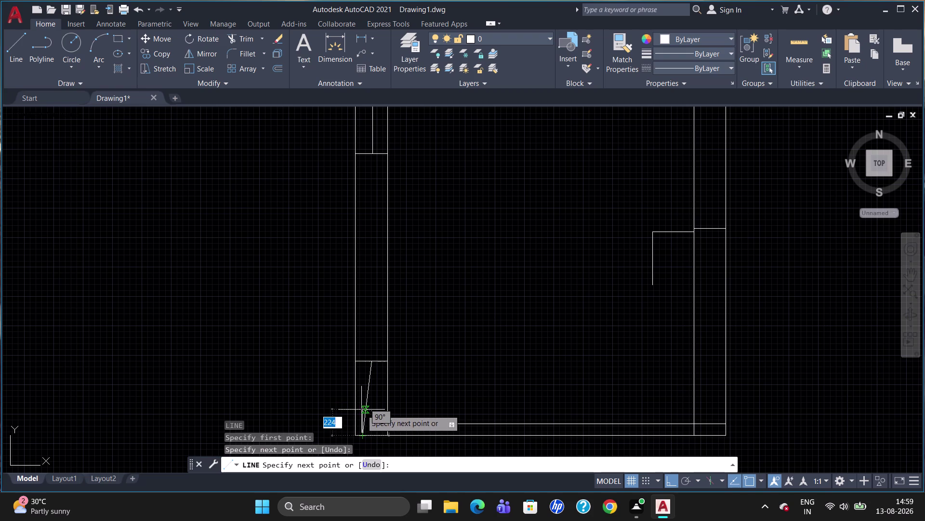
key(Escape)
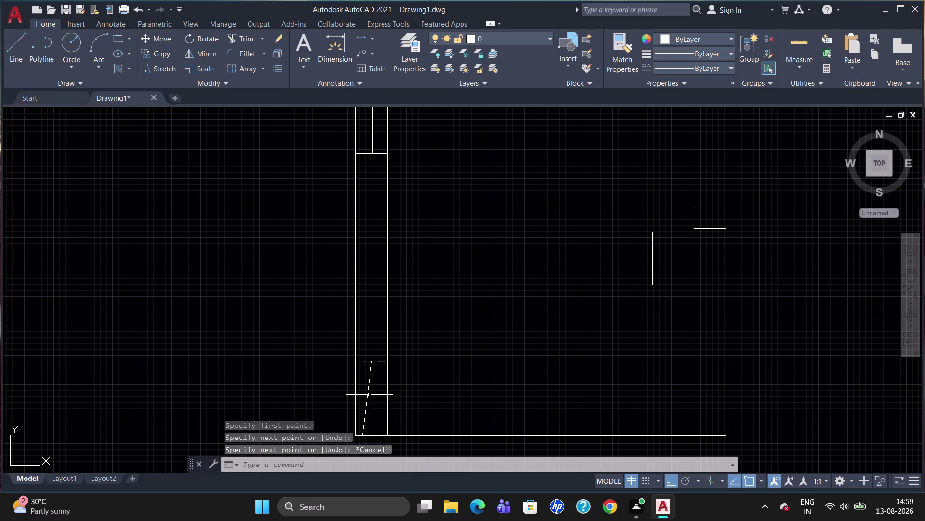
click(366, 393)
key(Delete)
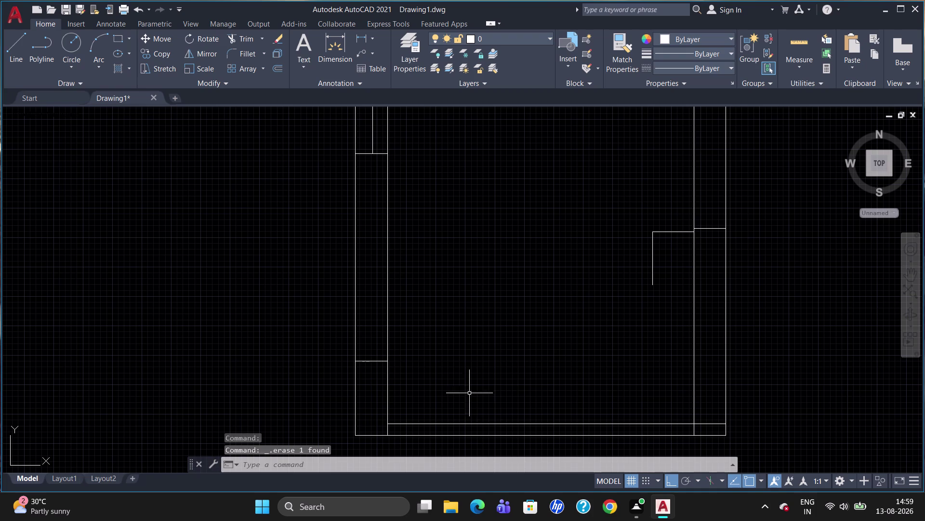
Draw a 148-unit line down from the inner strip's lower corner to the frame bottom.
key(l)
key(Return)
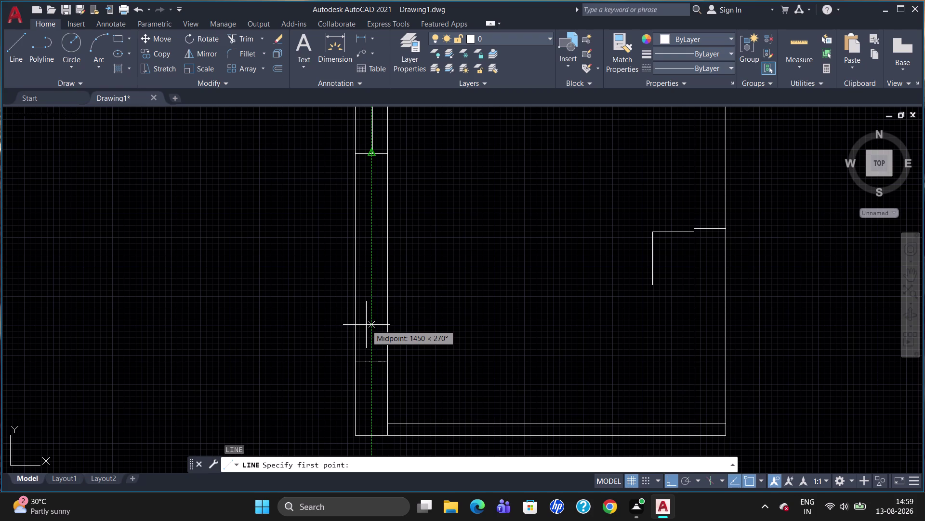
key(Escape)
key(l)
key(Return)
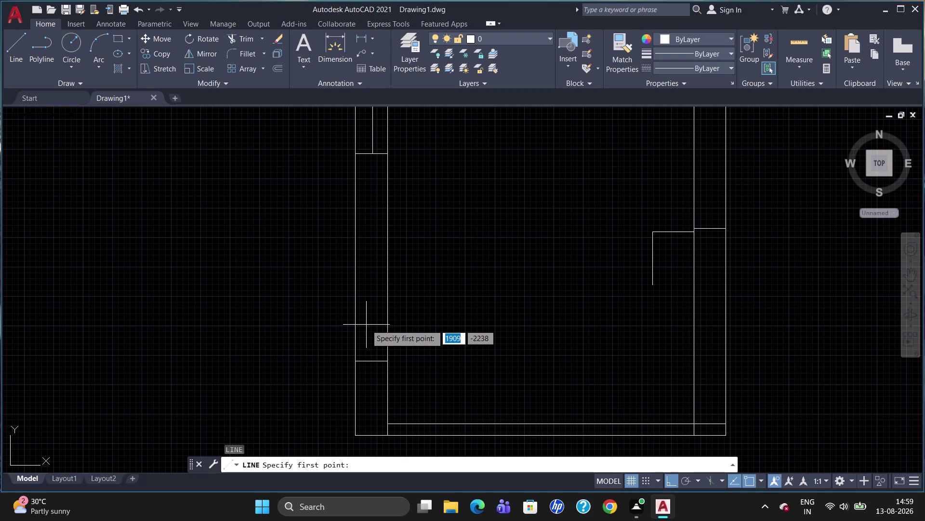
click(356, 362)
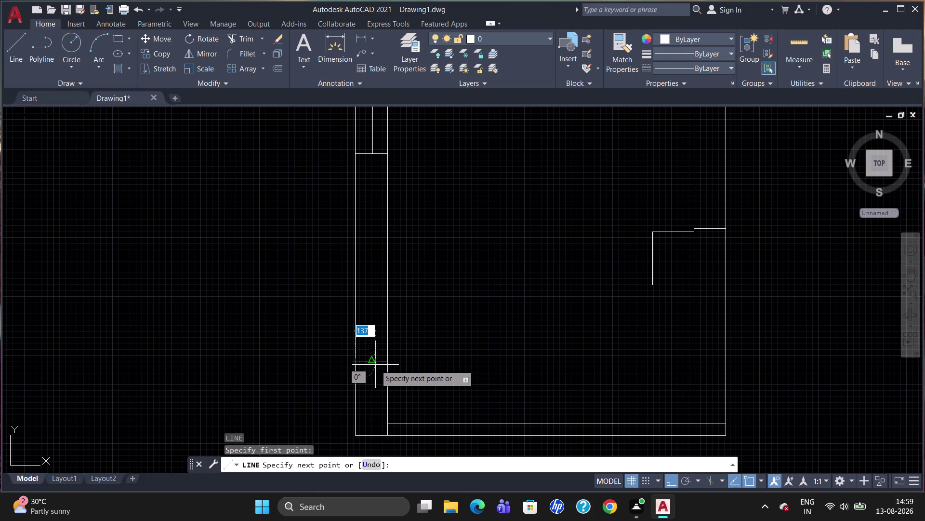
text(14)
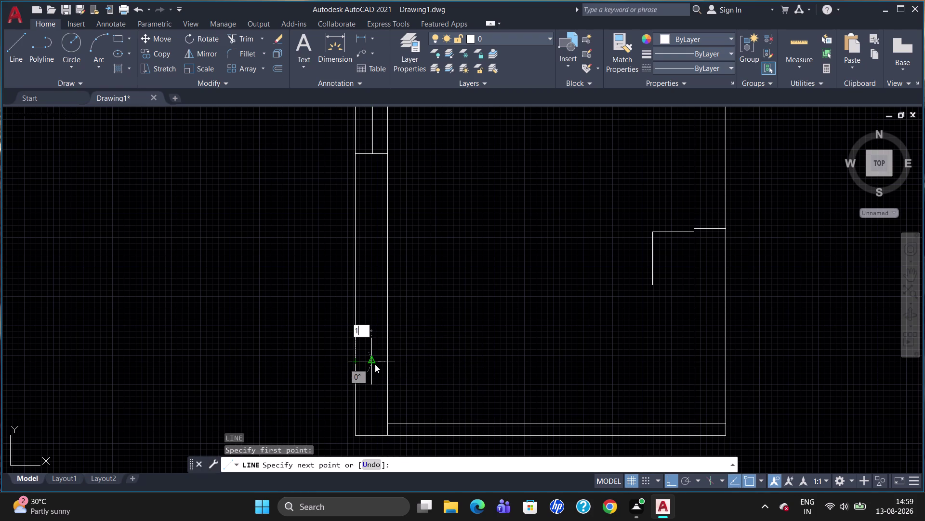
text(8)
key(Return)
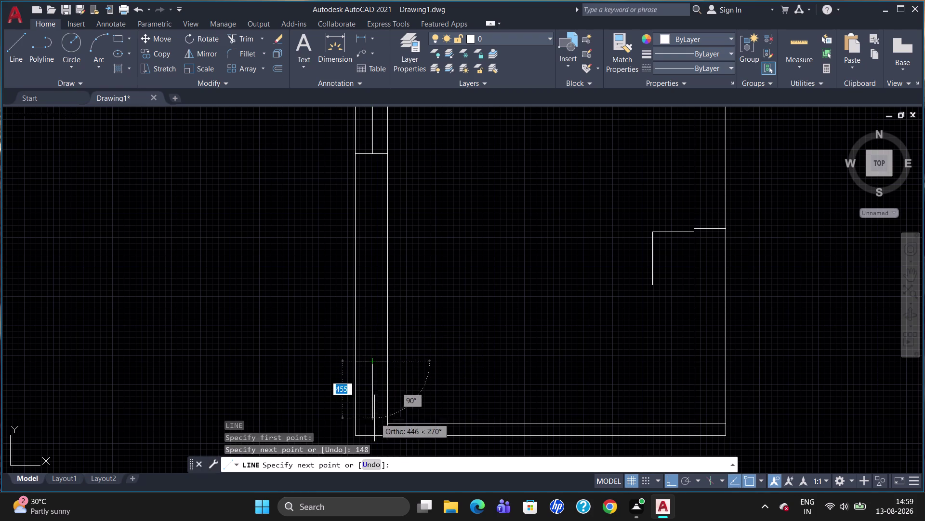
click(373, 437)
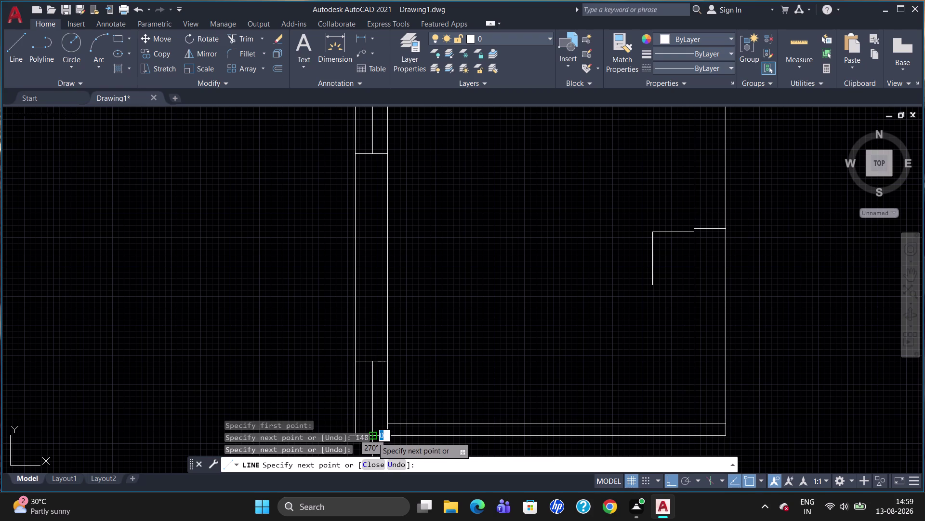
key(Escape)
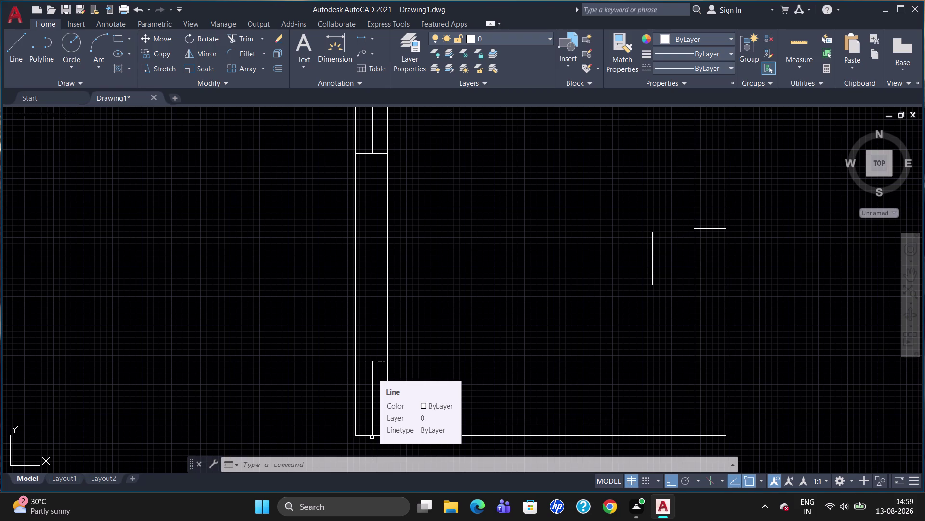
Start a line near the frame's bottom edge and then cancel it.
key(l)
key(Return)
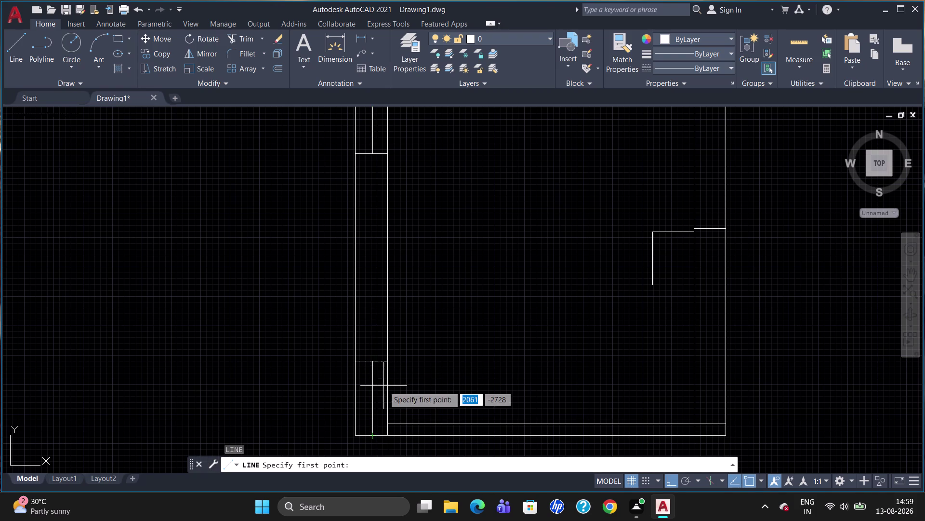
click(386, 422)
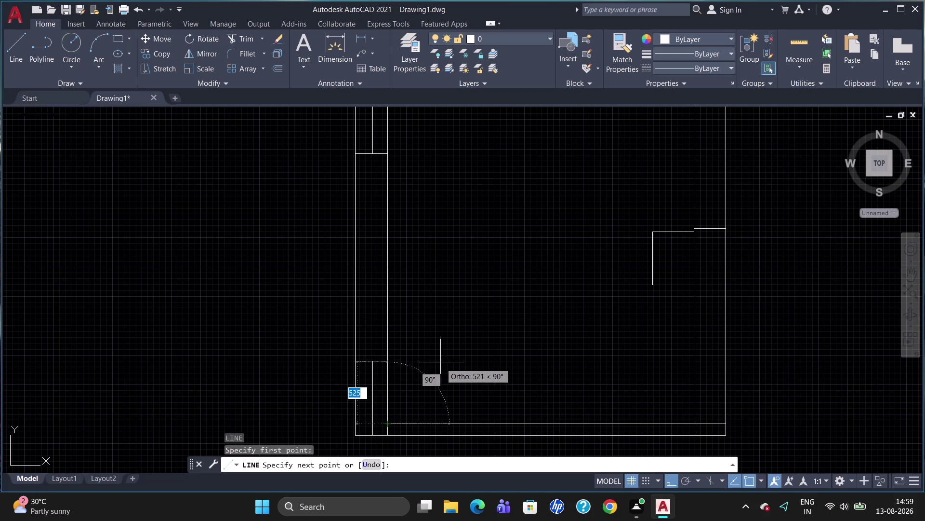
key(Escape)
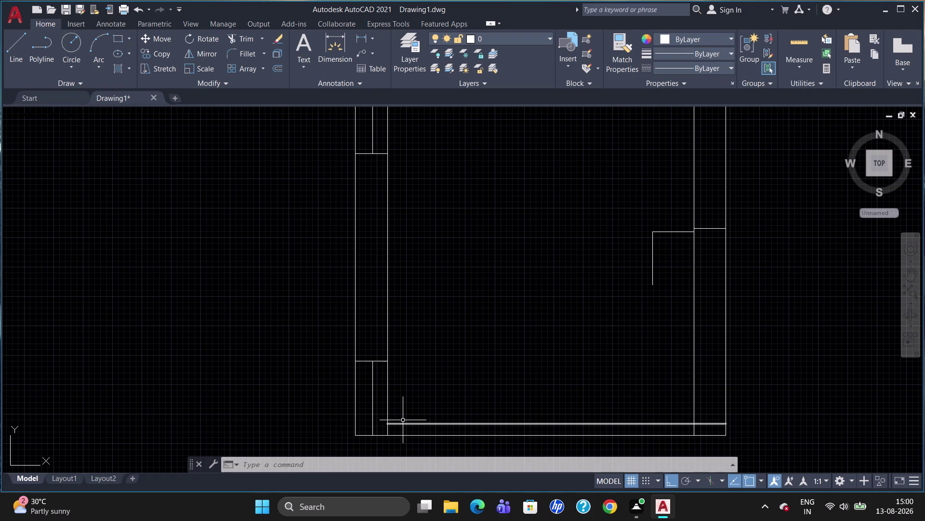
Select and delete the inner horizontal line near the frame's bottom edge.
click(421, 420)
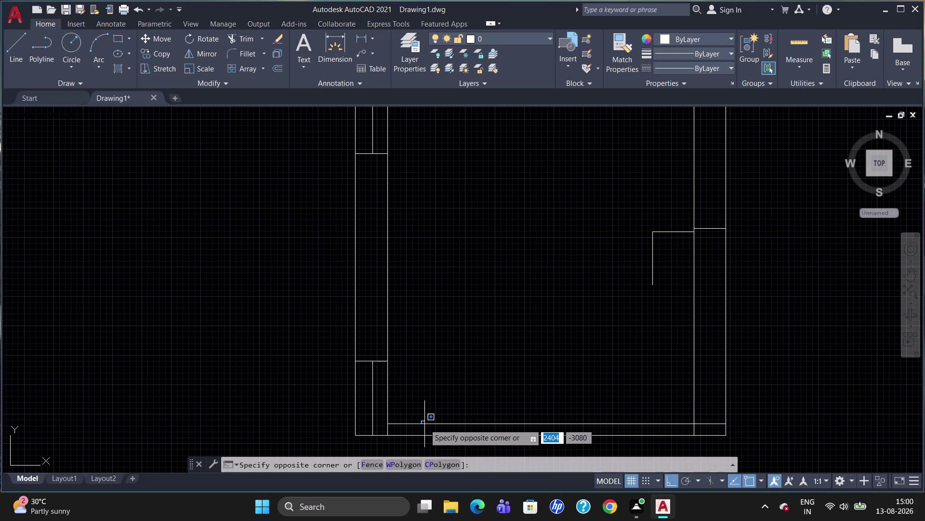
click(425, 424)
key(Delete)
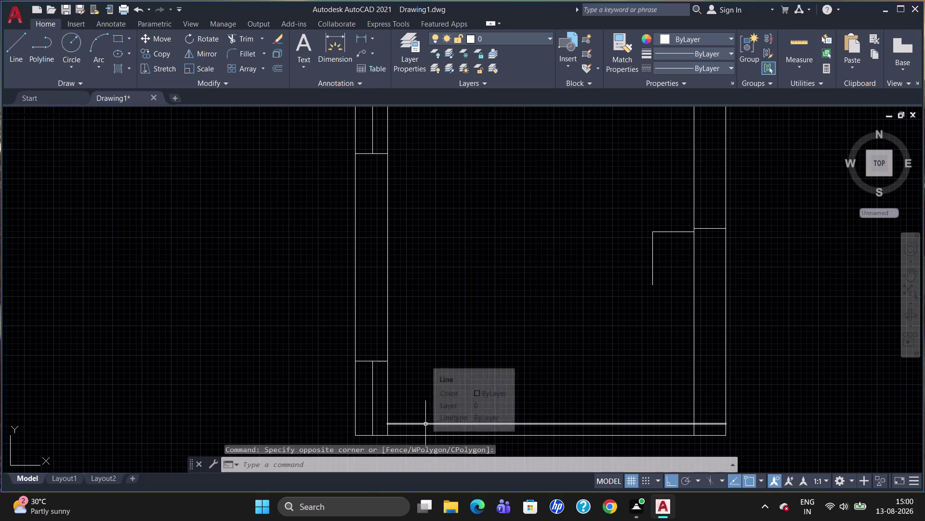
key(o)
key(Escape)
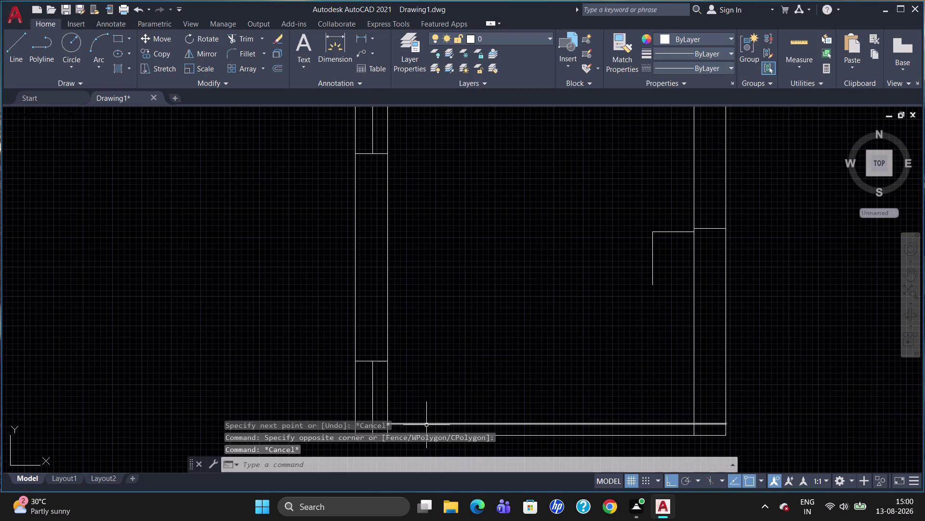
click(442, 423)
key(Delete)
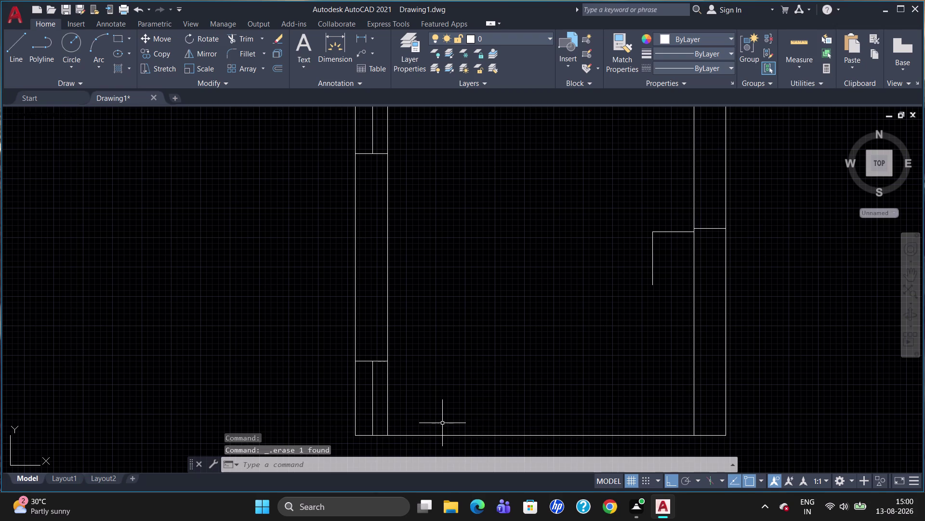
key(o)
key(Return)
Offset the frame's bottom edge 124 units upward to create an inner bottom line.
text(1)
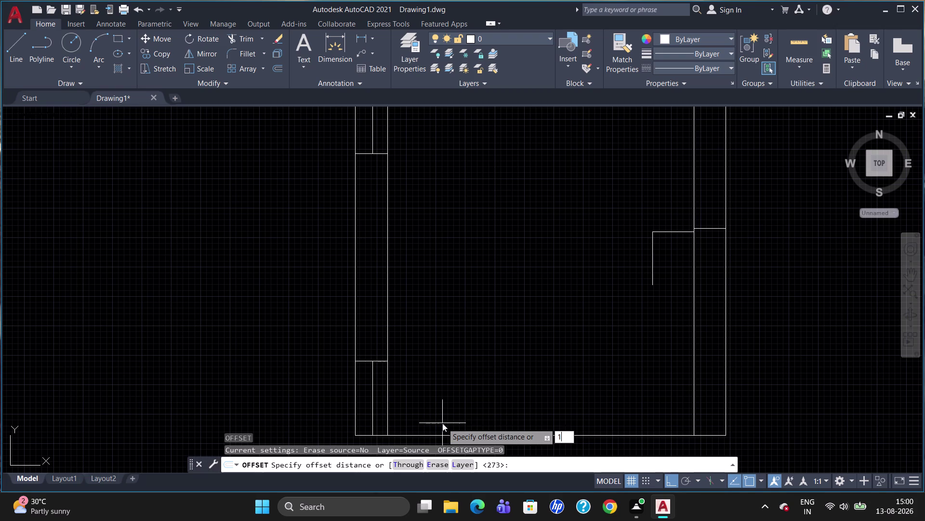
text(24)
key(Return)
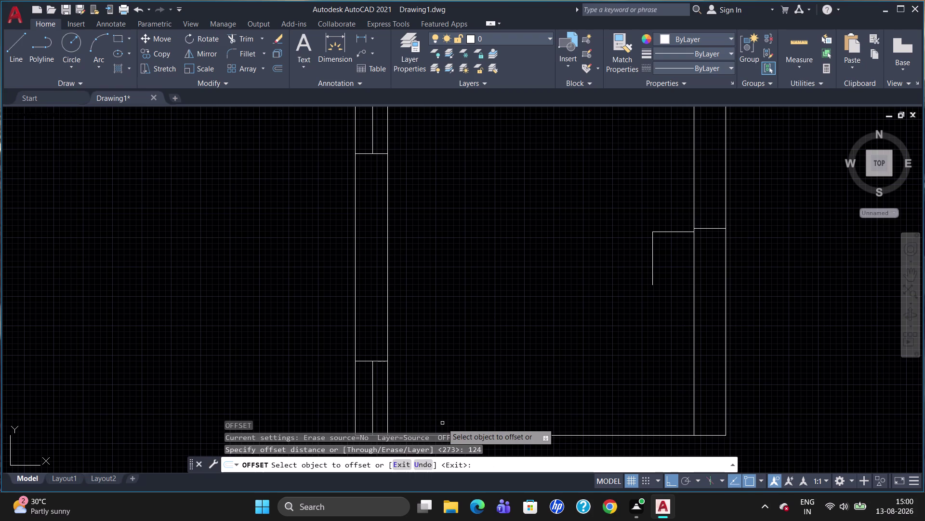
click(523, 436)
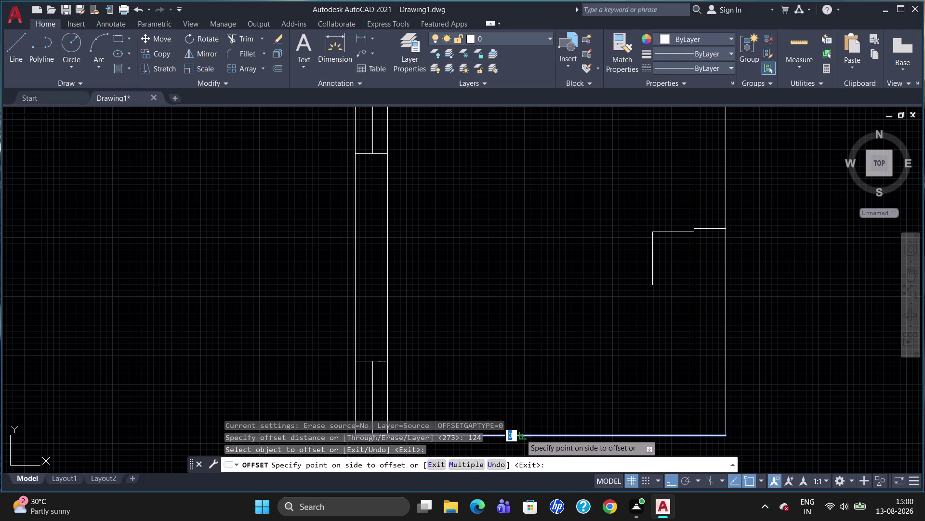
click(513, 422)
key(Escape)
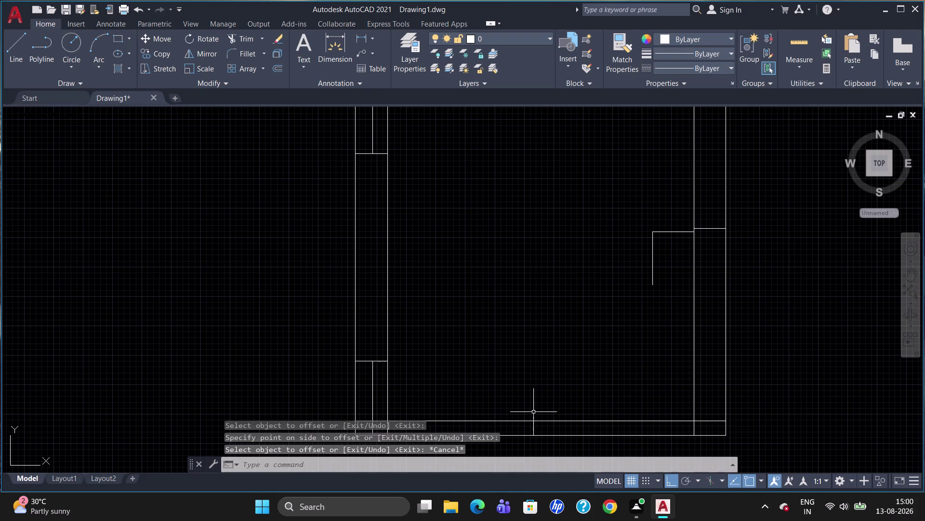
scroll(down, 3)
scroll(up, 3)
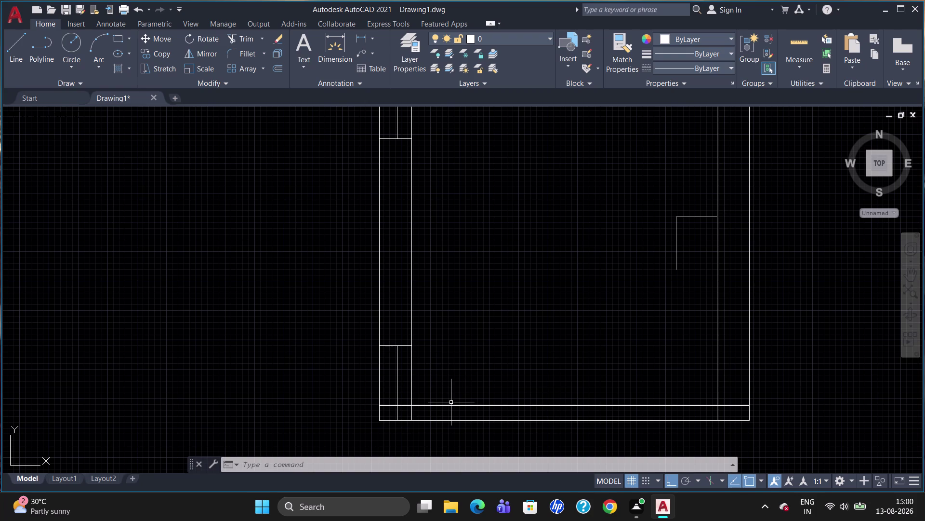
Draw the first compartment: 600 up from the left strip's base, 1005 right, down to the inner line.
key(l)
key(Return)
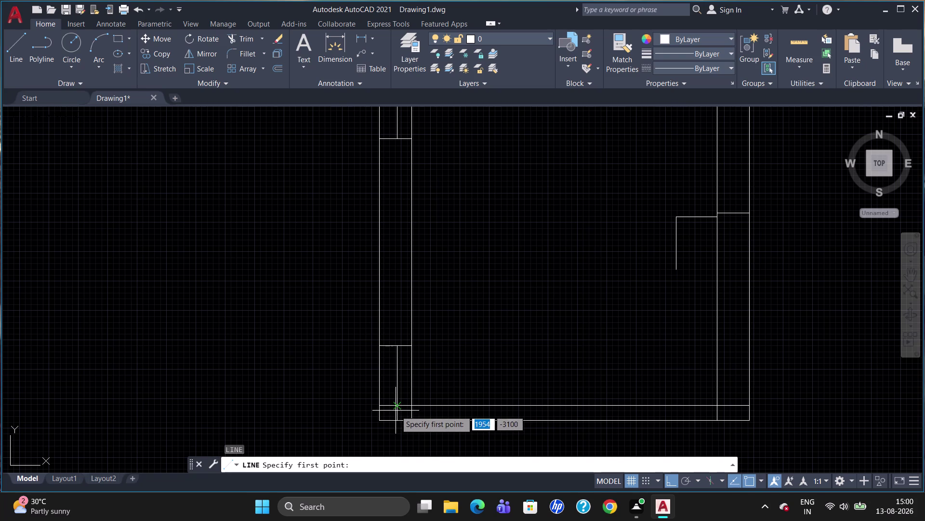
click(396, 410)
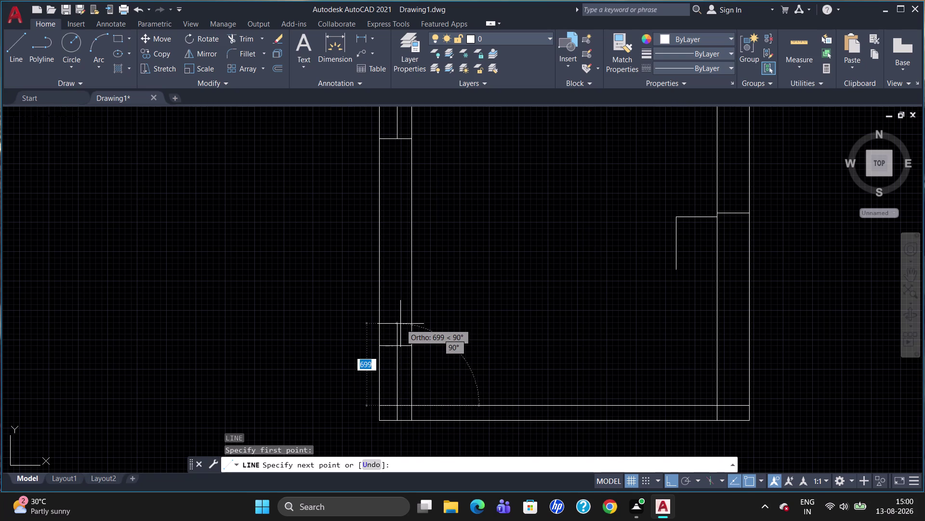
text(60)
key(0)
key(Return)
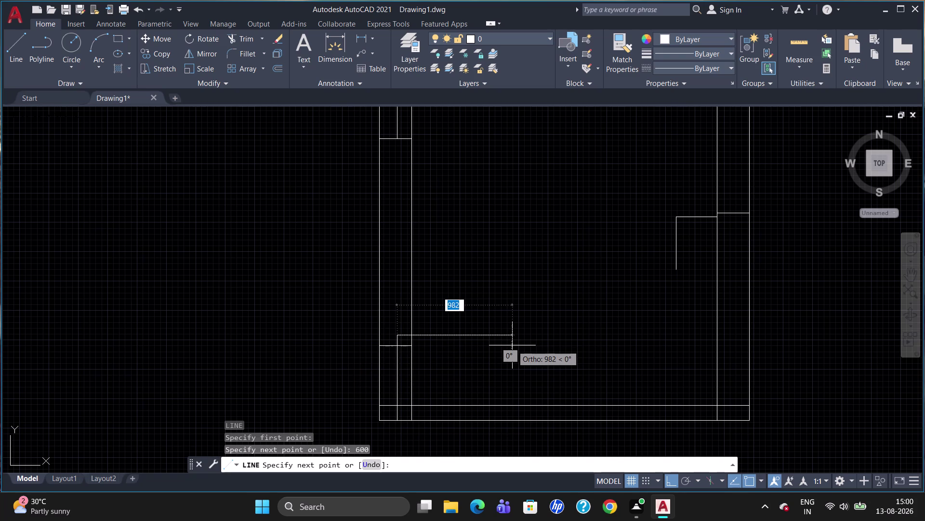
text(1)
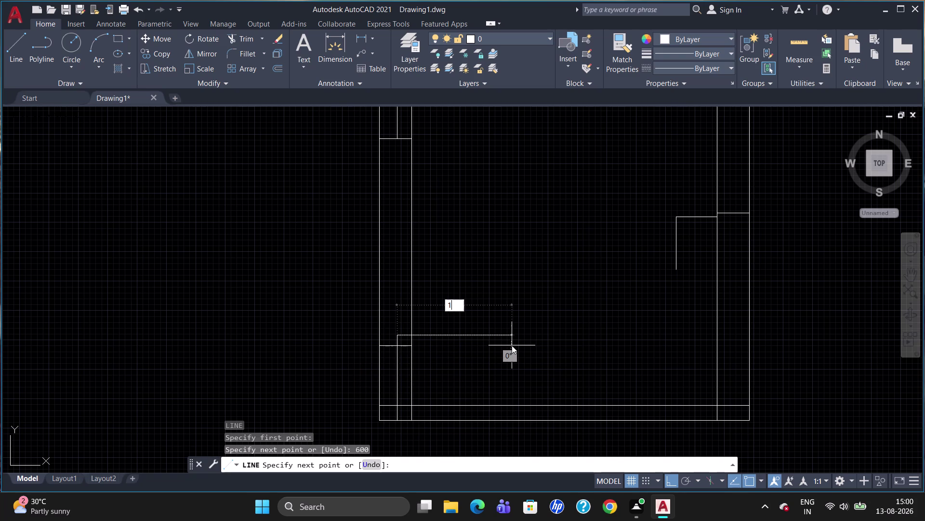
text(005)
key(Return)
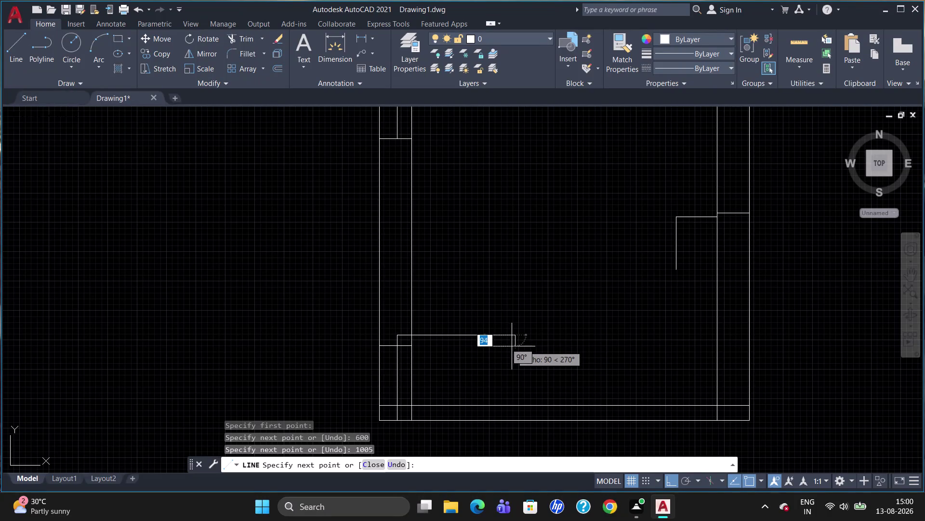
click(514, 407)
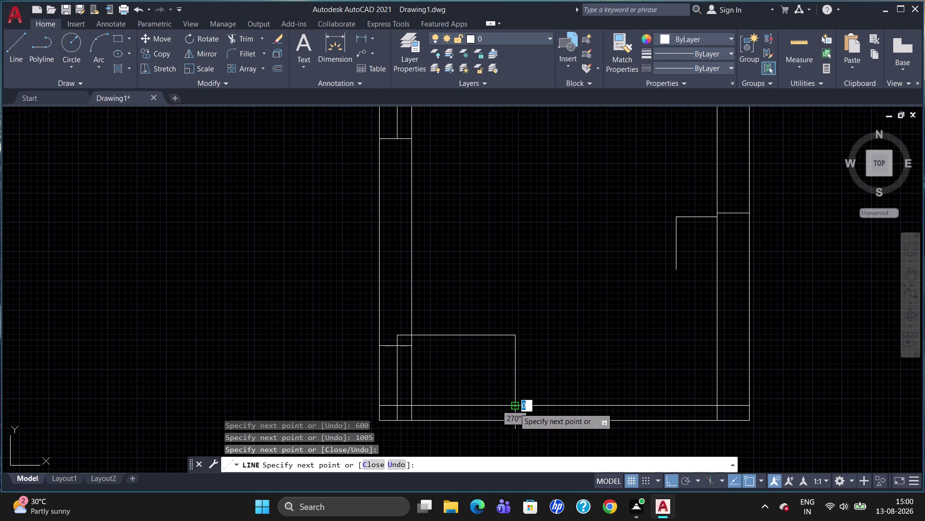
key(super+F1)
key(Escape)
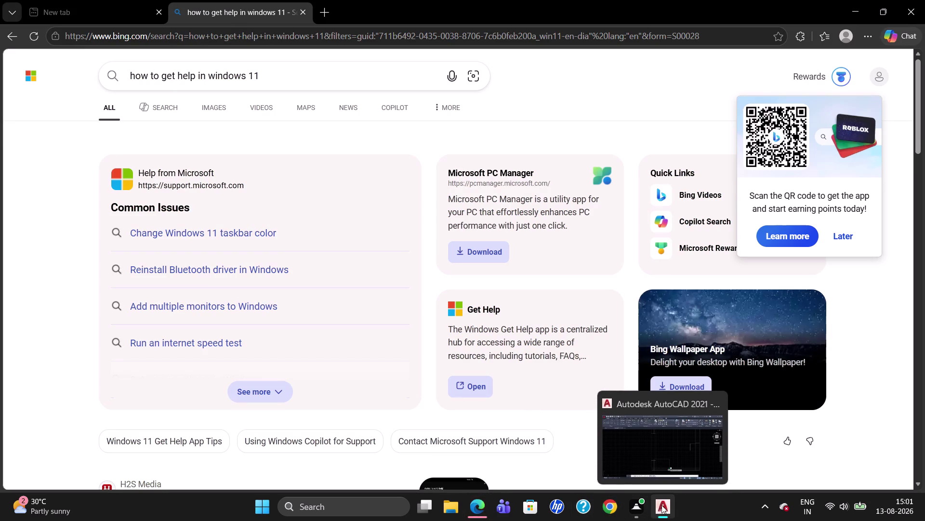
click(667, 505)
click(644, 461)
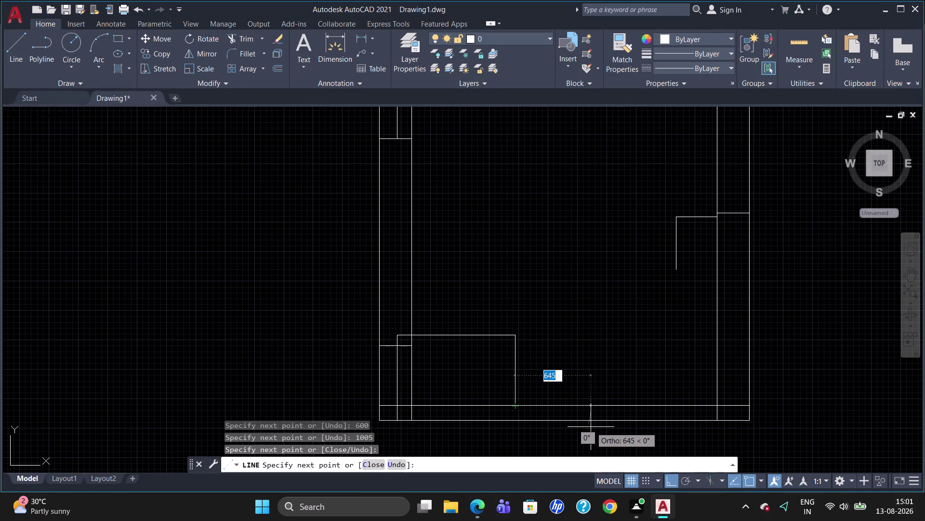
key(Escape)
Draw the 450-wide second compartment from the first's top right corner down to the inner line.
key(l)
key(Return)
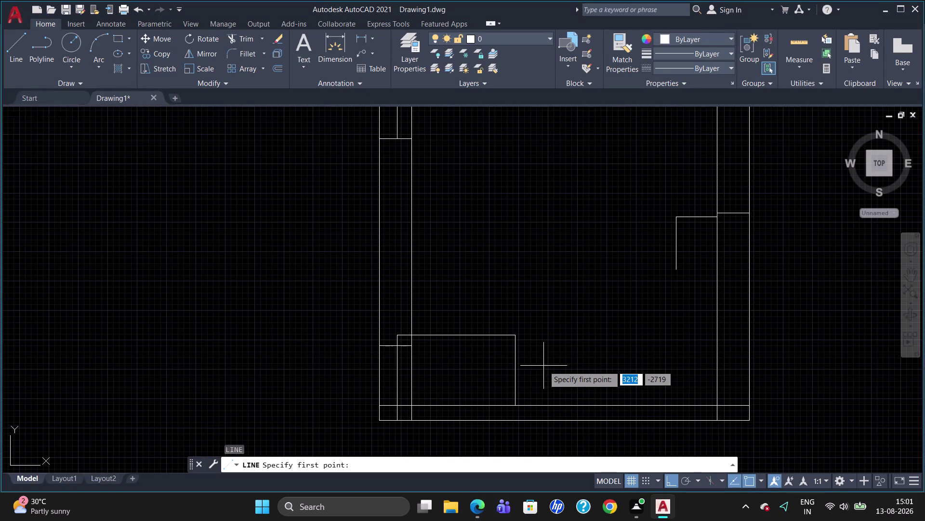
click(514, 337)
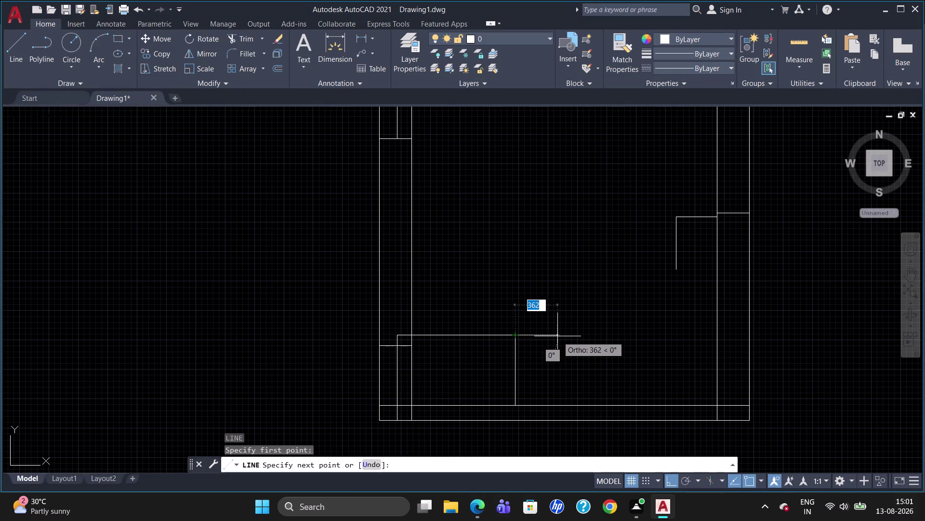
text(4)
text(50)
key(Return)
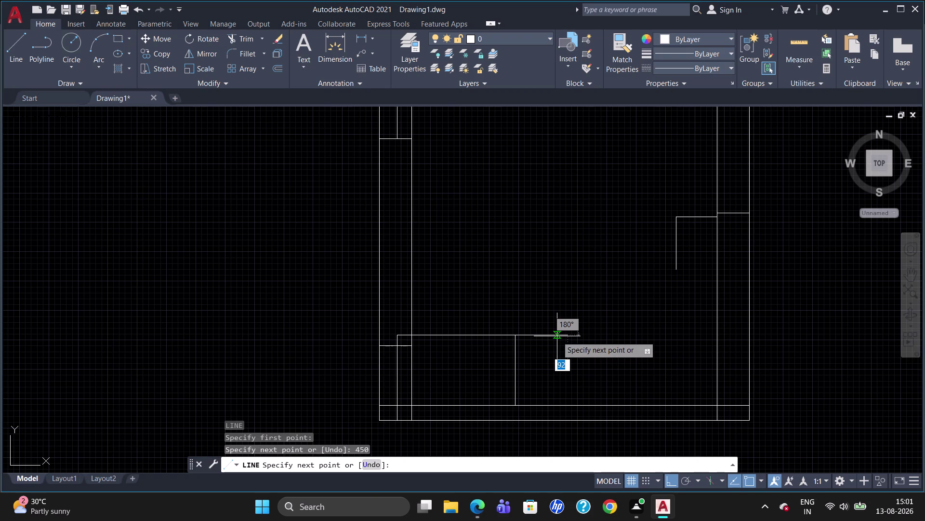
click(573, 413)
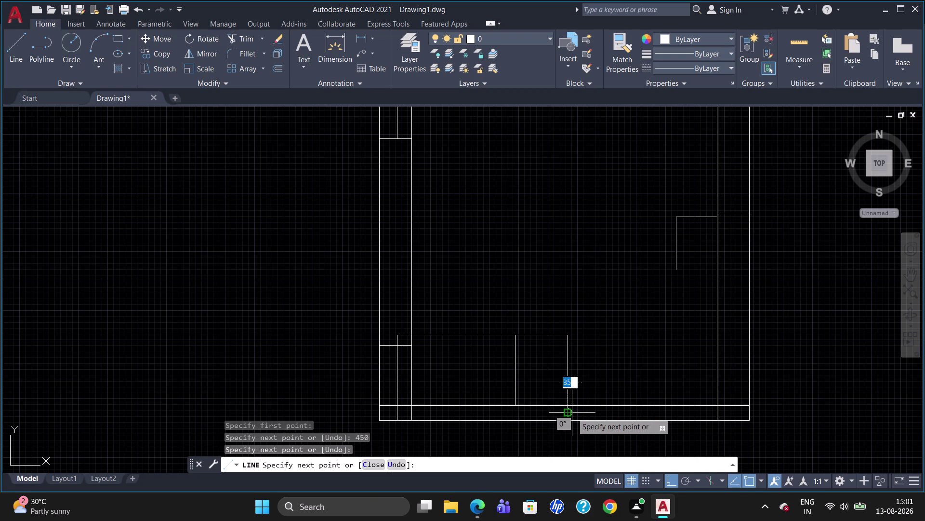
key(Escape)
Trim the second compartment's side where it overshoots below the inner bottom line.
key(t)
key(r)
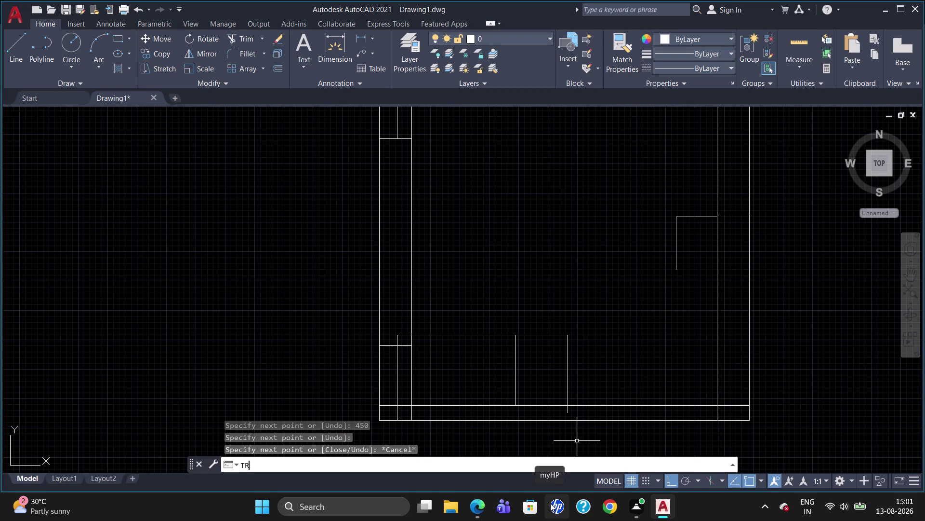
key(Return)
key(Return)
click(570, 412)
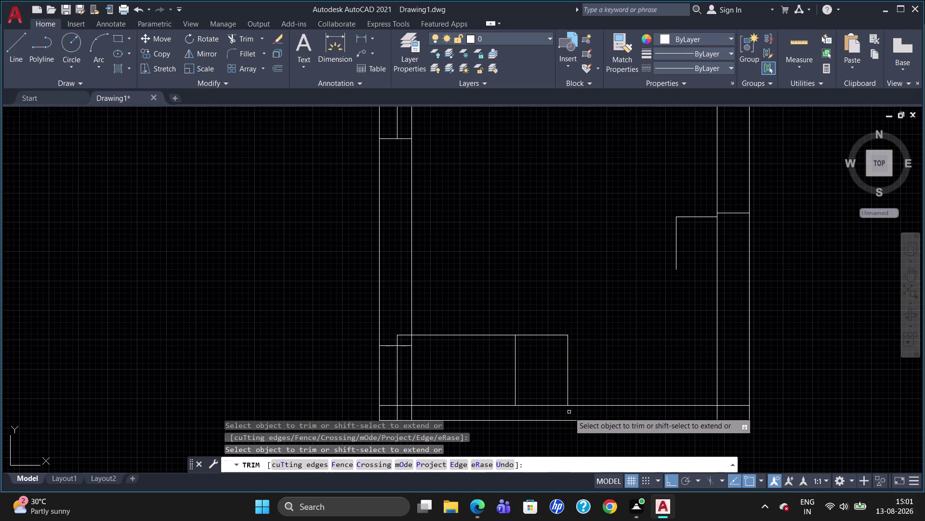
key(Escape)
key(o)
key(Return)
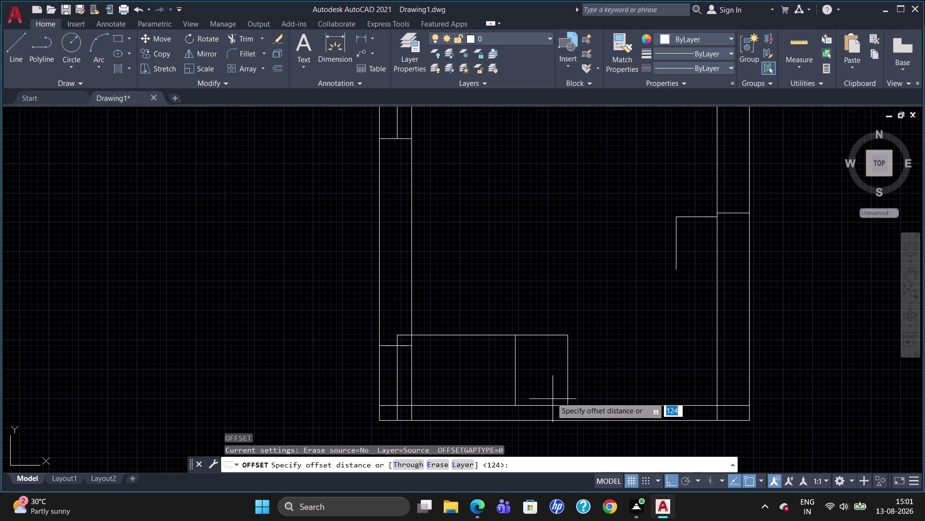
key(Escape)
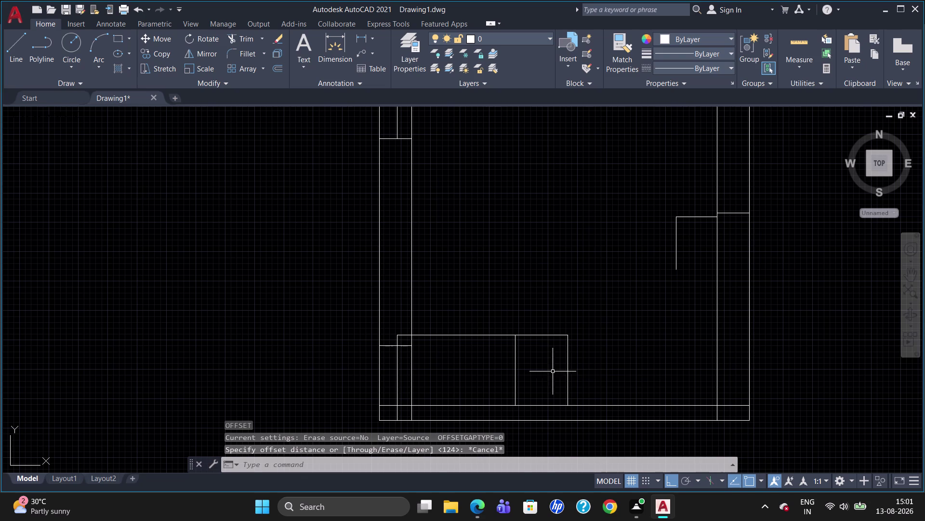
Draw a 750-unit top edge rightward and a vertical side down to the bottom edge.
key(l)
key(Return)
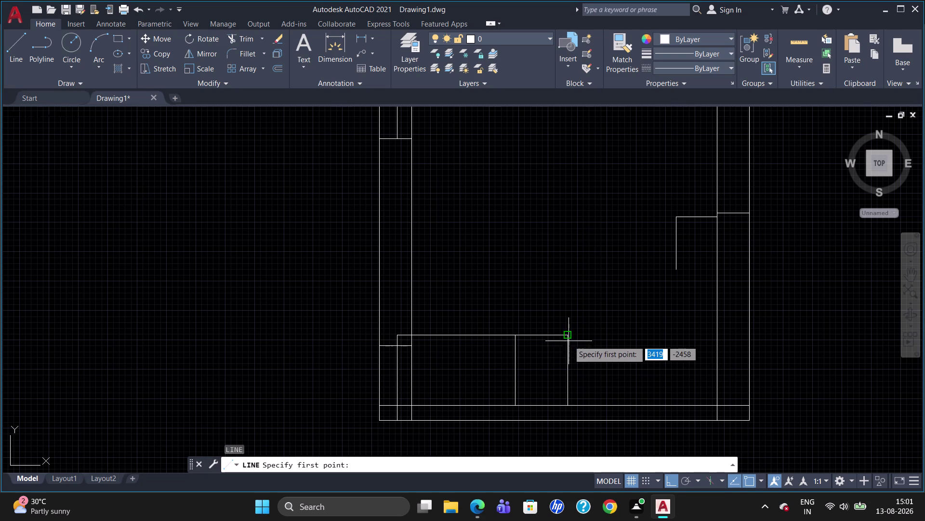
click(569, 336)
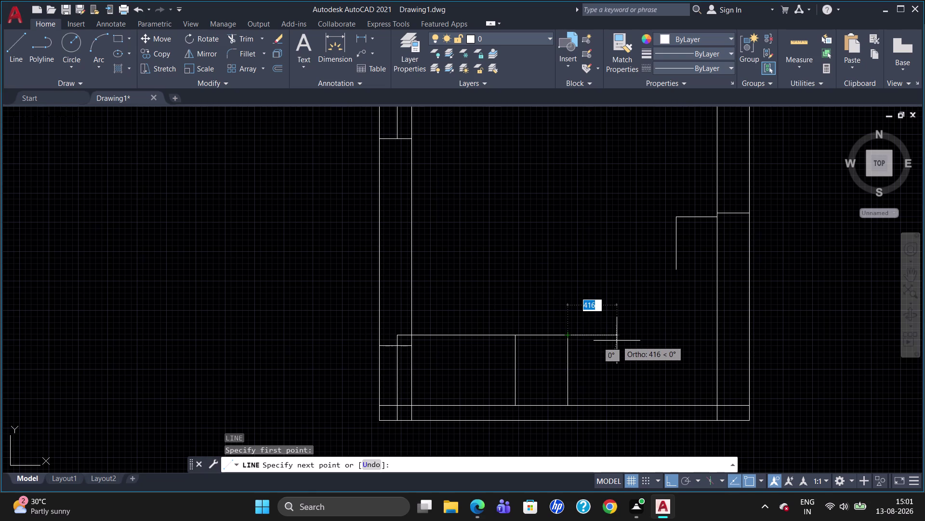
text(75)
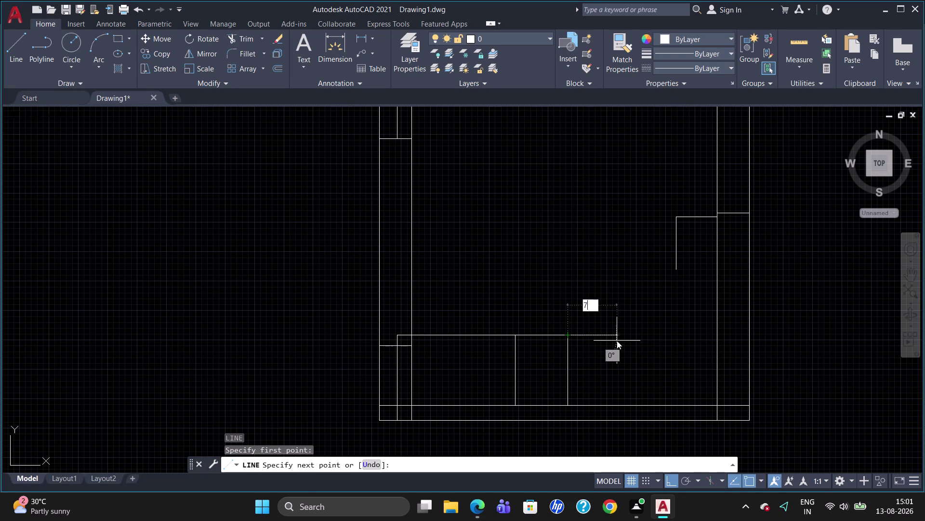
text(0)
key(Return)
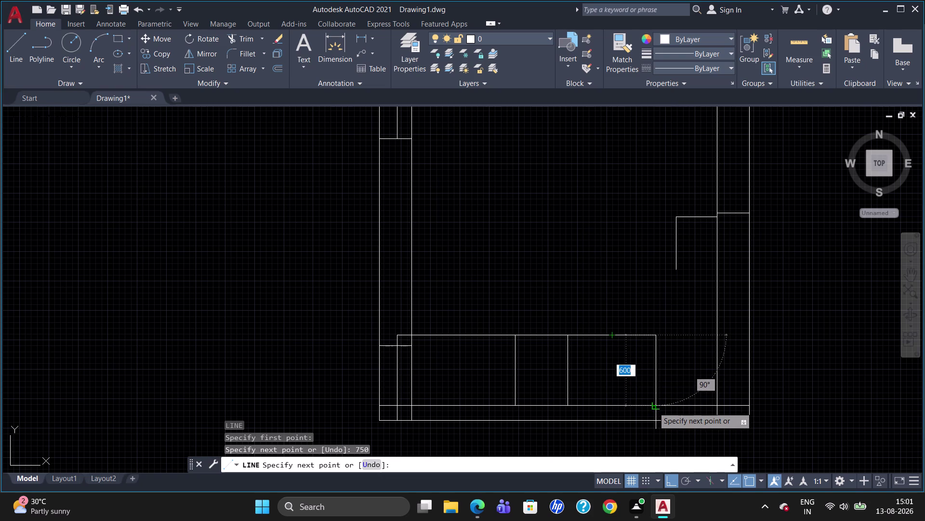
click(656, 406)
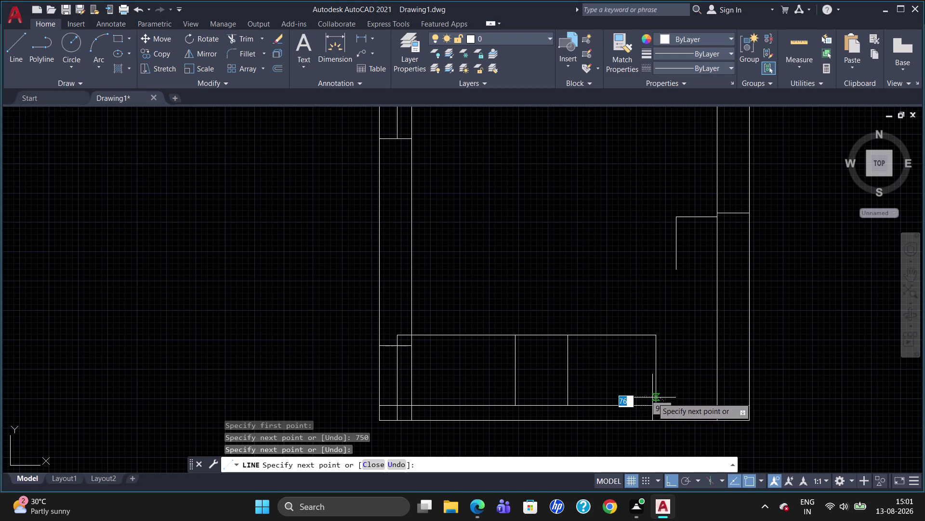
key(Escape)
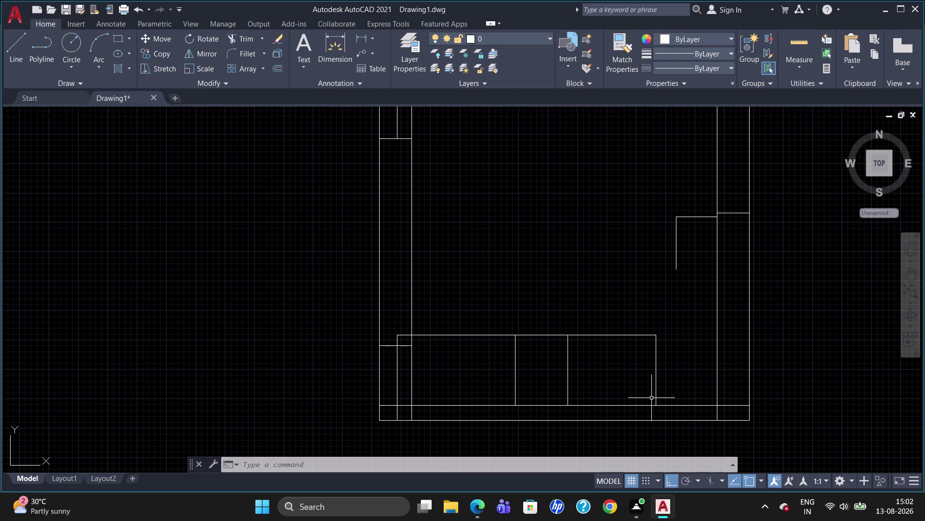
Offset the third compartment's right vertical line 40 units to the right.
key(o)
key(Return)
key(4)
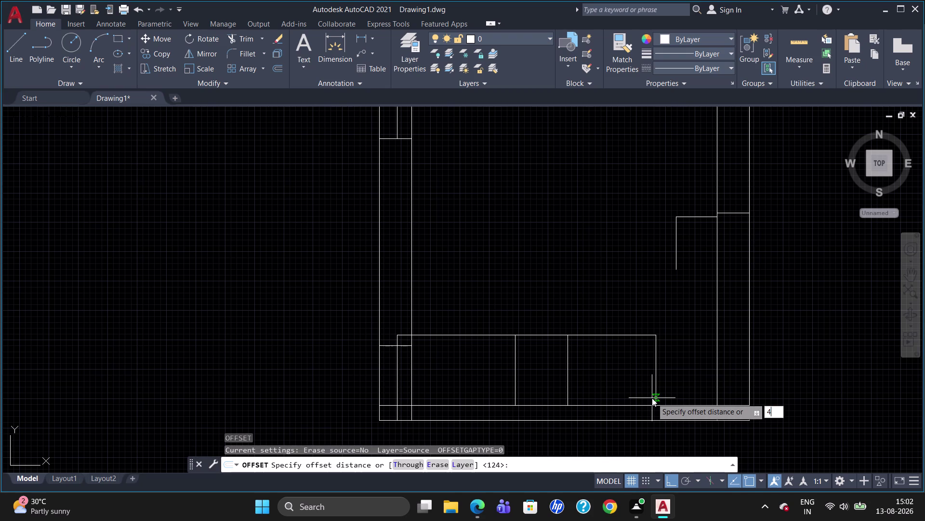
key(0)
key(Return)
click(657, 379)
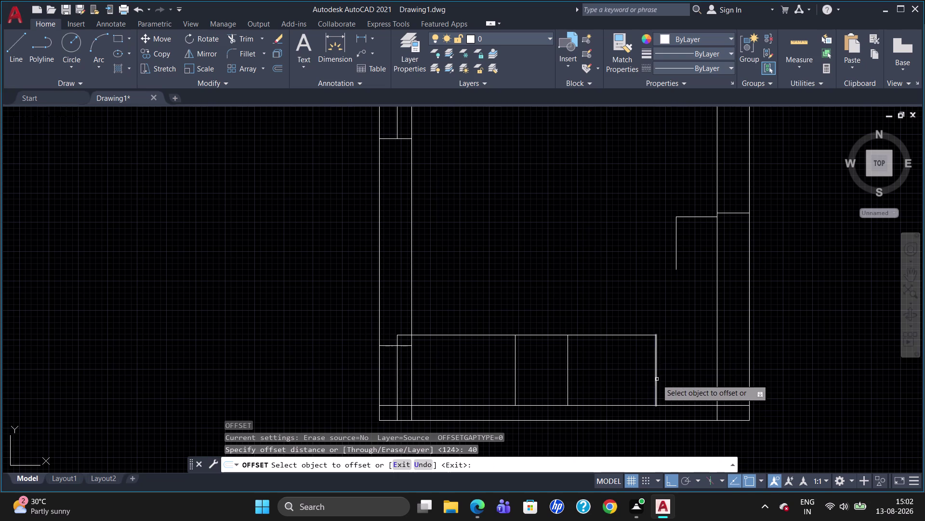
click(662, 376)
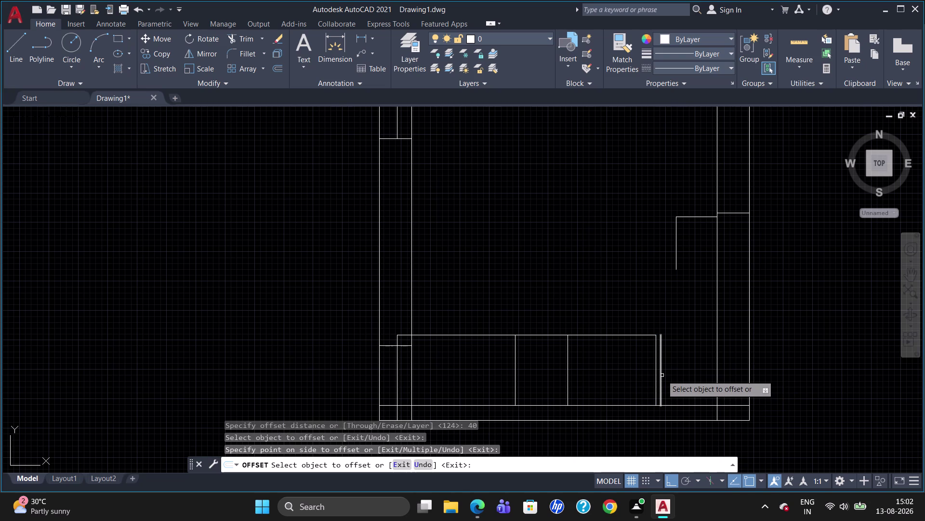
key(Escape)
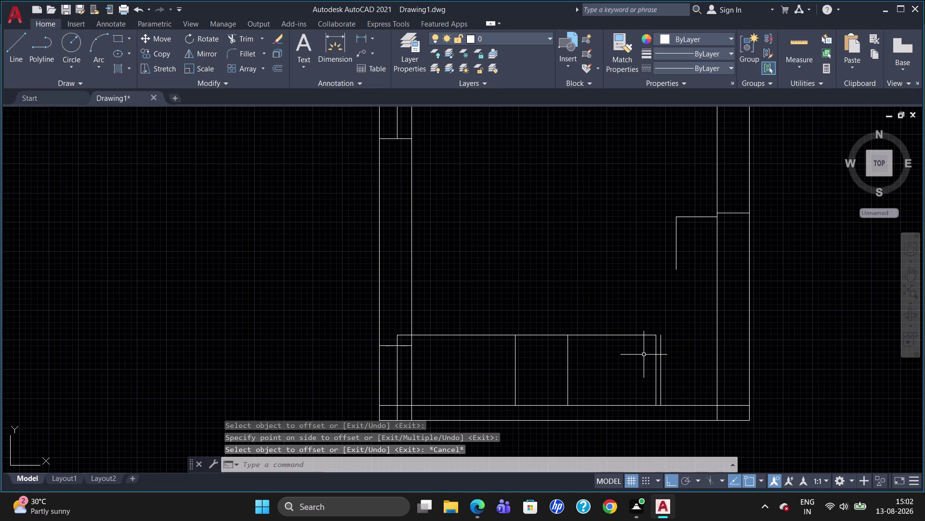
Begin a line at the top of the new offset copy.
key(l)
key(Return)
click(655, 335)
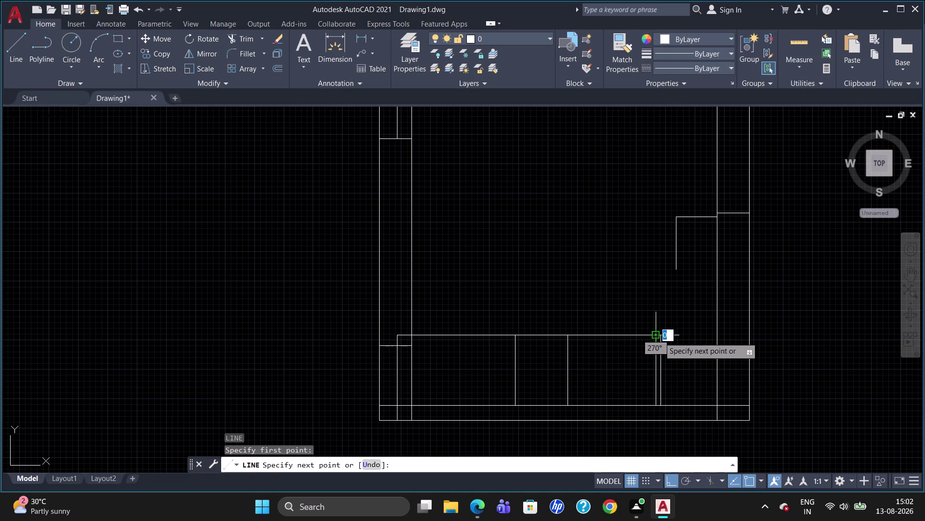
click(664, 337)
Offset the right and middle compartments' top lines 50 units downward.
key(Escape)
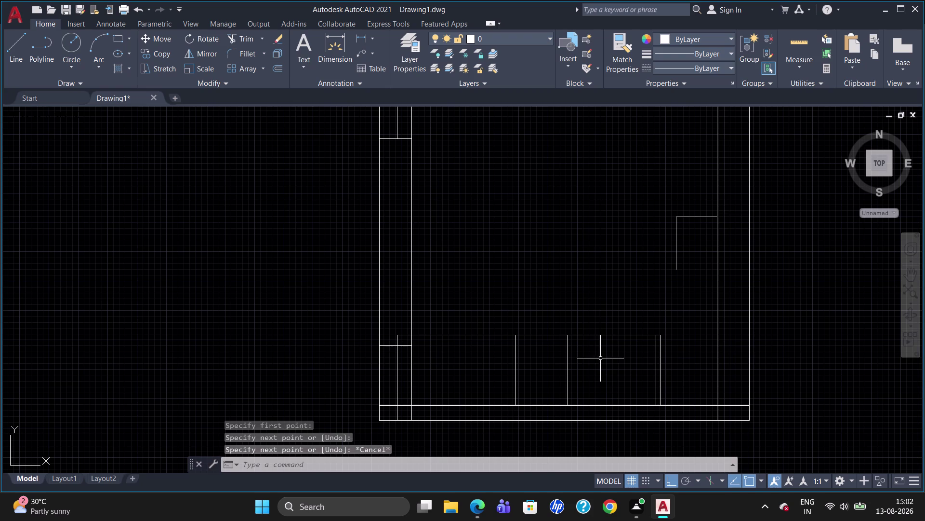
key(o)
key(Return)
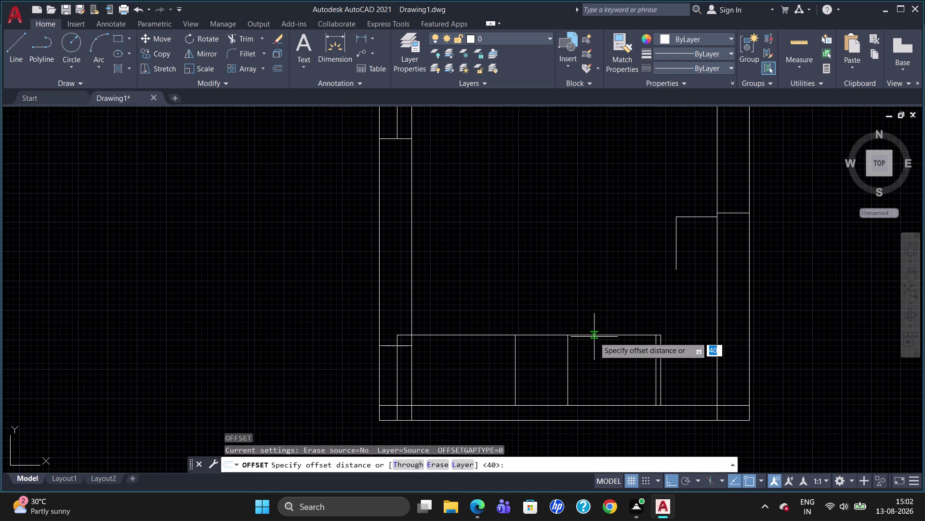
text(50)
key(Return)
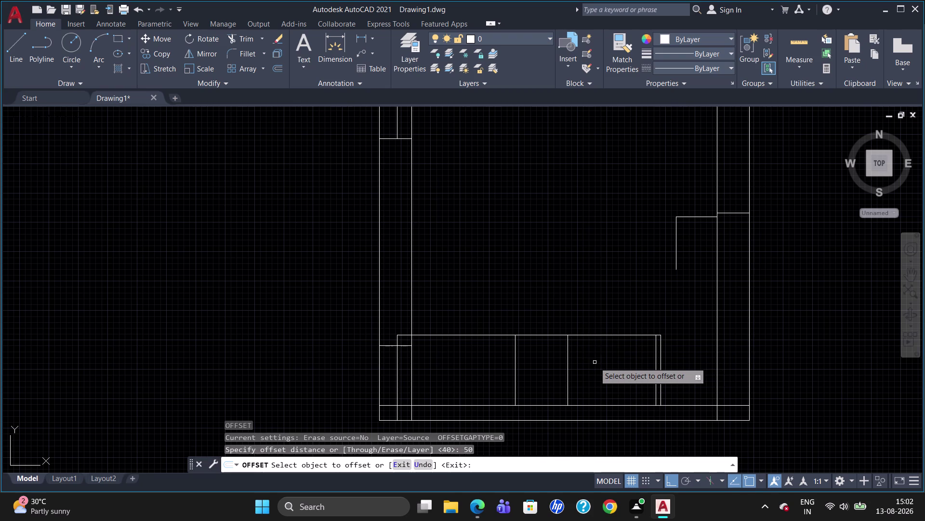
click(597, 335)
click(597, 346)
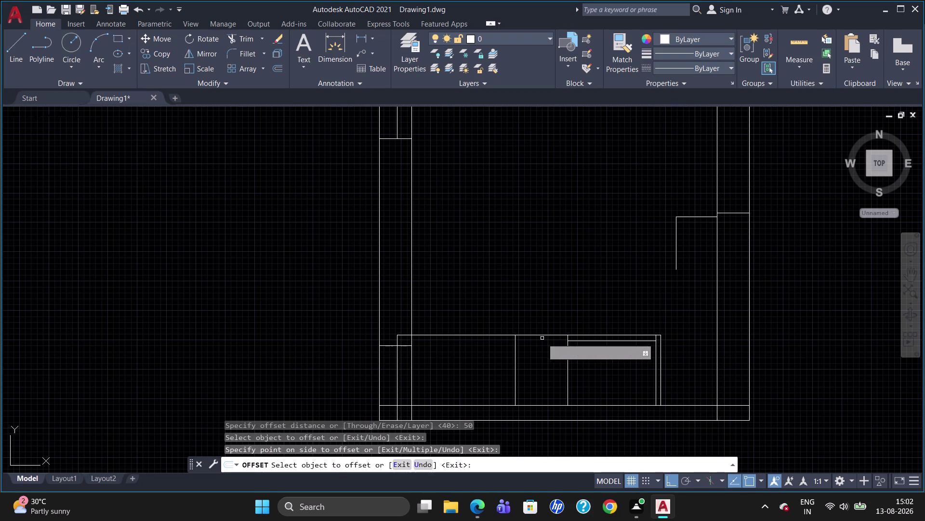
click(544, 335)
click(546, 339)
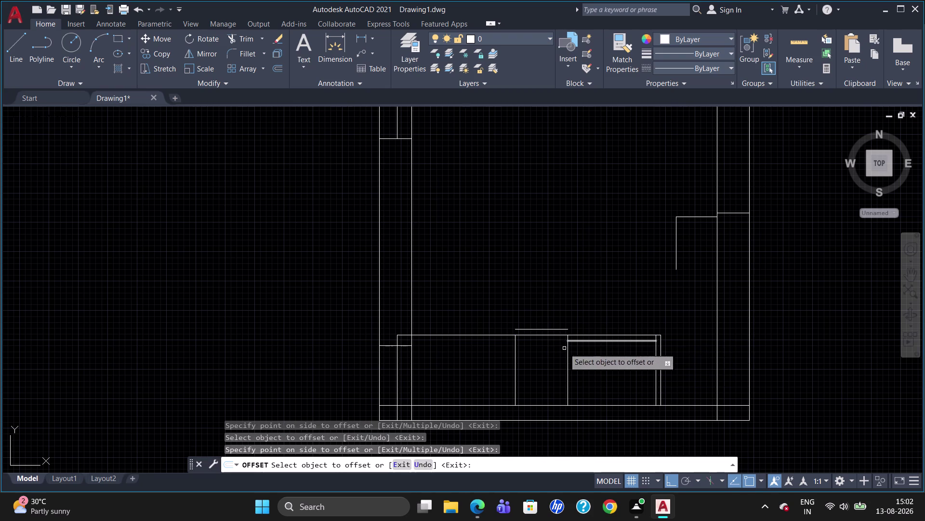
click(554, 335)
click(552, 348)
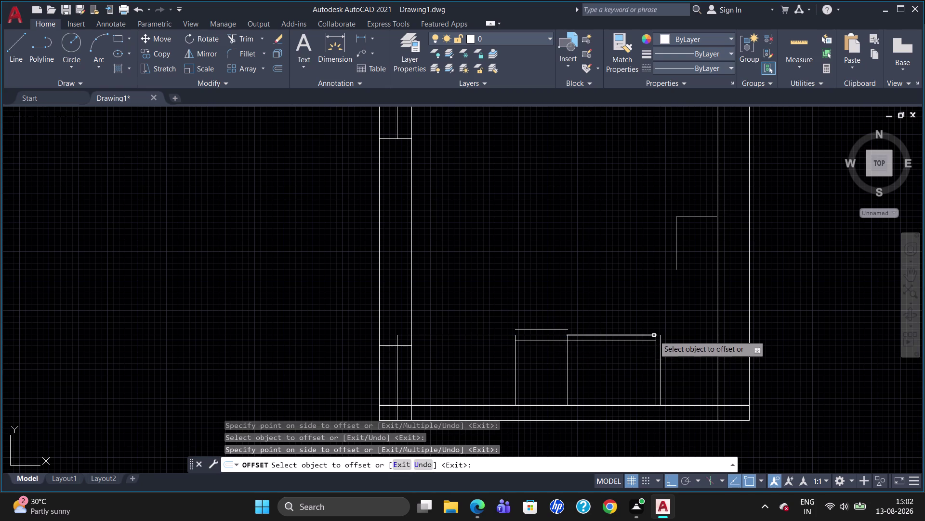
Offset one more top line by 50 and delete the stray copy above the compartments.
click(659, 334)
click(659, 343)
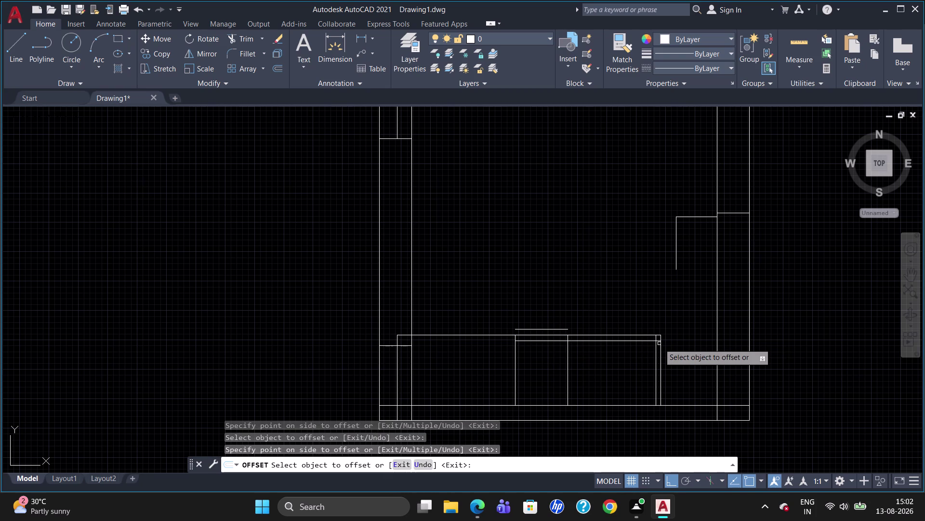
key(Escape)
click(555, 329)
key(Delete)
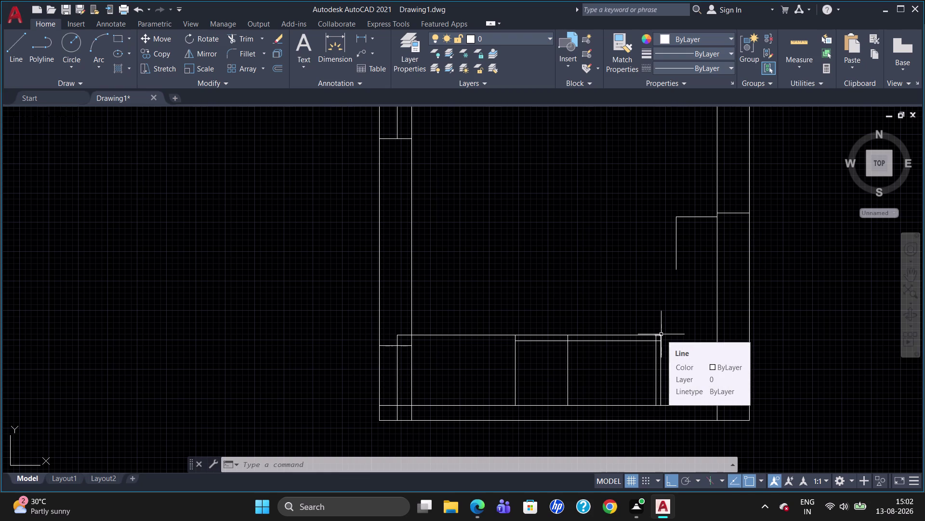
Draw a 1008-unit vertical line up from the offset line's top, erasing its short trial segment.
key(l)
key(Return)
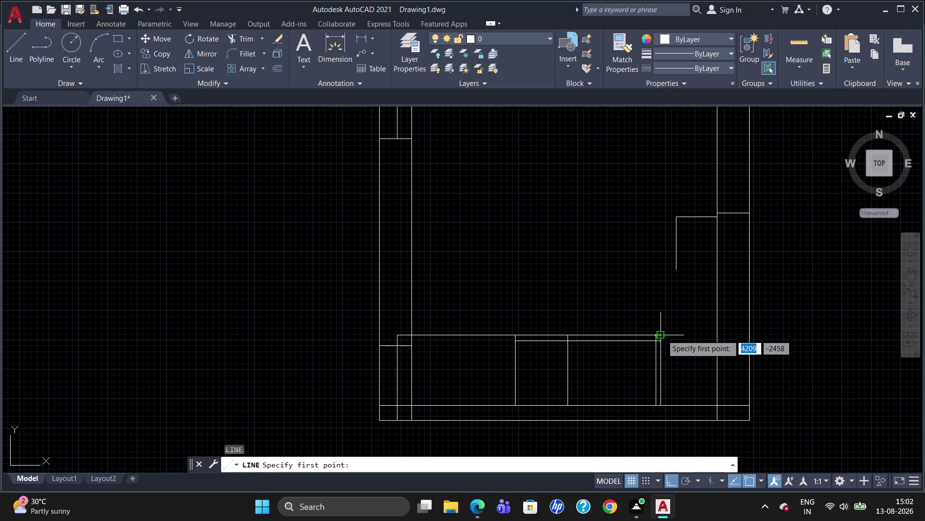
click(662, 335)
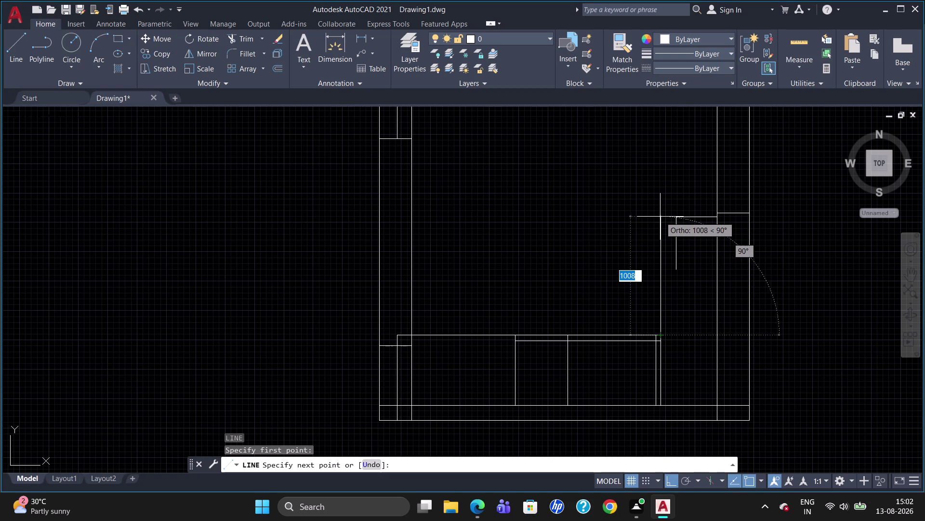
click(660, 216)
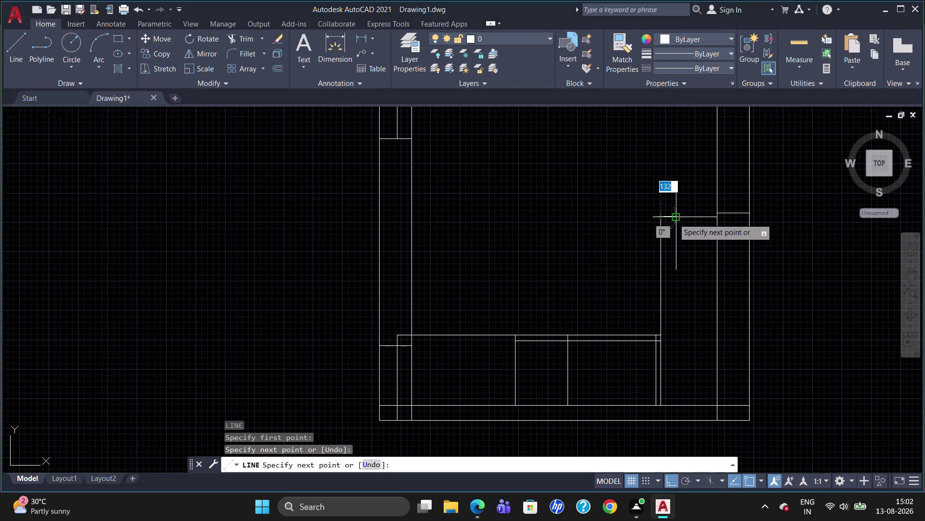
click(678, 218)
key(Escape)
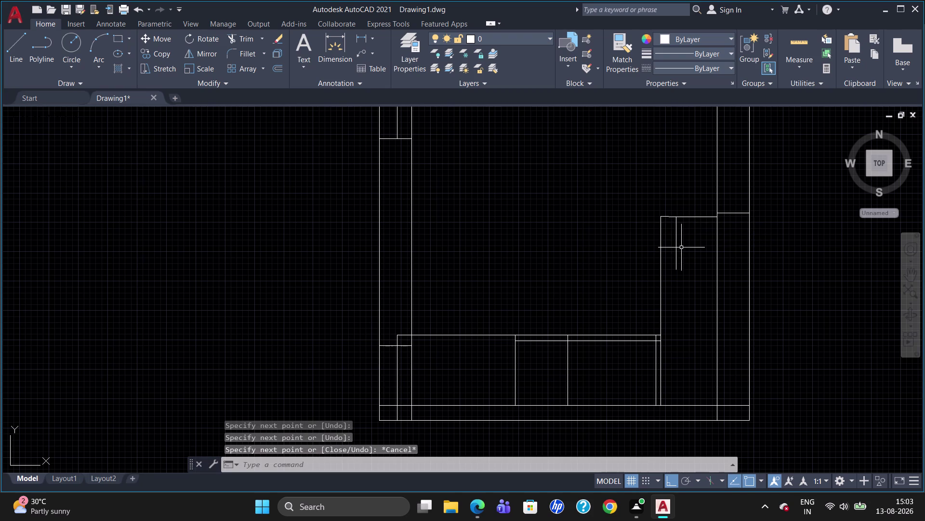
click(667, 217)
key(Delete)
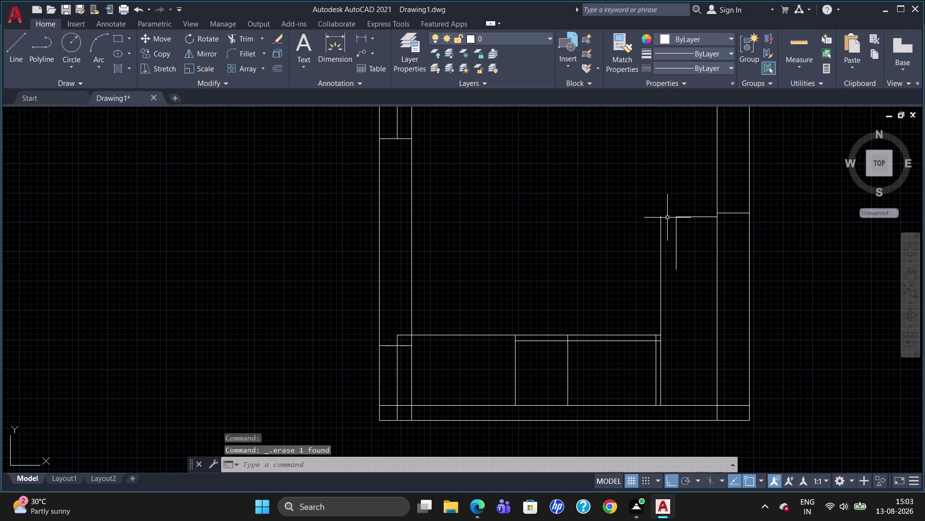
Draw another short trial line from the vertical's top toward the step, then erase it.
key(l)
key(Return)
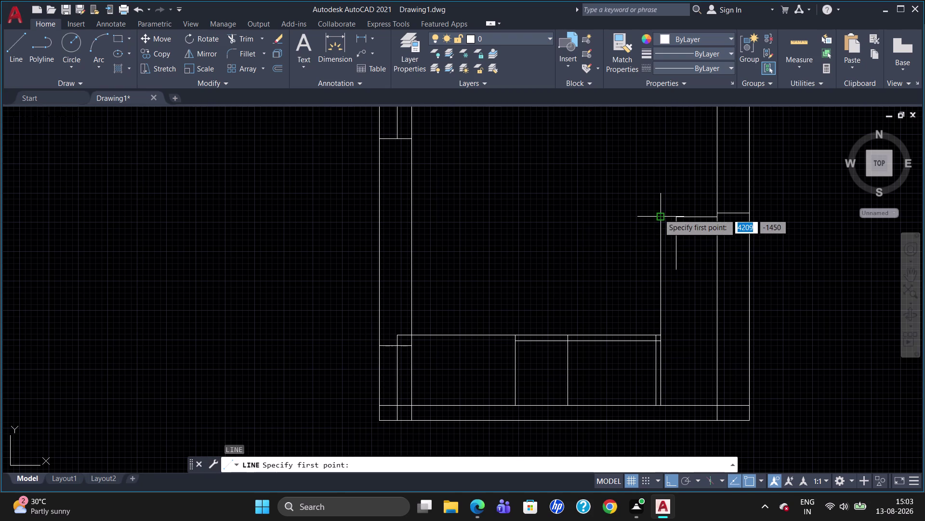
click(659, 213)
click(676, 217)
key(Escape)
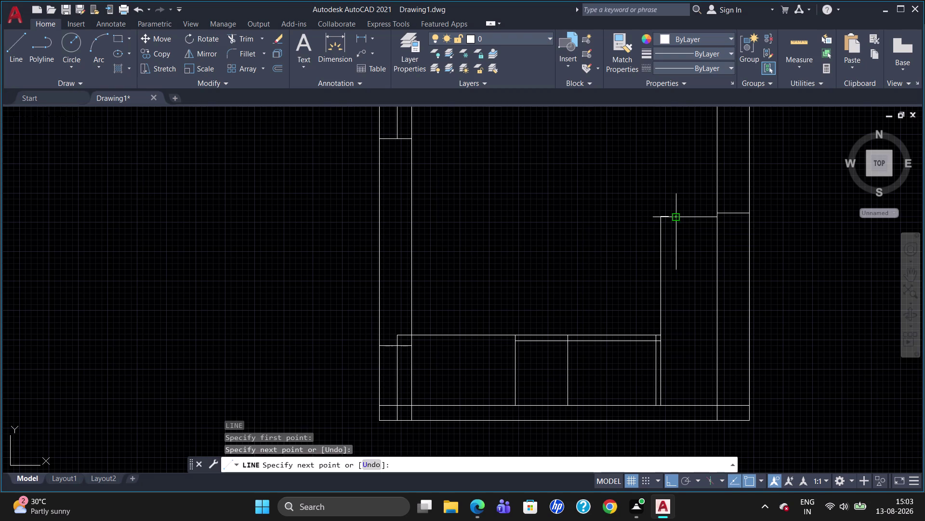
scroll(up, 3)
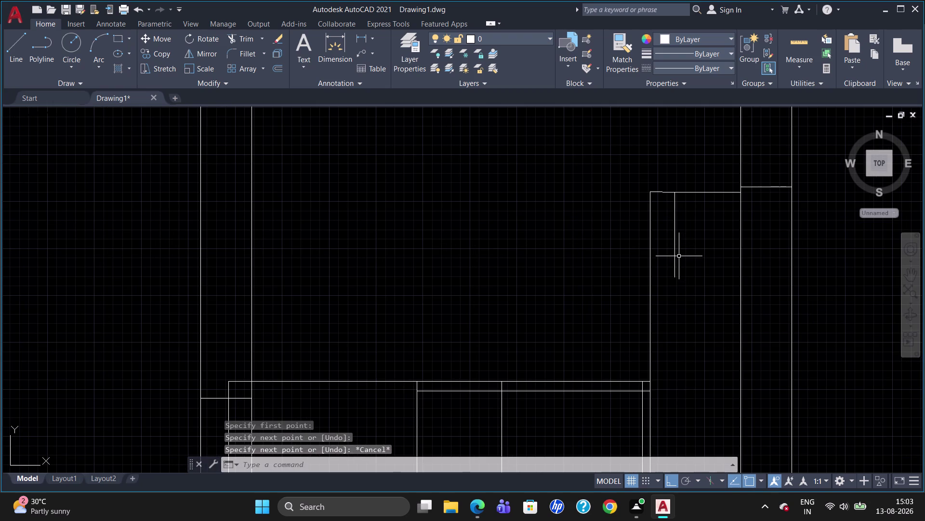
scroll(down, 3)
click(668, 215)
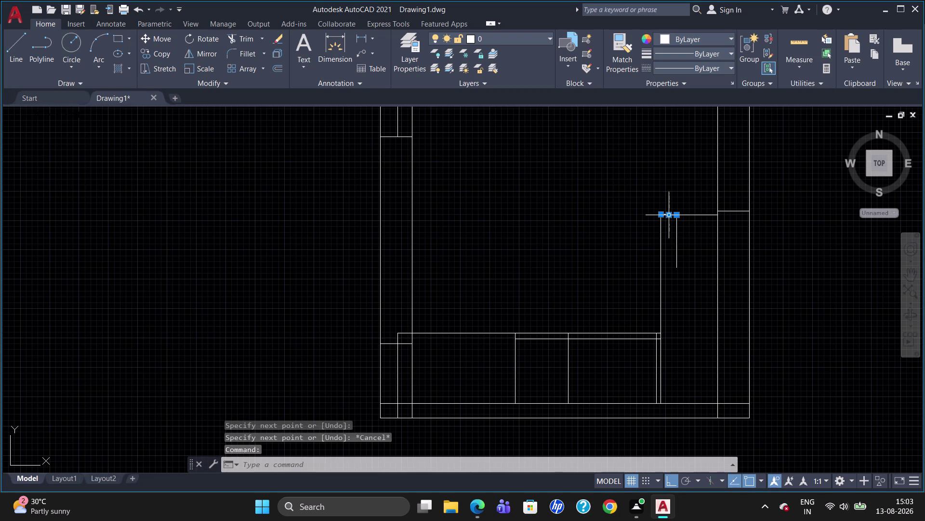
key(Delete)
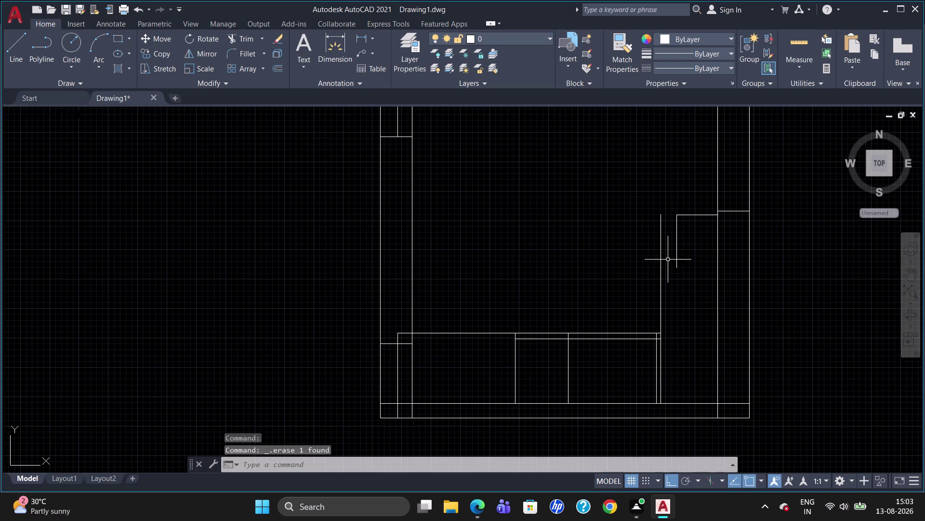
scroll(up, 3)
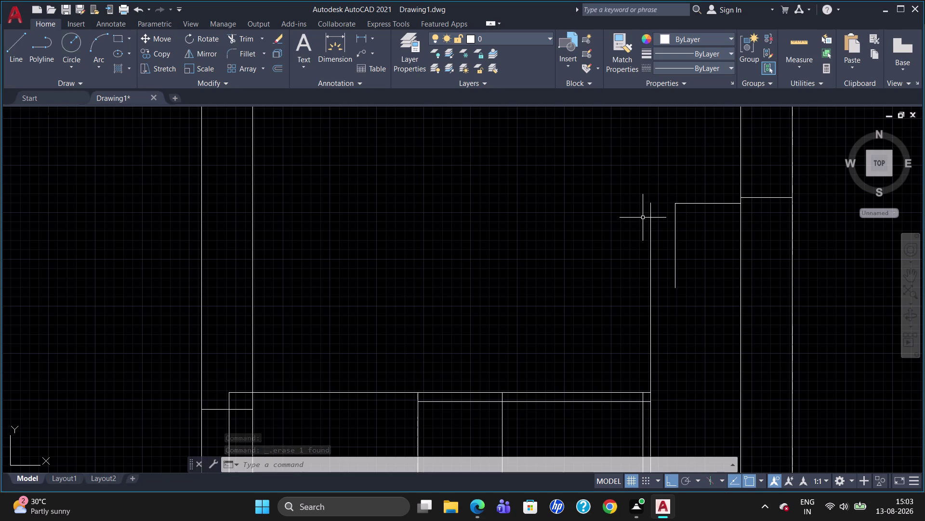
Attempt an Extend using the step line as boundary, then cancel it.
text(EX)
key(Return)
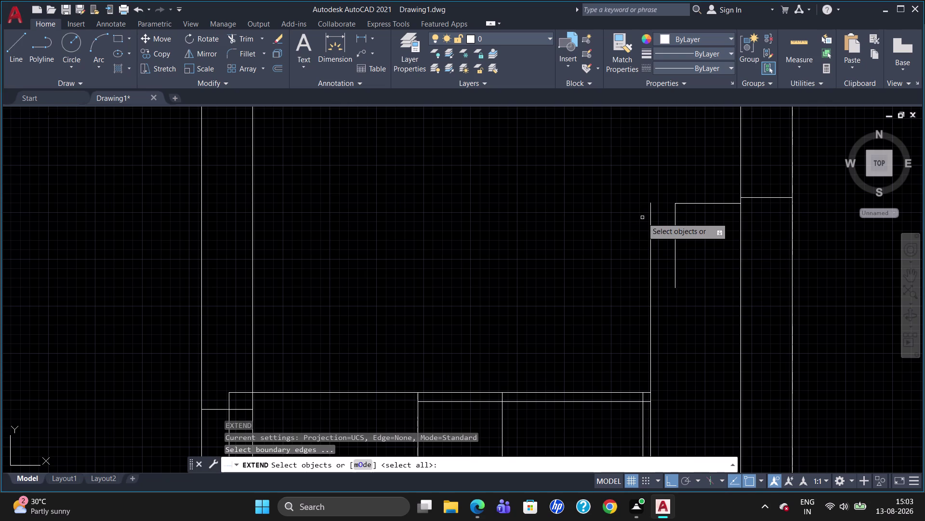
click(682, 204)
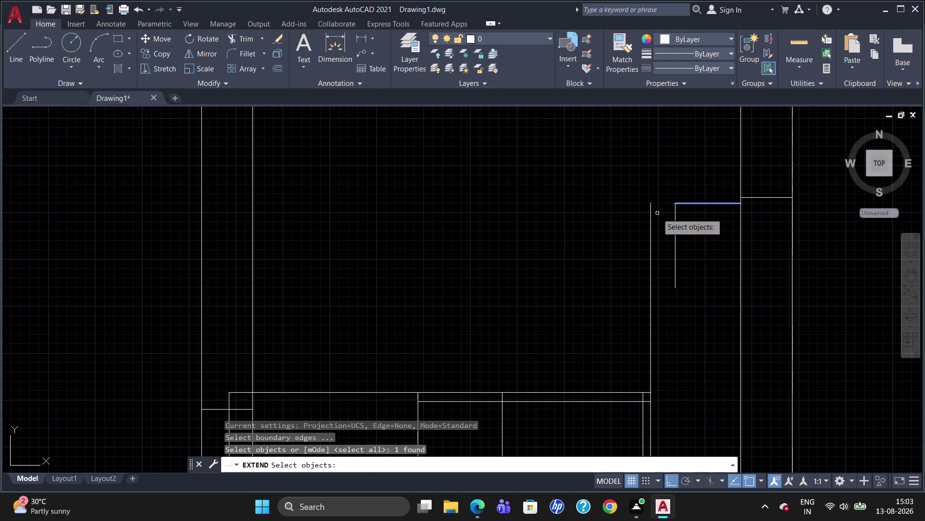
key(Return)
click(652, 207)
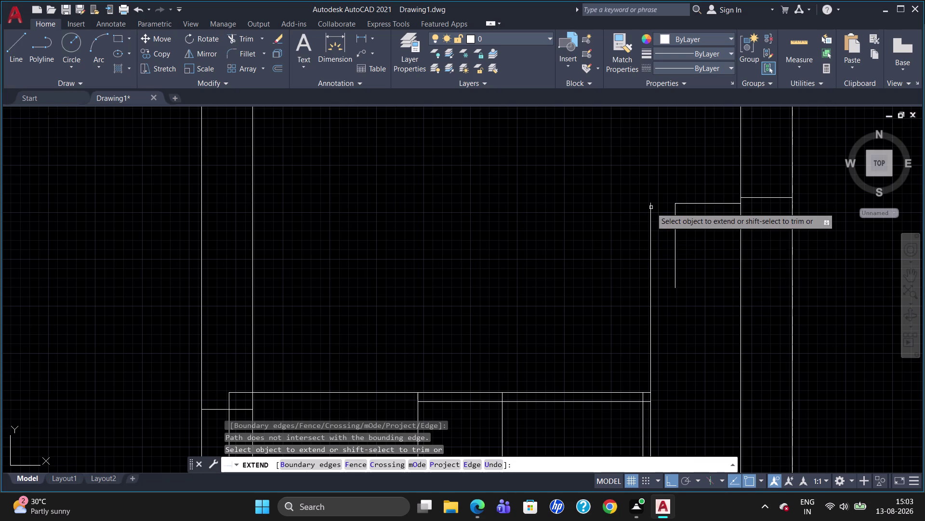
key(e)
key(x)
key(Return)
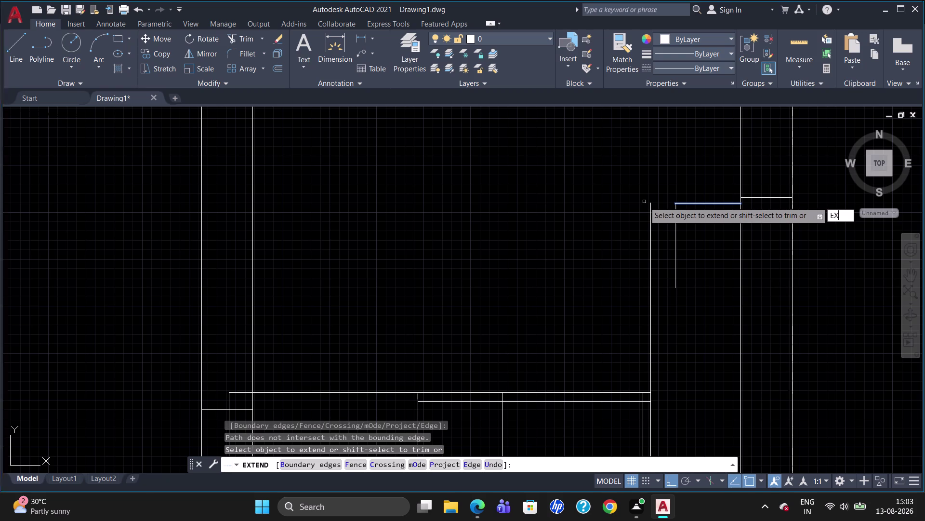
key(Escape)
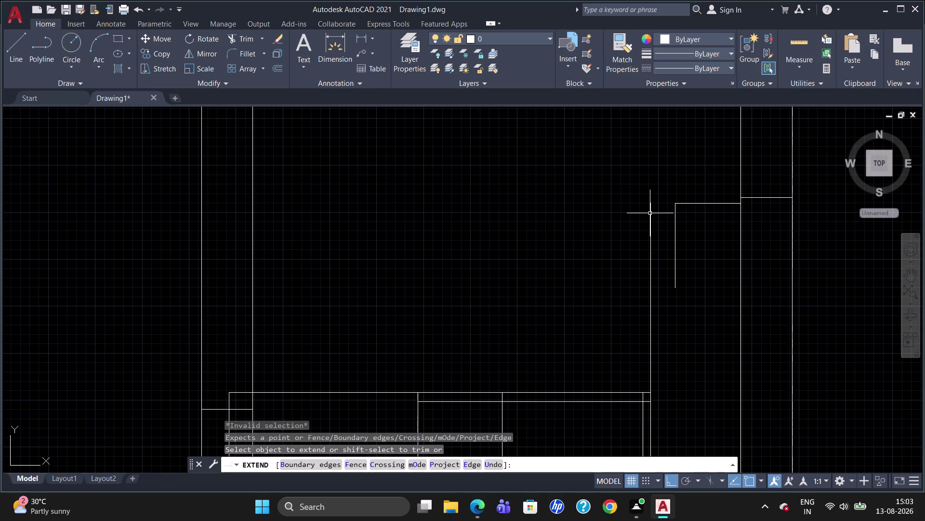
Extend the upper step line left to the vertical profile line.
text(EX)
key(Return)
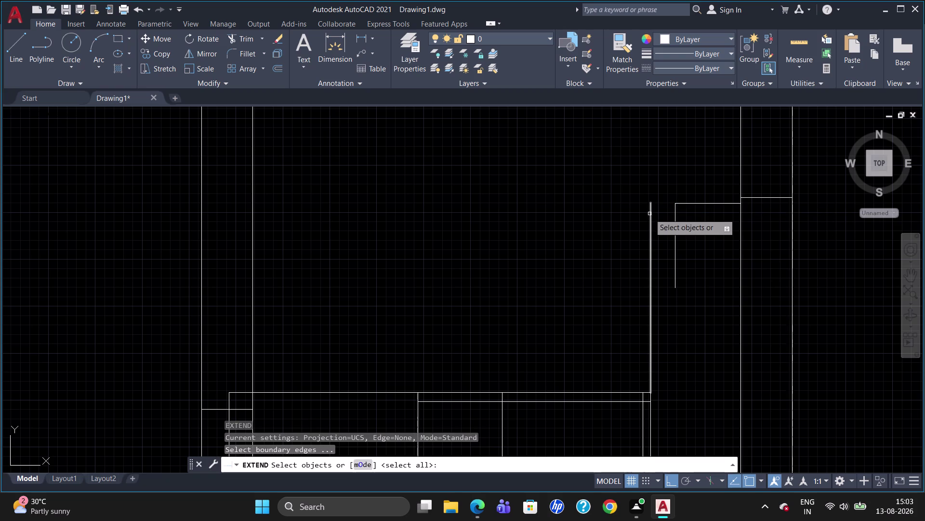
click(650, 215)
key(Return)
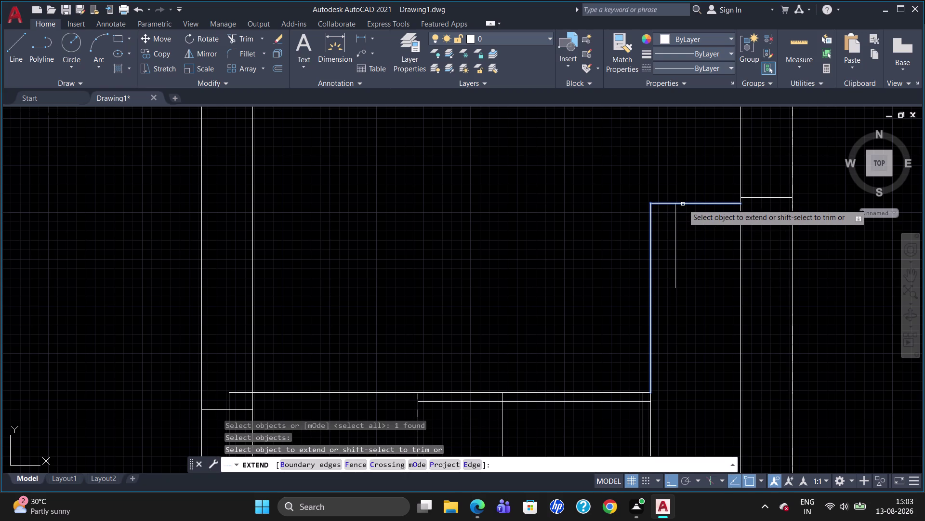
click(683, 203)
key(Escape)
scroll(up, 3)
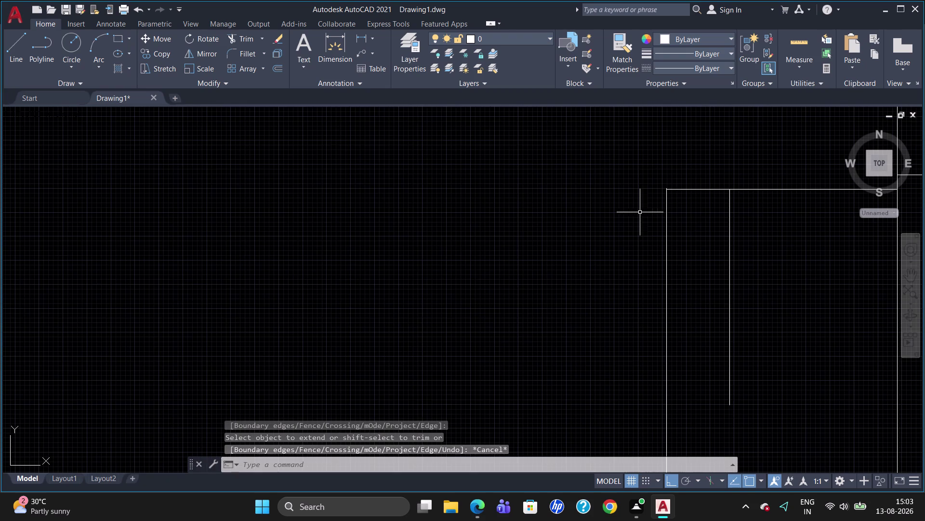
Try a trim near the right strip's step, cancel it, and zoom around the profile.
key(t)
key(r)
key(Return)
key(Return)
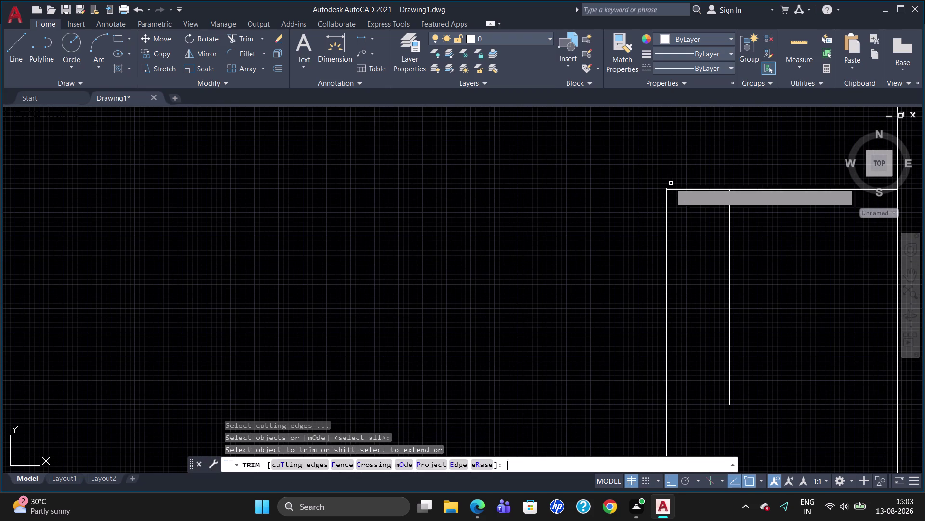
scroll(up, 3)
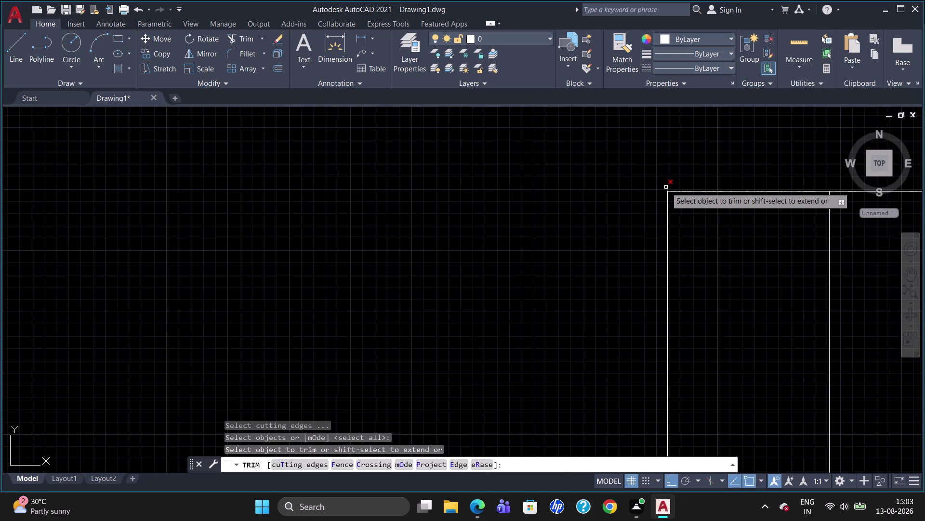
click(667, 189)
key(Escape)
scroll(down, 3)
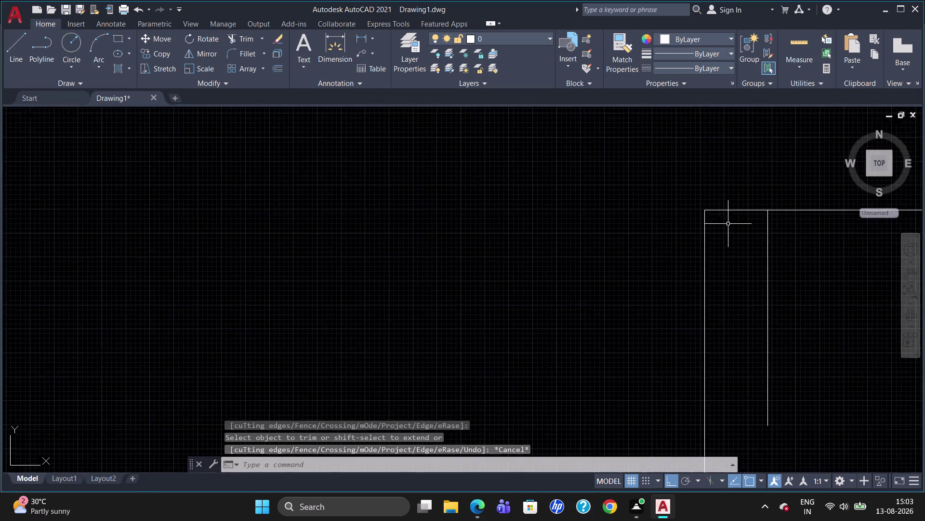
scroll(down, 3)
scroll(down, 3)
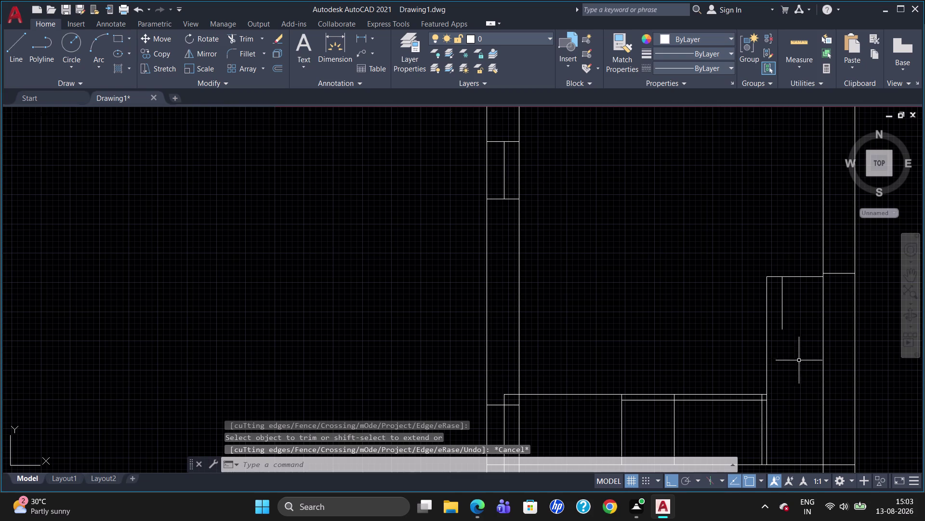
scroll(up, 3)
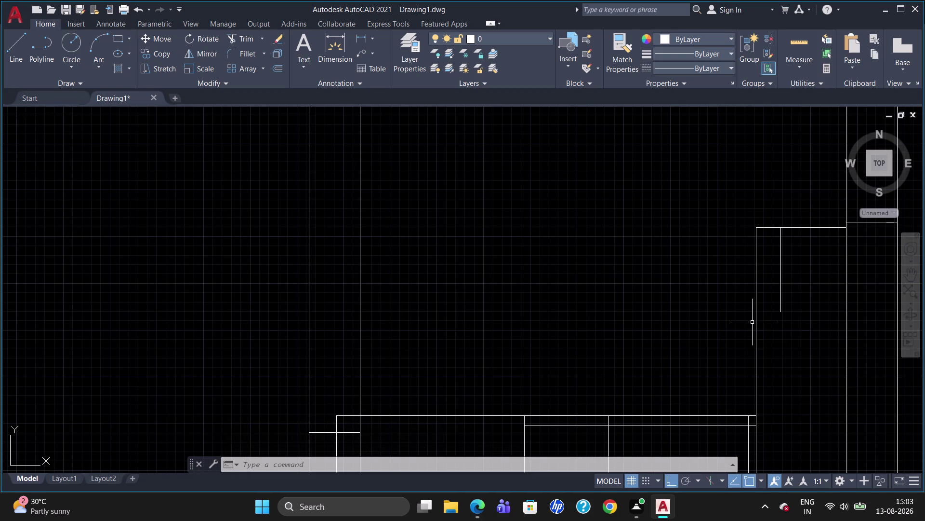
scroll(down, 3)
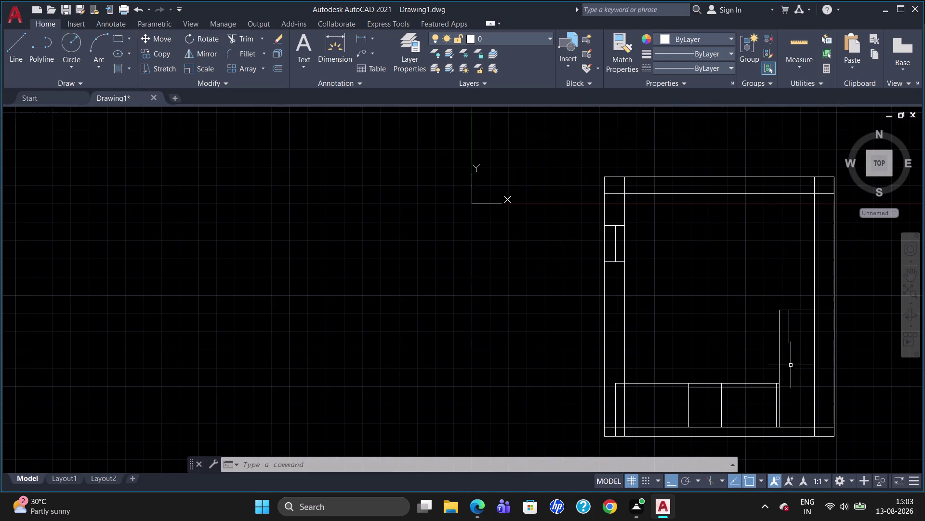
scroll(up, 3)
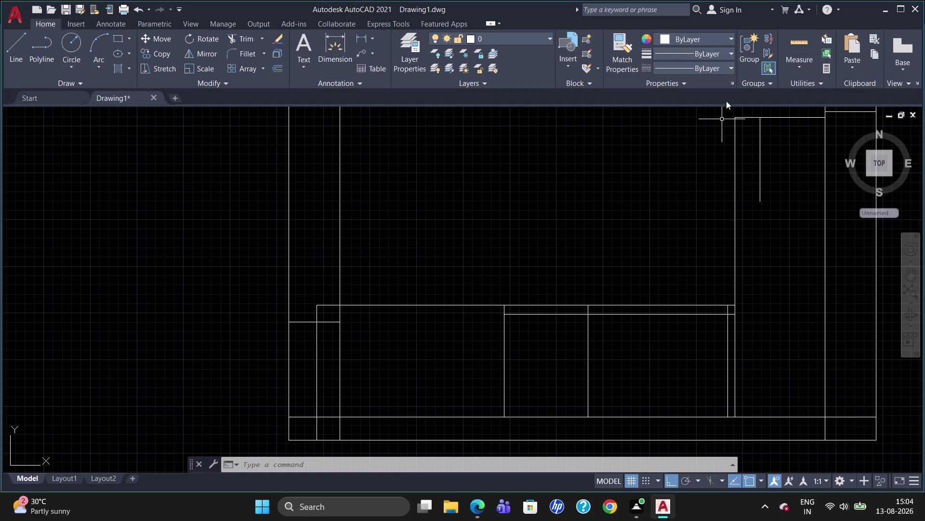
Select the short vertical stub below the right-side step.
click(761, 171)
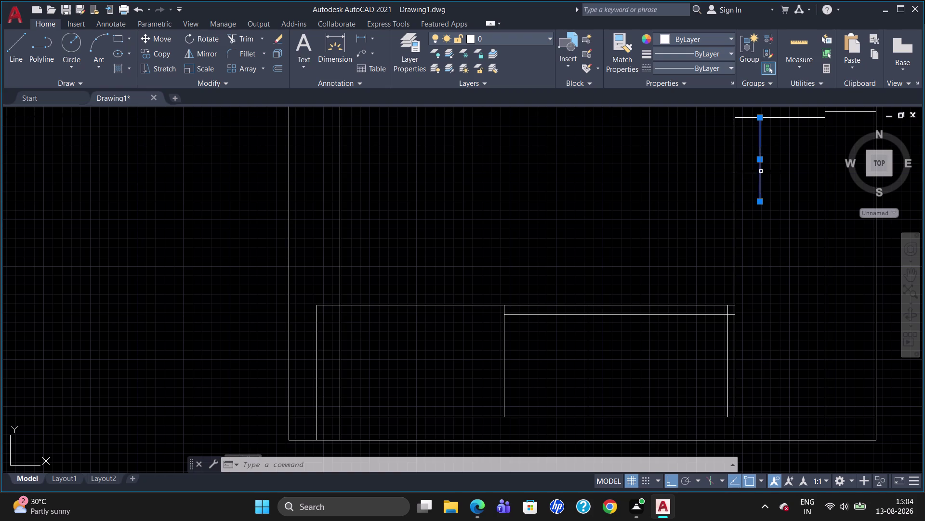
Delete the stub, then draw a 450-unit drop from the step's upper corner to the inner right edge.
key(Delete)
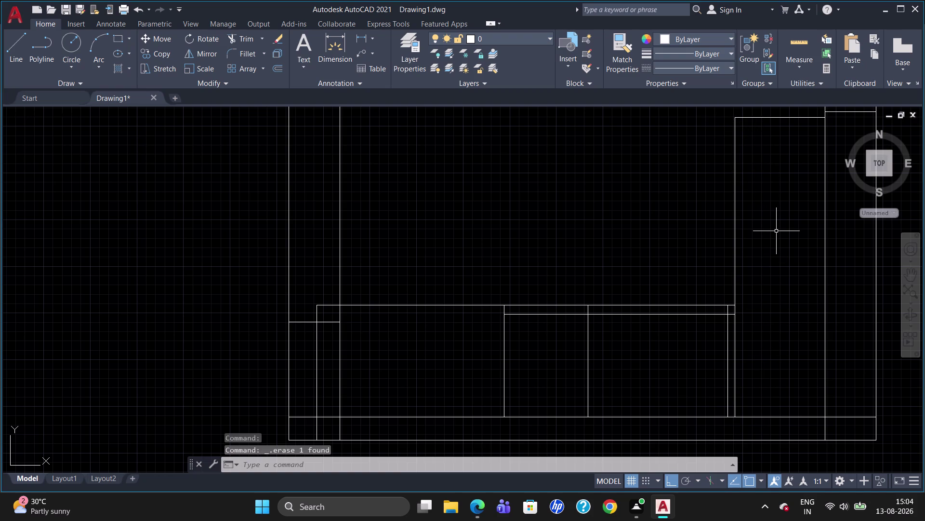
key(l)
key(Return)
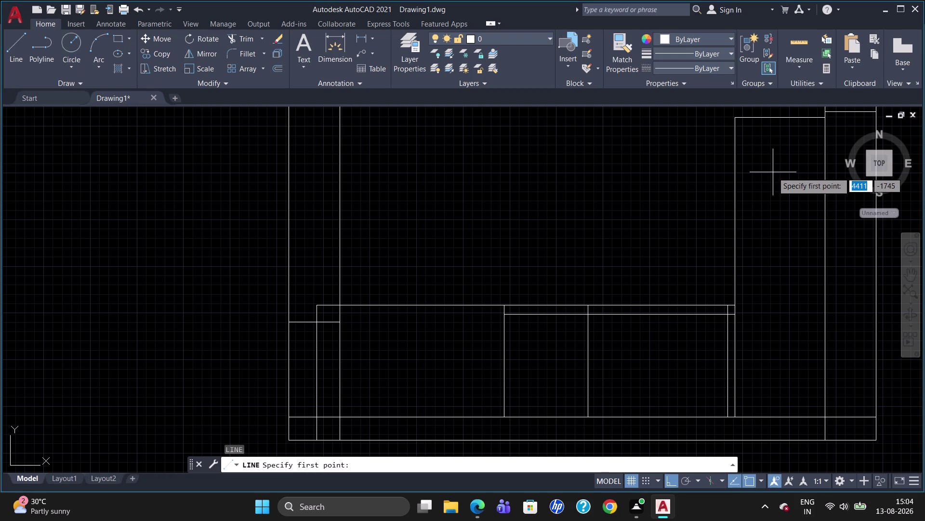
click(734, 121)
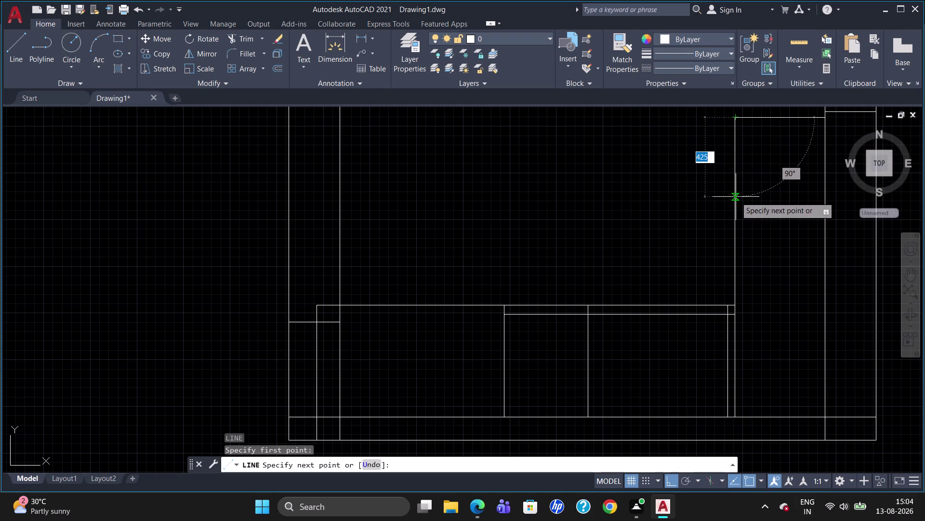
text(450)
key(Return)
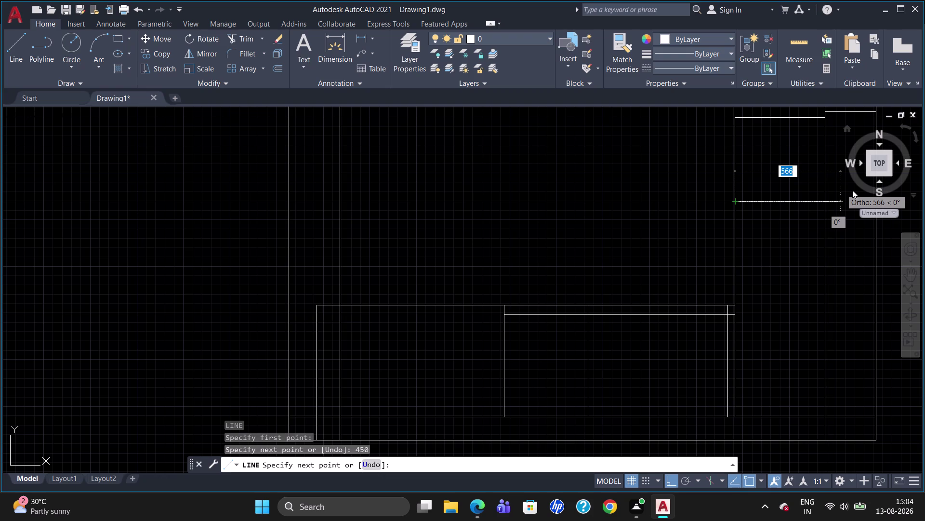
click(823, 204)
key(Escape)
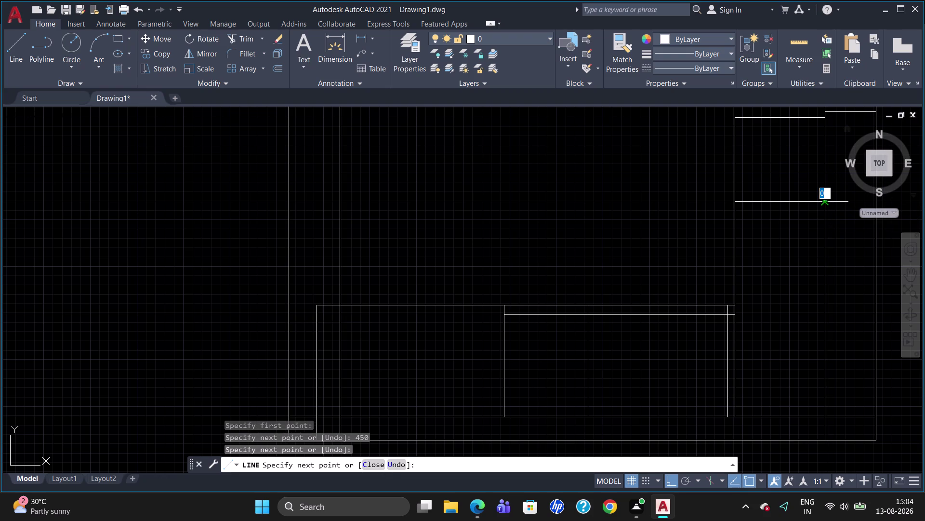
scroll(down, 3)
scroll(up, 3)
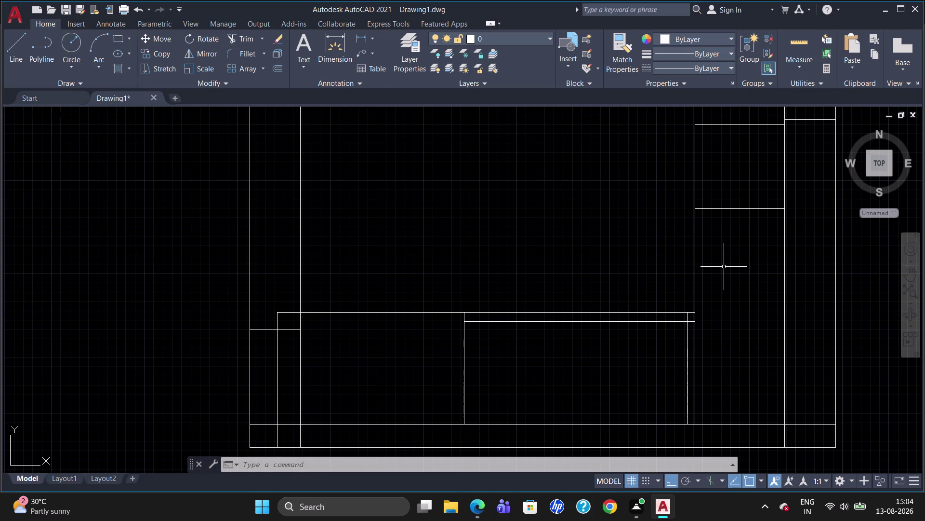
Offset the long vertical profile line and a second lower line 50 units to the right.
key(o)
key(Return)
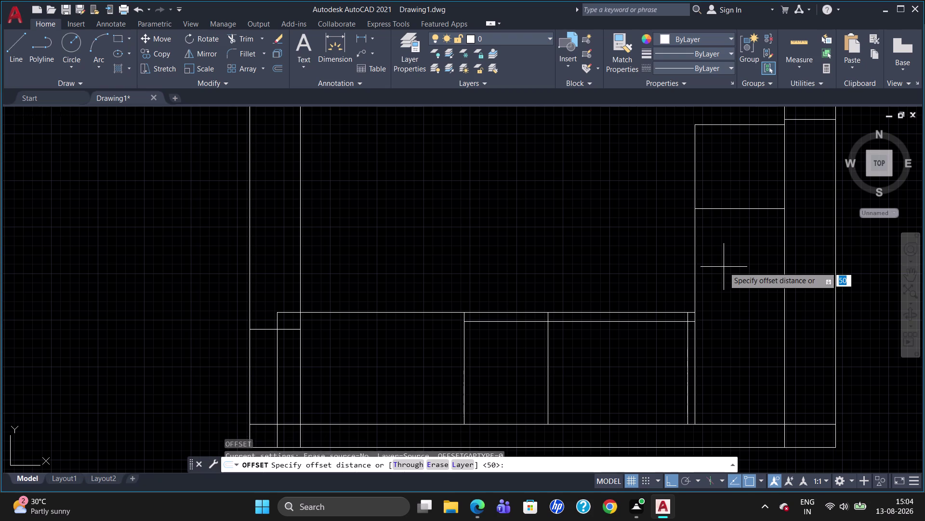
text(50)
key(Return)
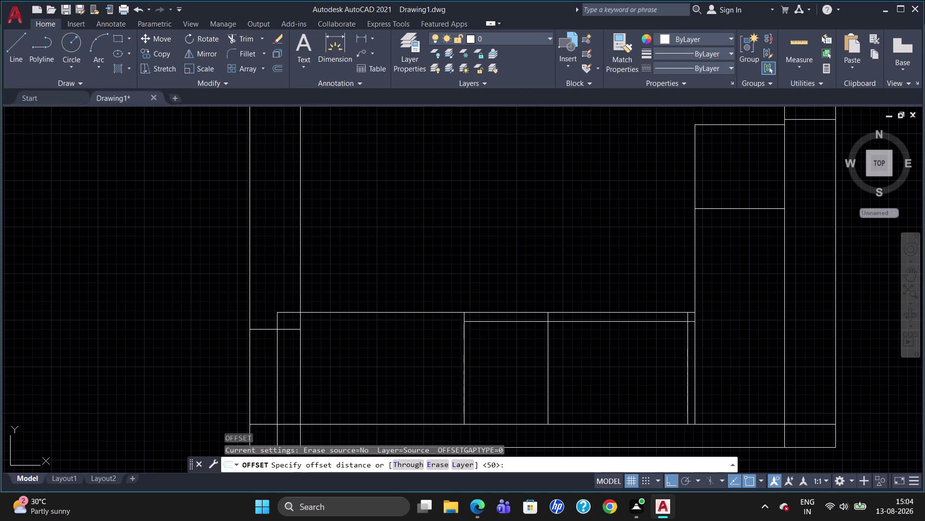
click(695, 263)
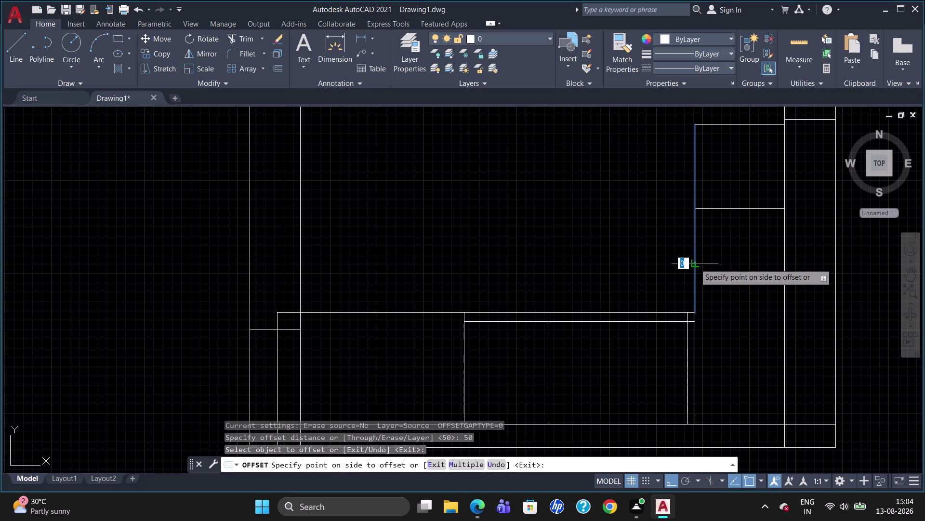
click(704, 281)
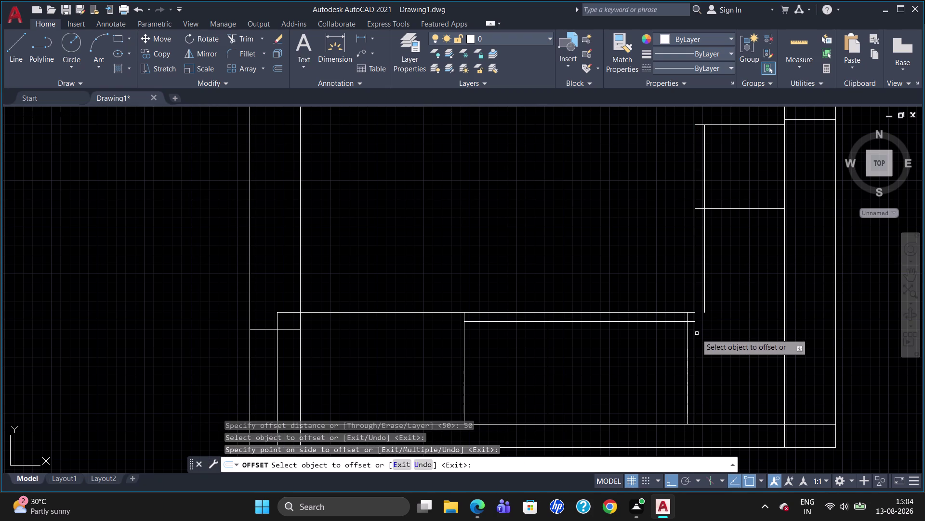
click(699, 333)
click(695, 337)
click(703, 335)
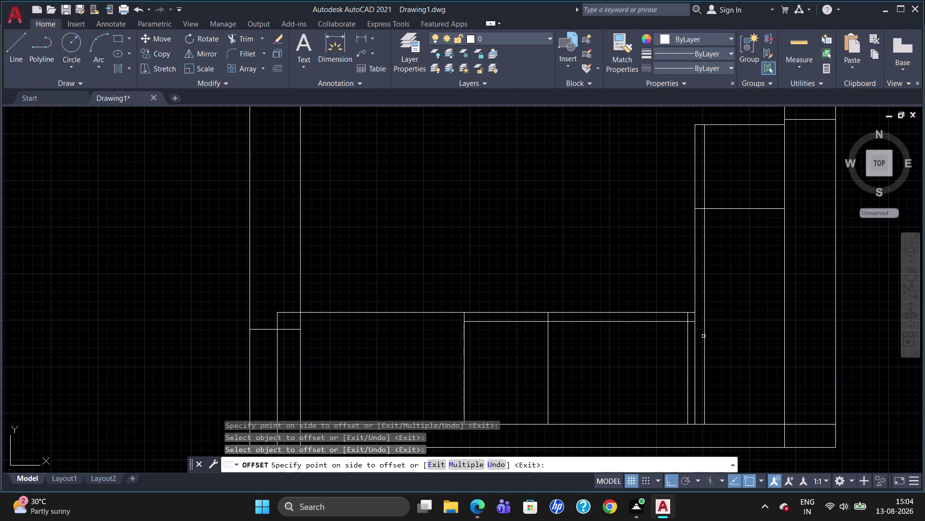
key(Escape)
Start the Trim command with the TR alias.
text(T)
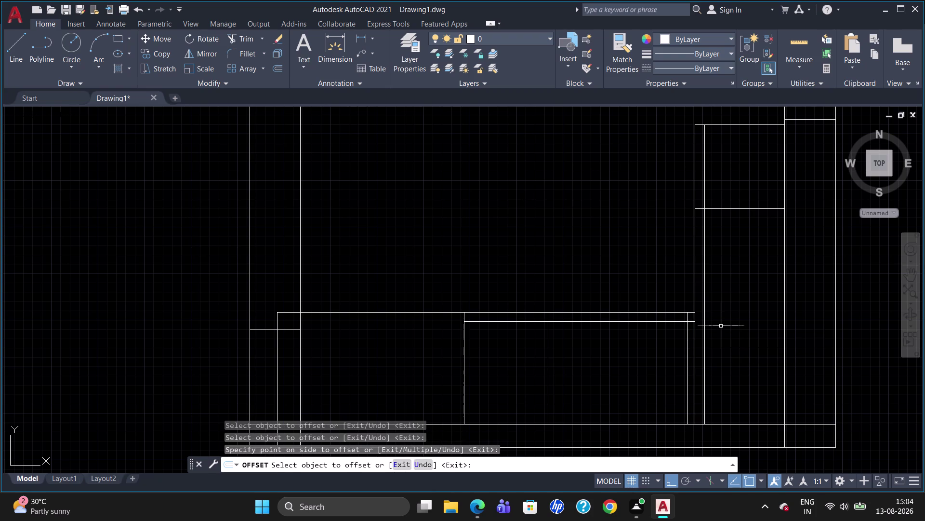
text(R)
key(Return)
Trim away the offset copy's part inside the upper box, using all objects as cutting edges.
key(Return)
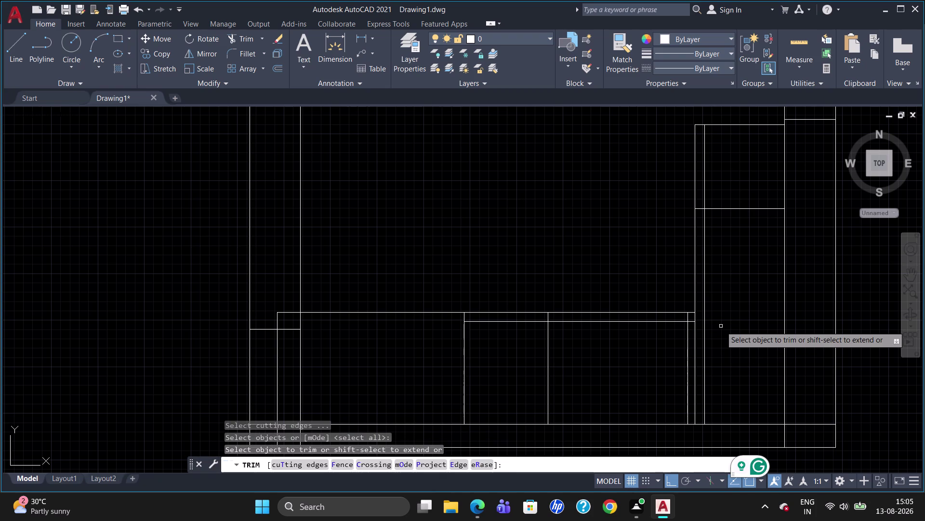
click(706, 158)
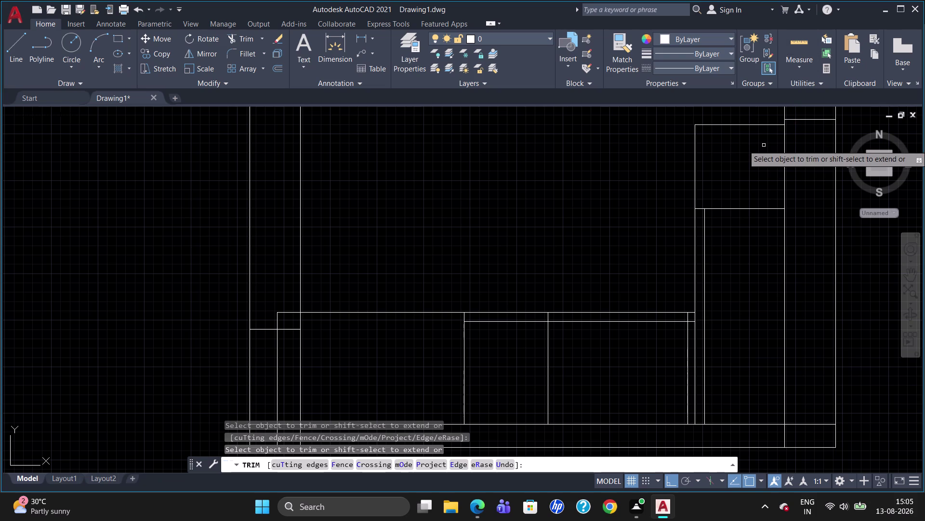
key(Escape)
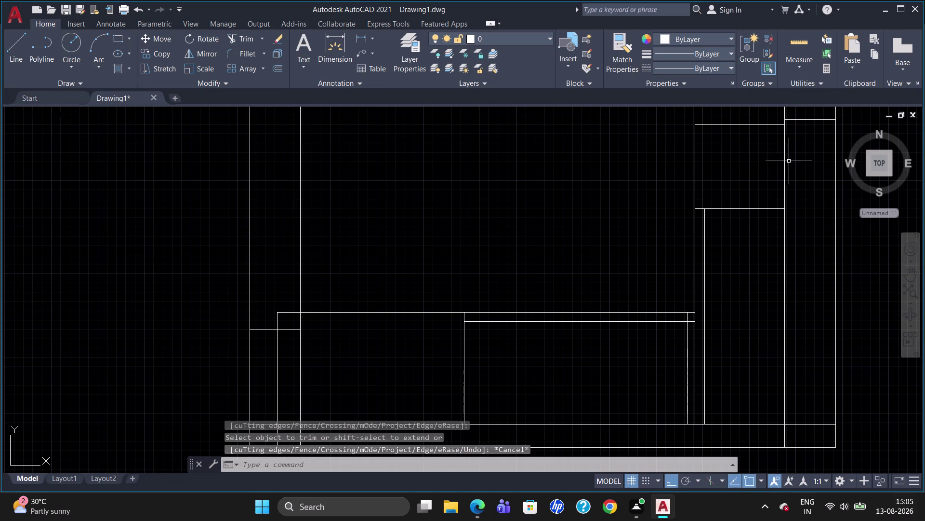
Draw a first 350-unit line from the upper-right box's top edge.
key(l)
key(Return)
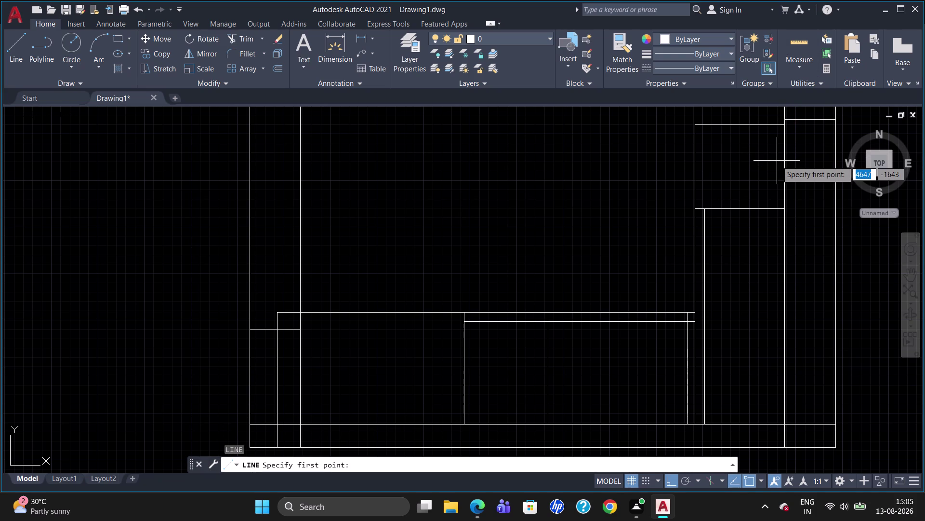
click(784, 127)
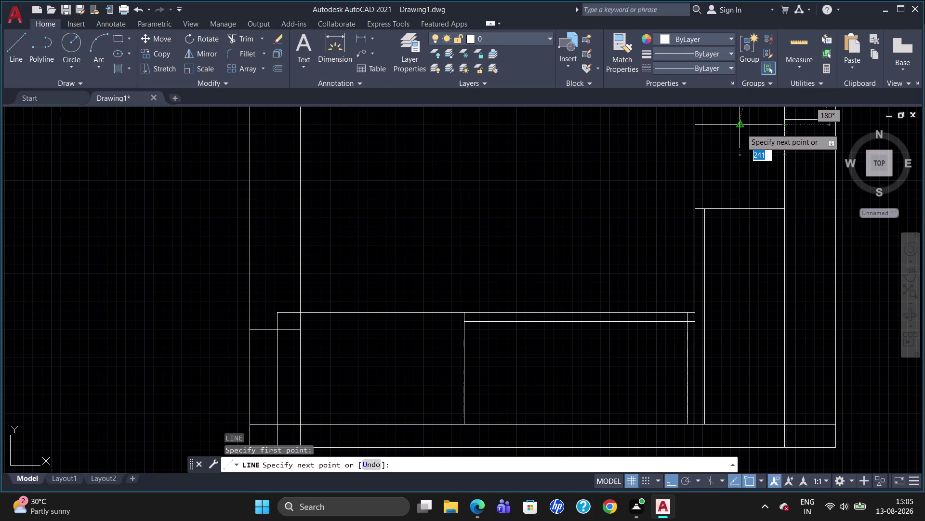
text(350)
key(Return)
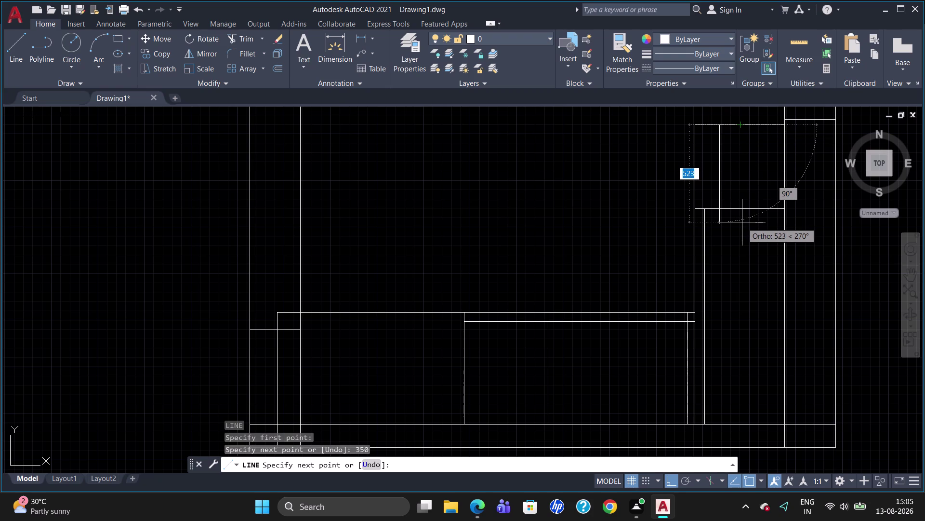
key(Escape)
Redraw the 350-unit vertical line down from the box's top edge.
key(l)
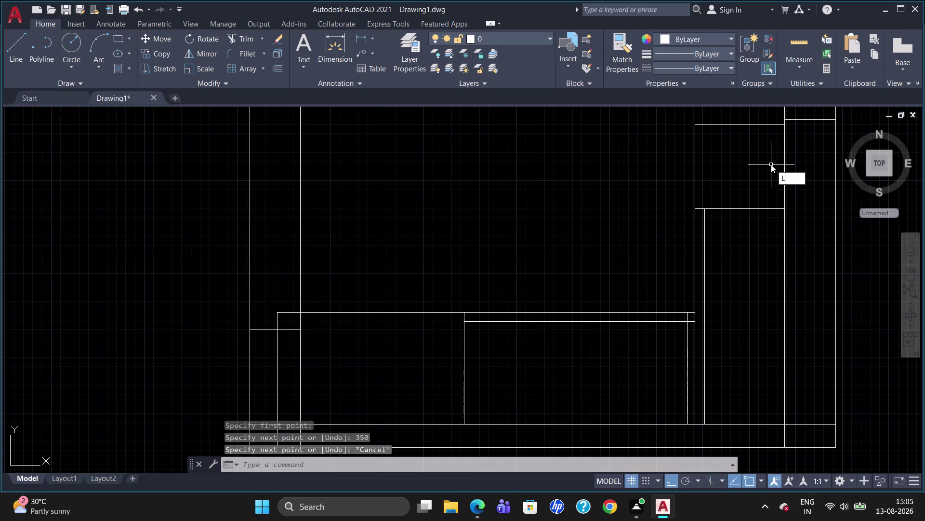
key(Return)
click(785, 126)
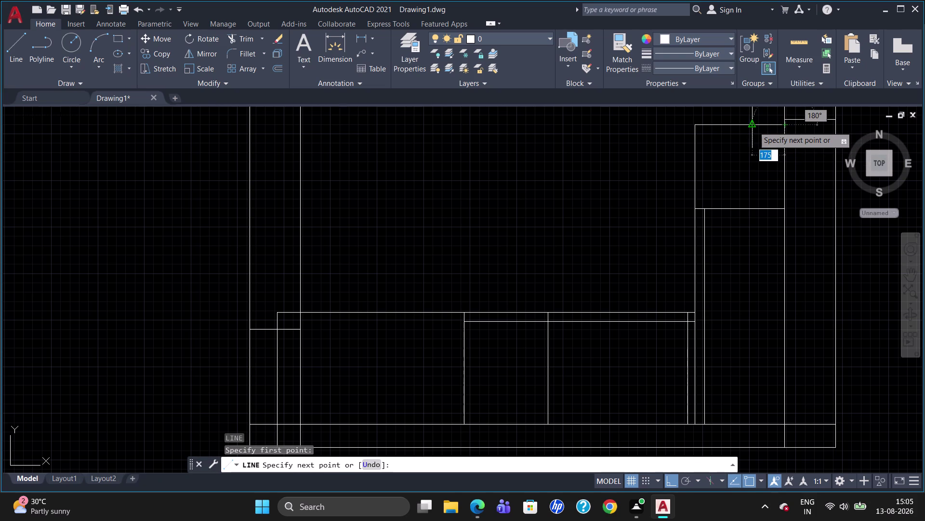
text(350)
key(Return)
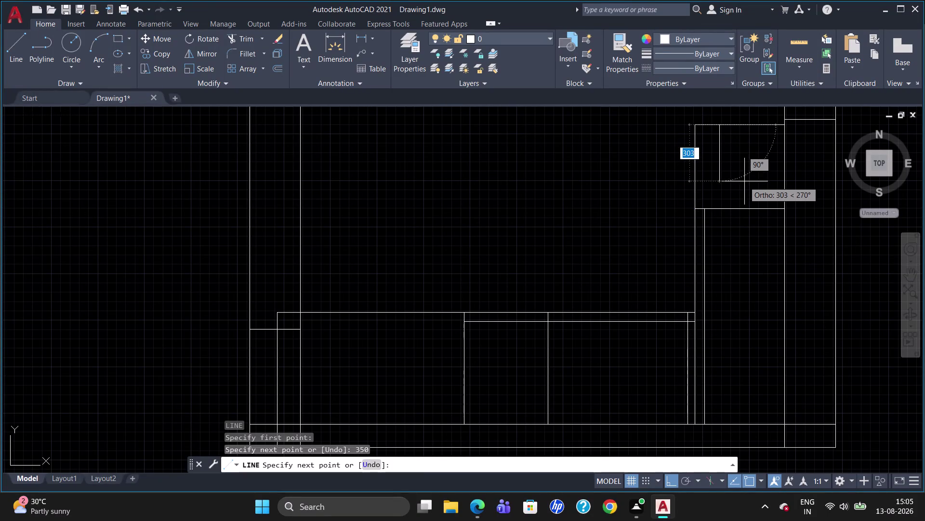
click(743, 179)
key(Escape)
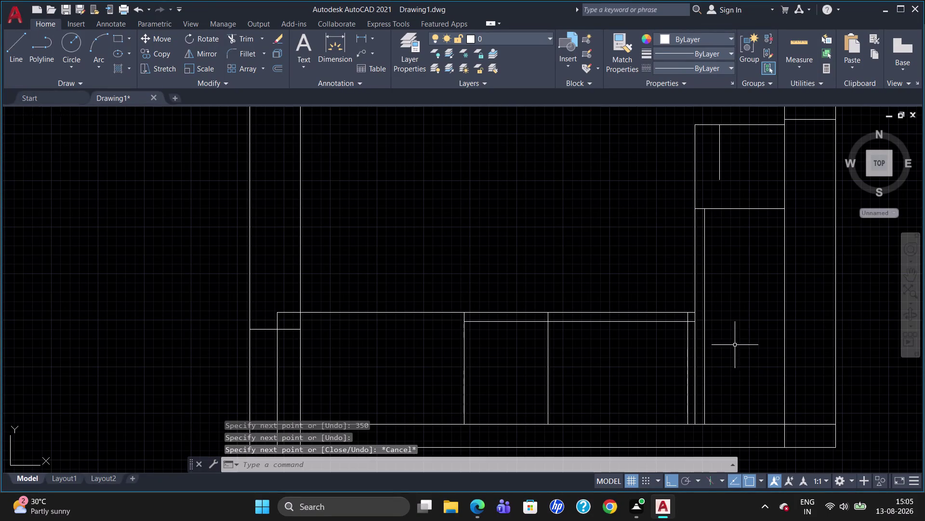
key(l)
key(Return)
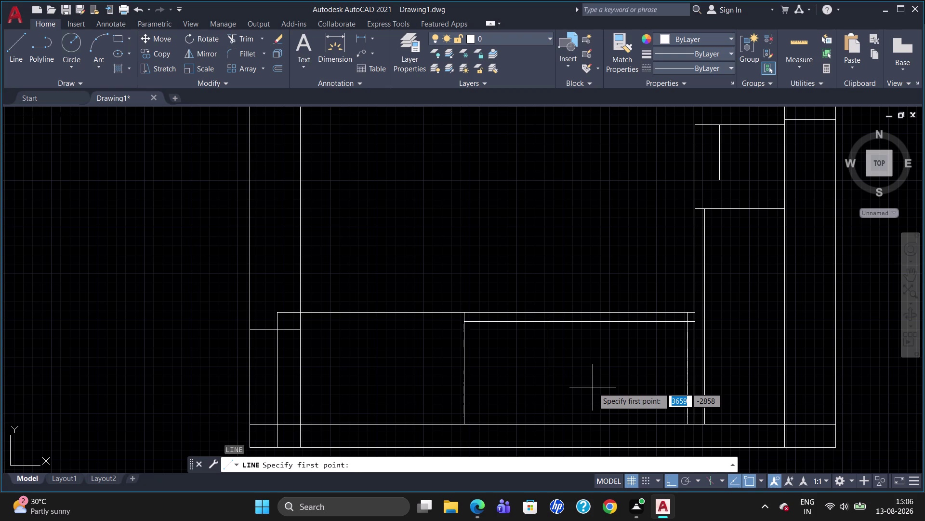
Cancel the pending line and erase the long horizontal line just above the frame's bottom.
scroll(down, 3)
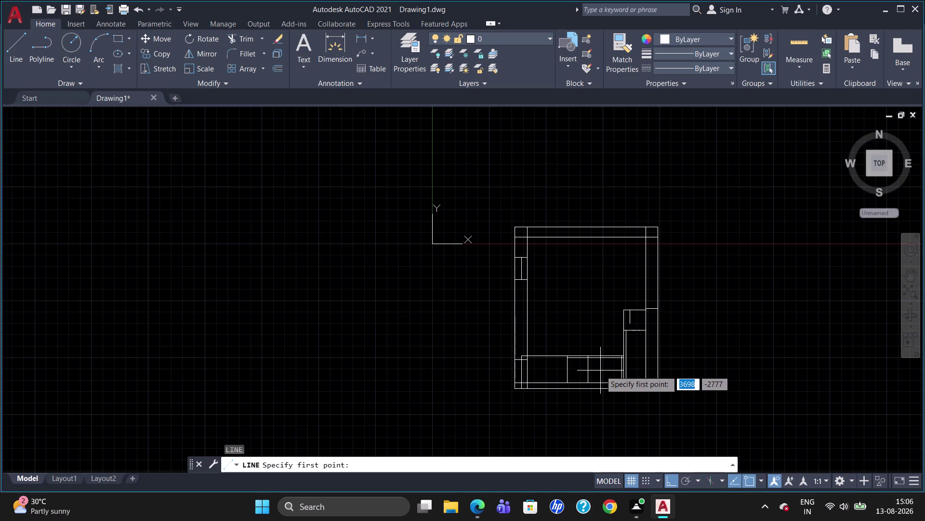
scroll(up, 3)
scroll(down, 3)
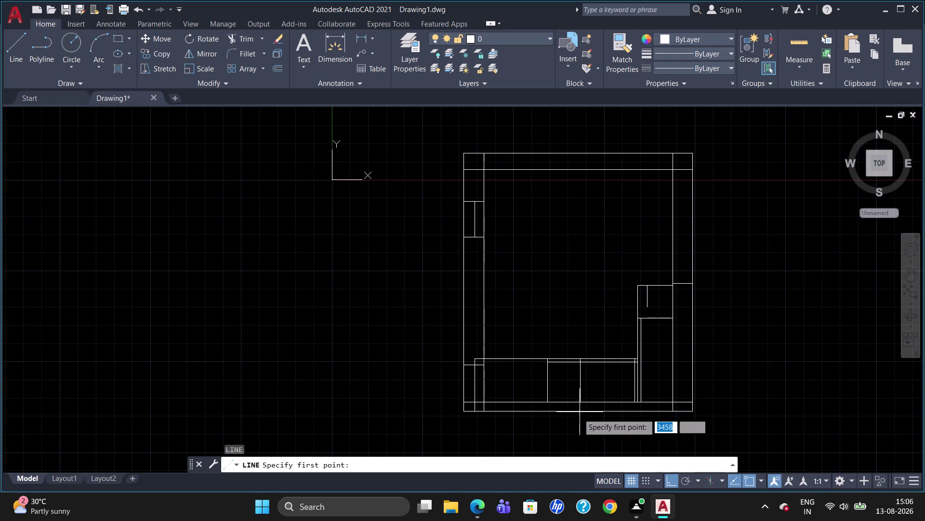
scroll(up, 3)
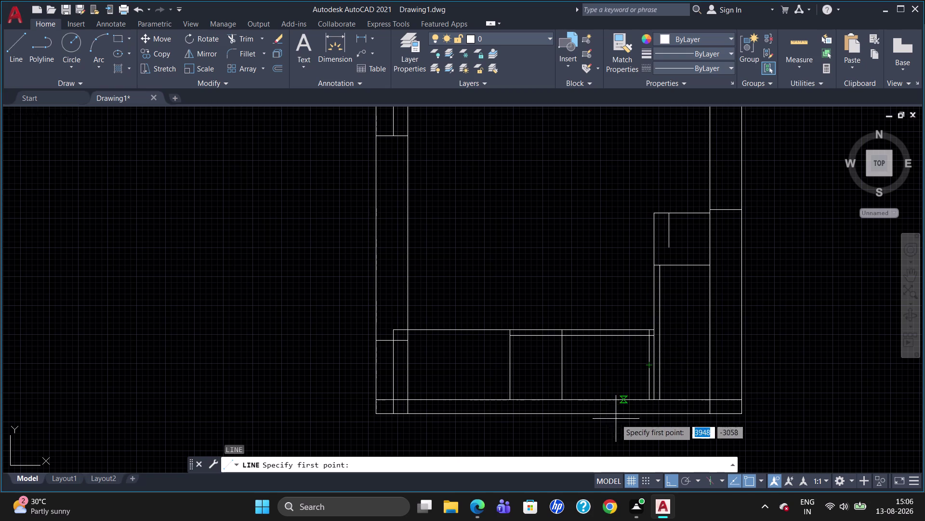
key(Escape)
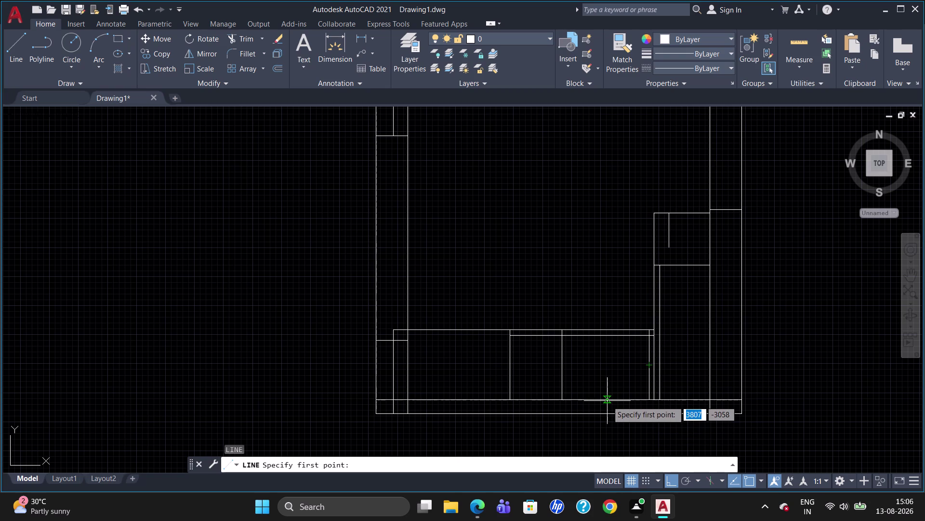
click(598, 398)
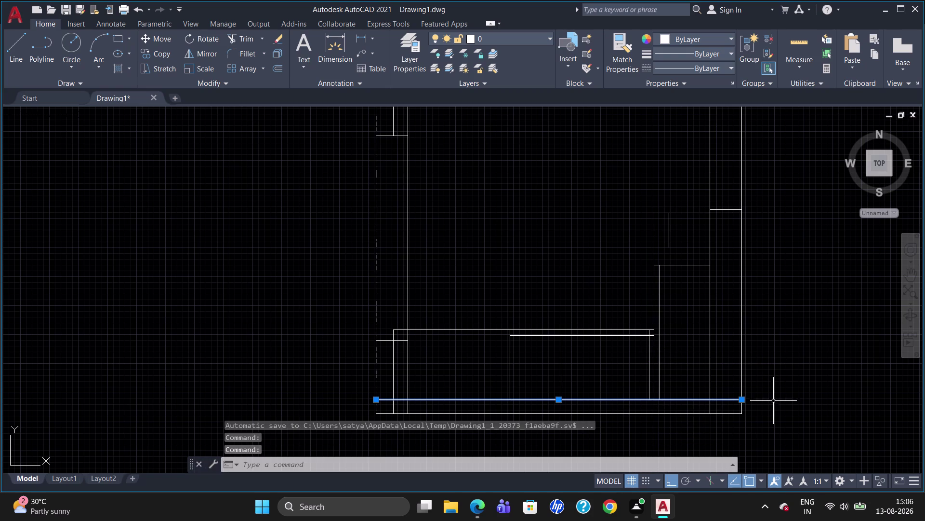
key(Delete)
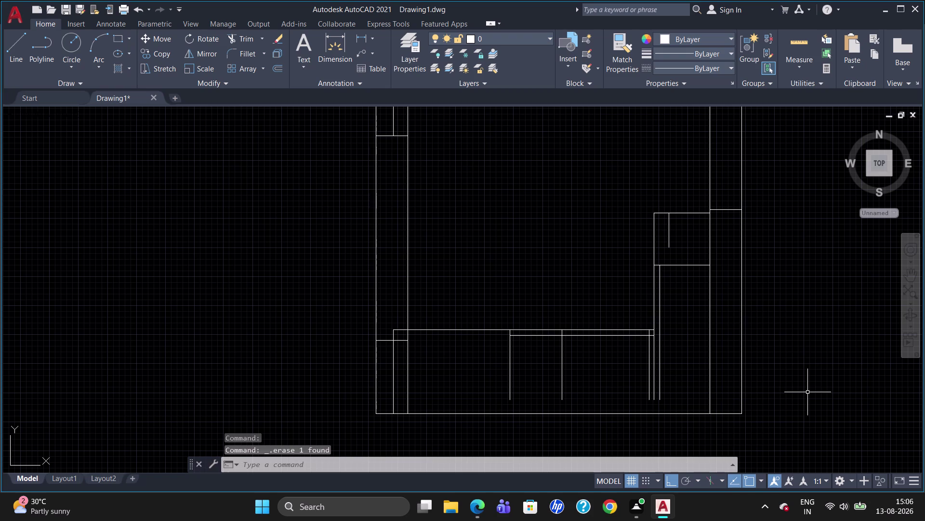
Offset the bottom edge upward by 273, then add a second parallel copy at 124.
key(o)
key(Return)
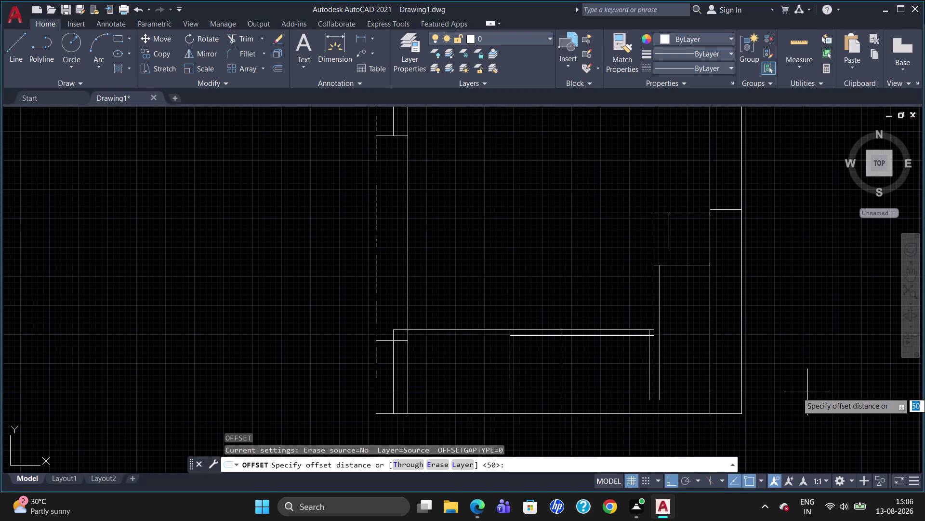
text(273)
key(Return)
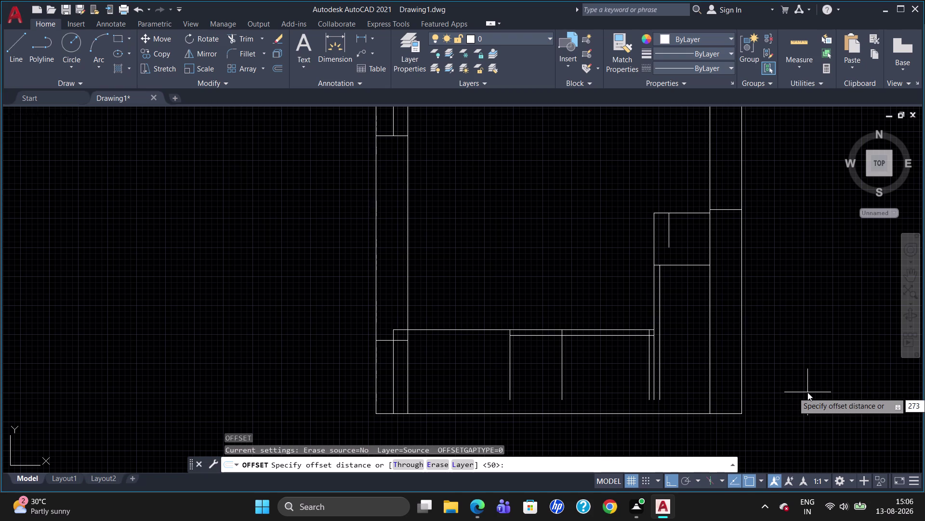
click(527, 413)
click(538, 388)
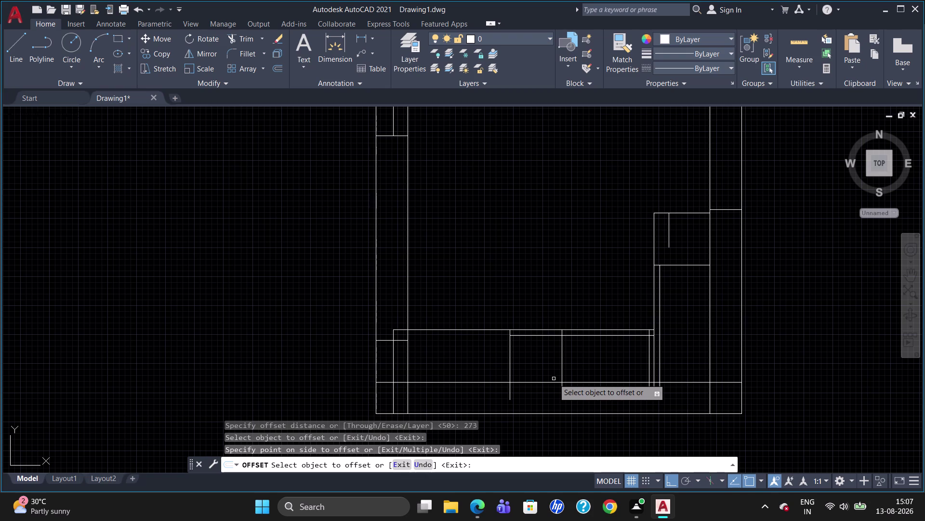
click(563, 413)
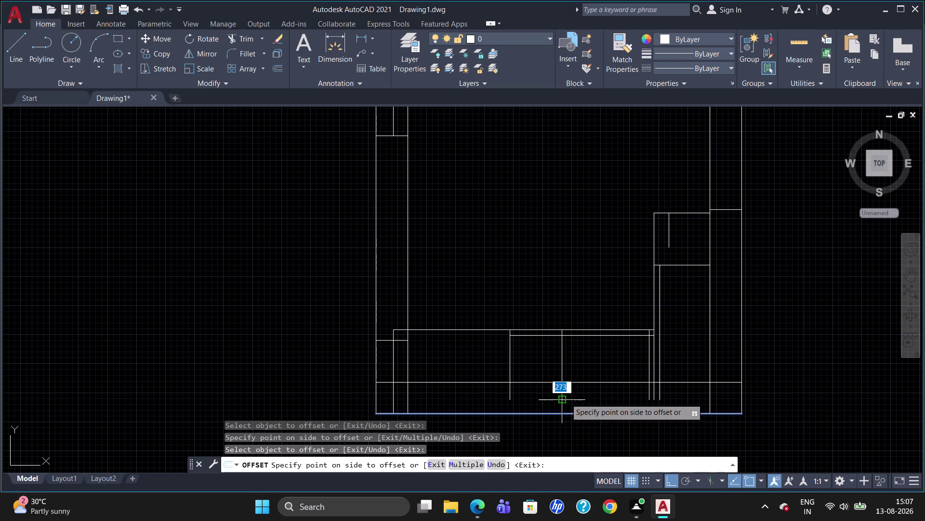
text(124)
key(Return)
key(Escape)
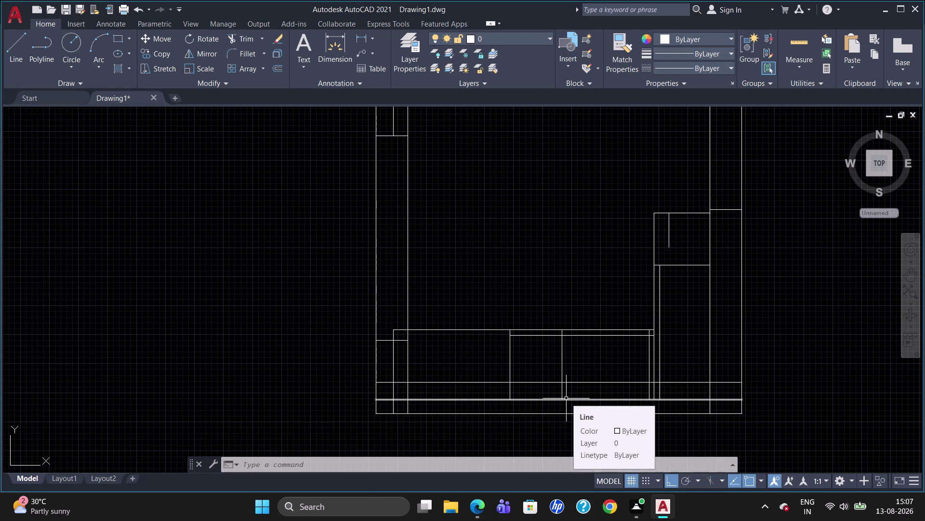
Trim the overhanging ends of the new lower horizontal lines, using all objects as cutting edges.
key(r)
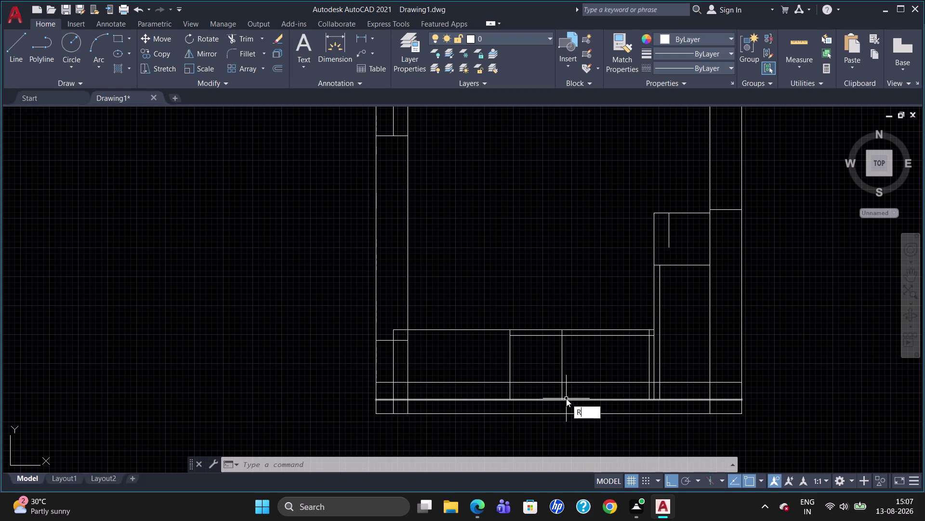
key(BackSpace)
text(TR)
key(Return)
key(Return)
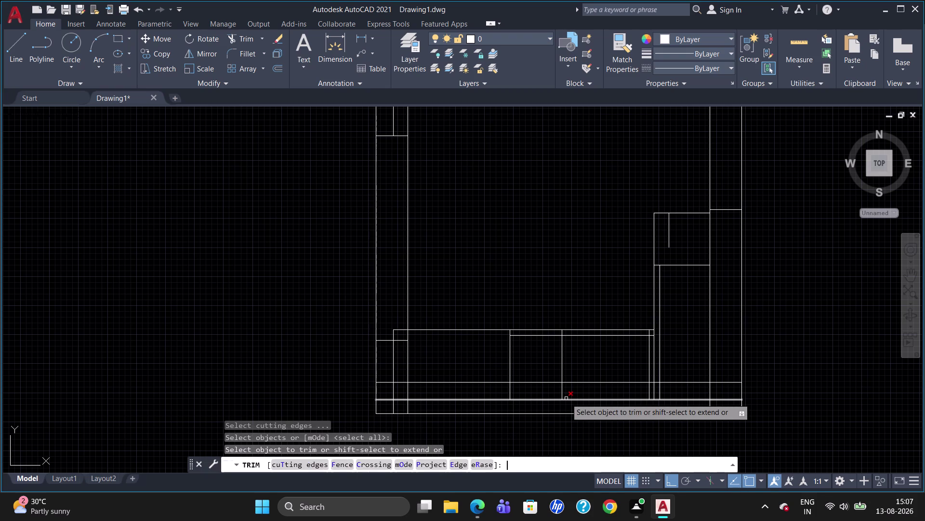
click(384, 382)
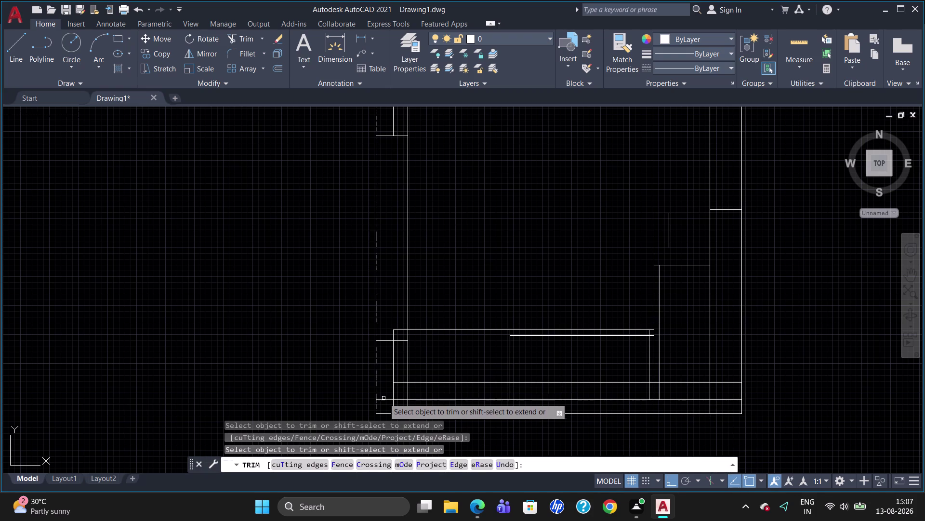
click(384, 401)
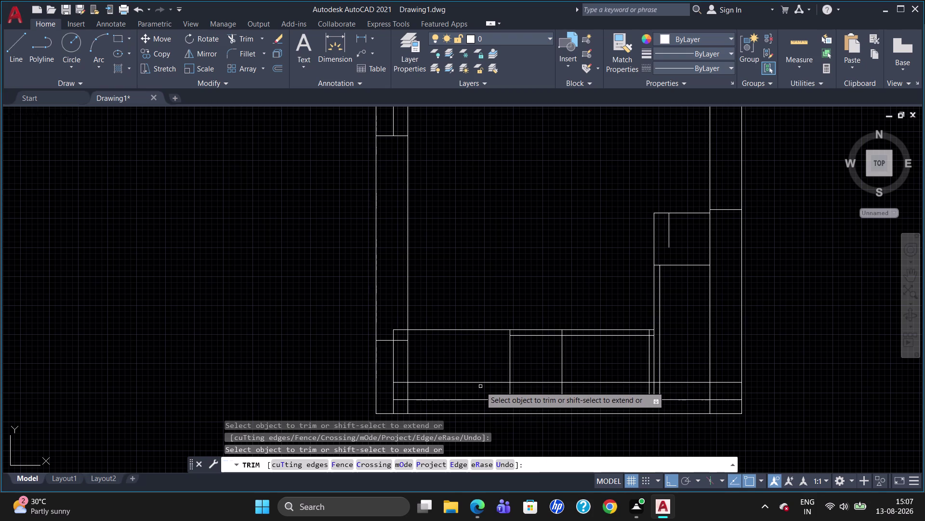
click(402, 382)
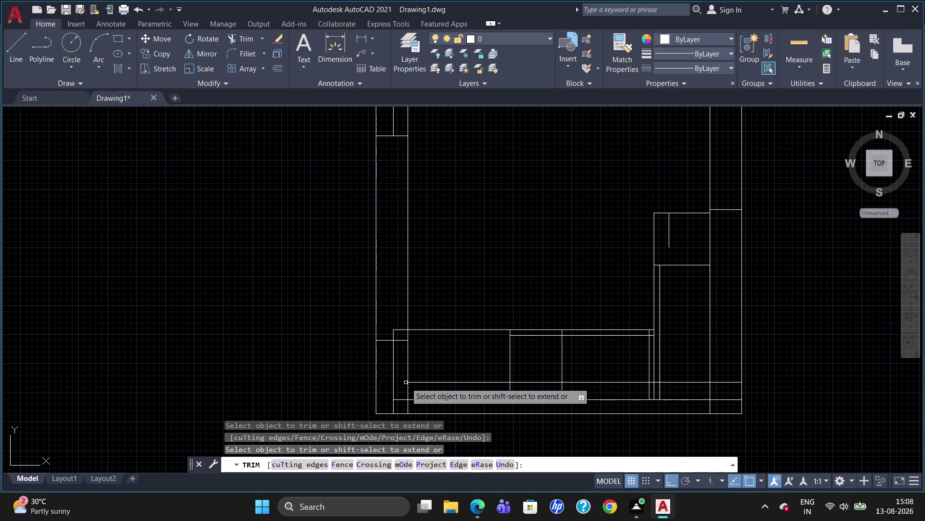
click(721, 383)
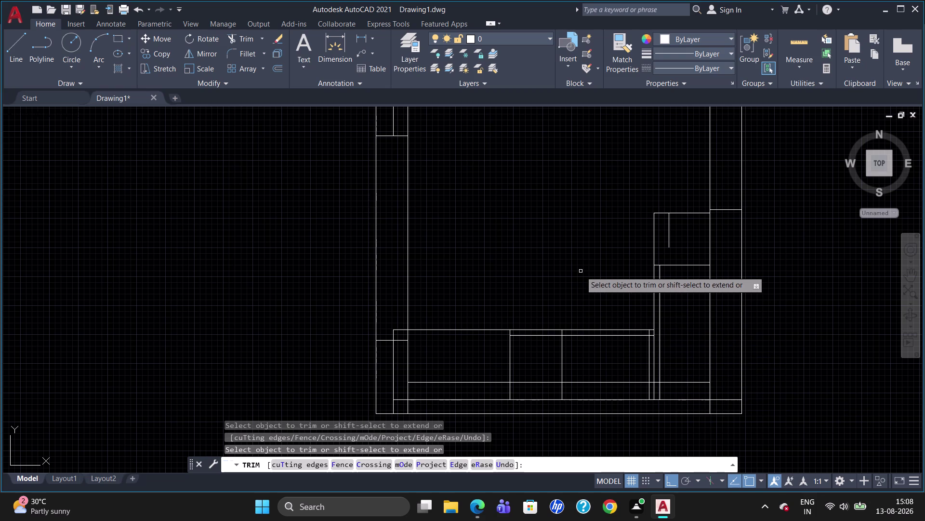
key(Escape)
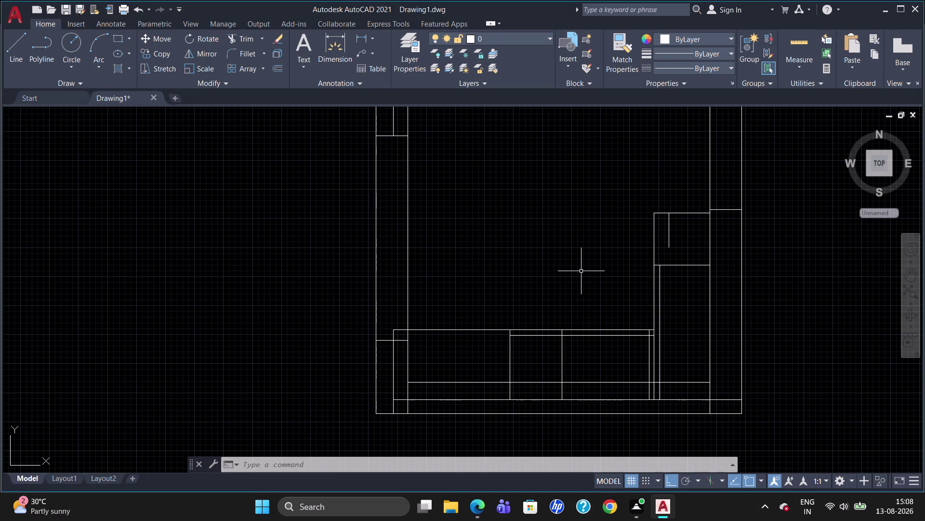
Draw a 350-unit vertical line up from the lower divider.
key(l)
key(Return)
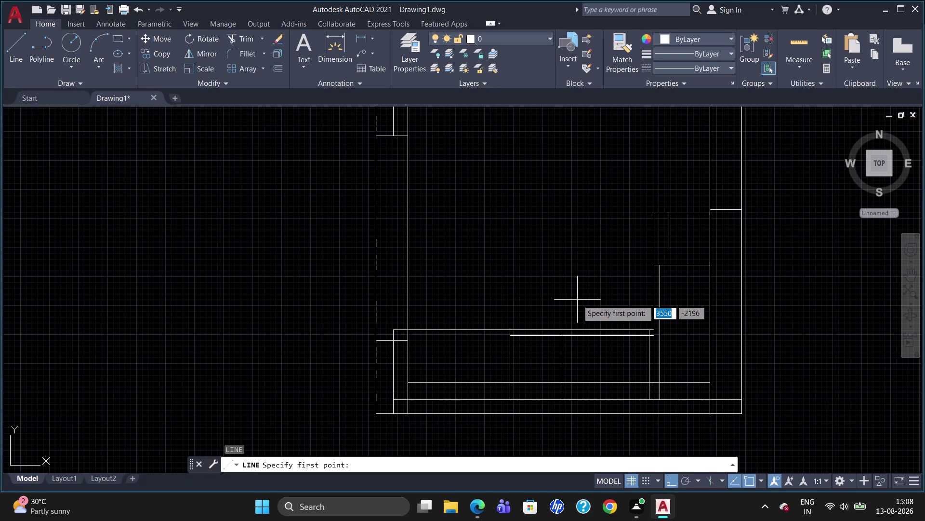
click(564, 397)
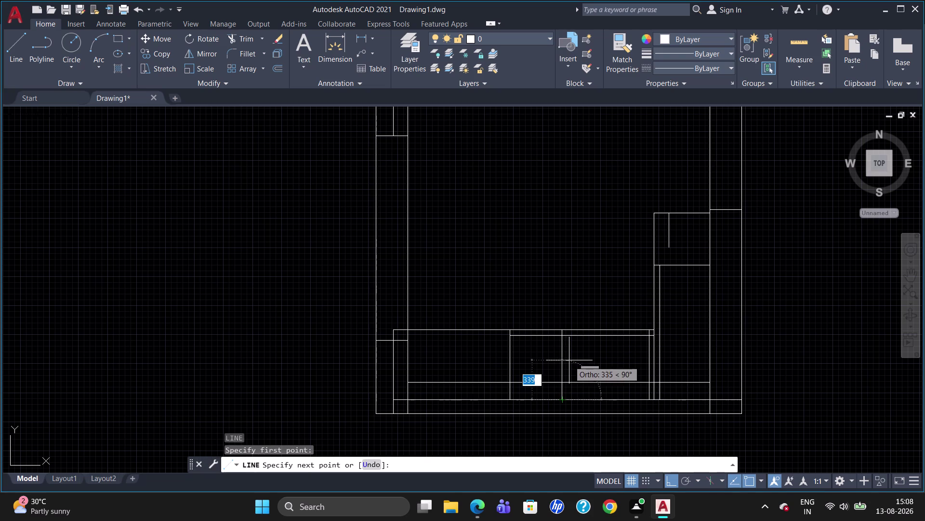
text(35)
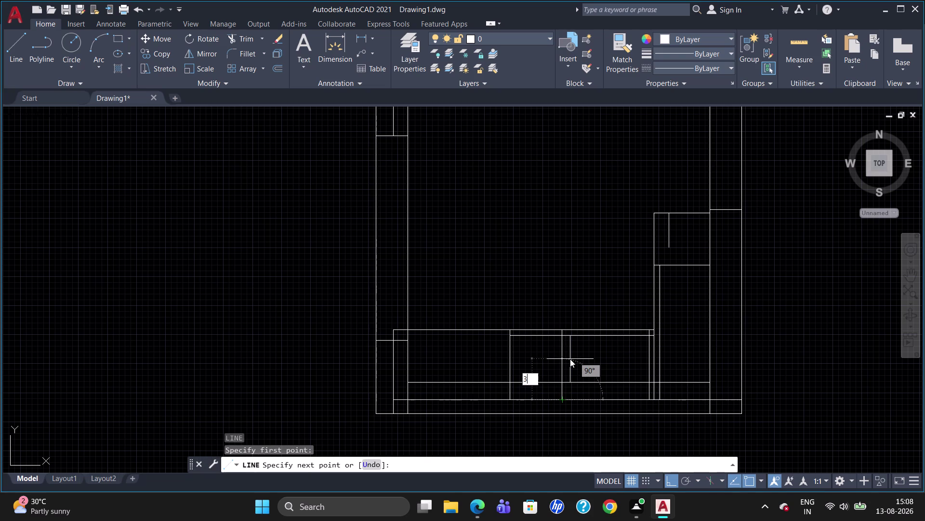
text(0)
key(Return)
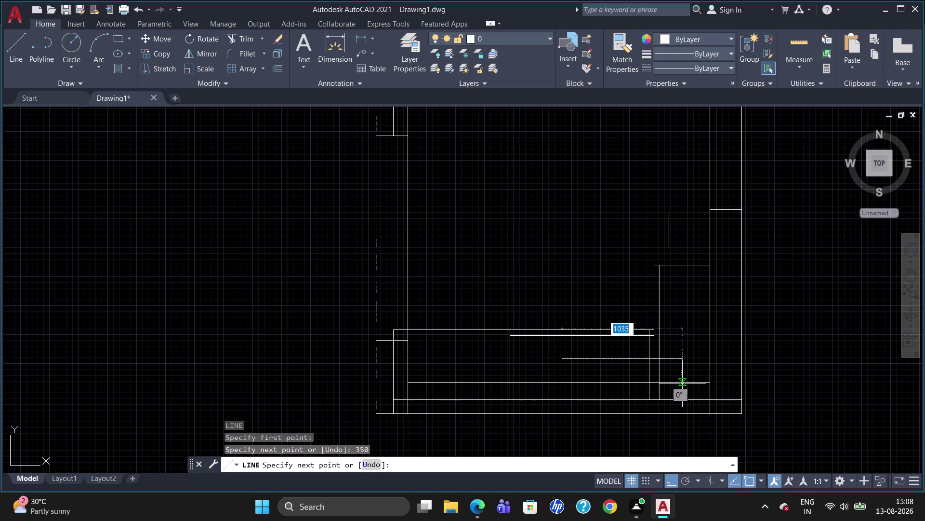
click(684, 384)
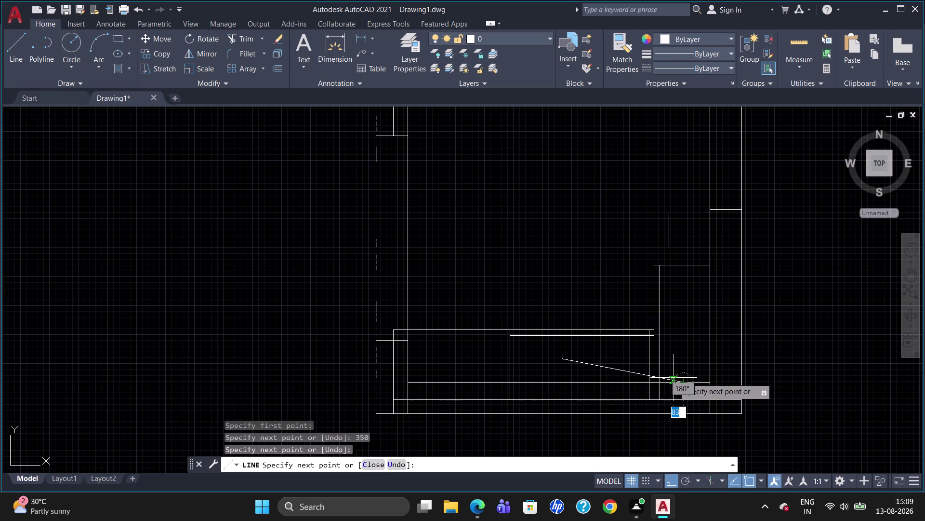
key(Escape)
Erase the stray sloping line and select the short vertical line.
click(621, 369)
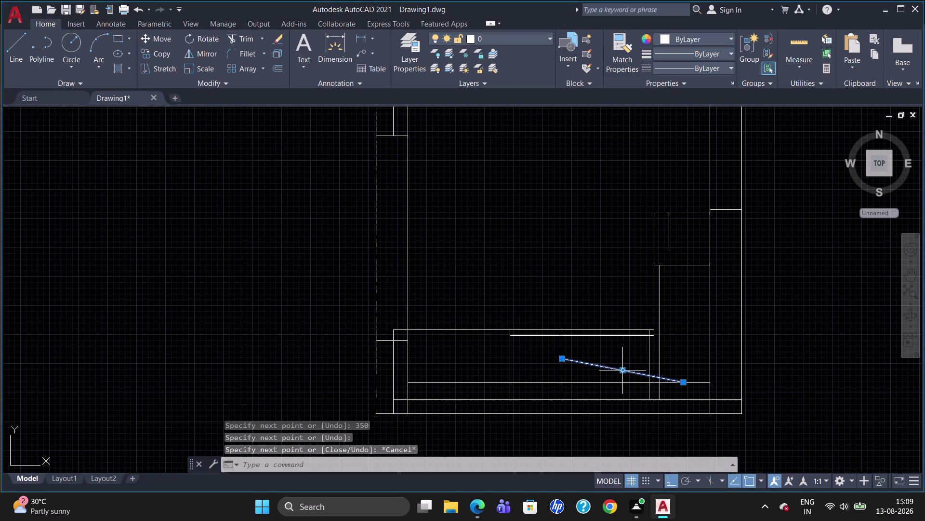
key(Delete)
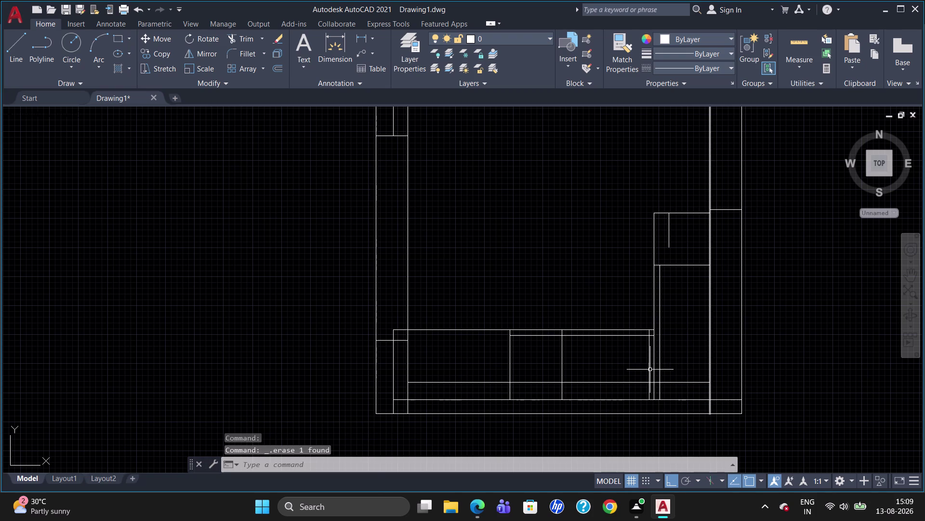
click(562, 375)
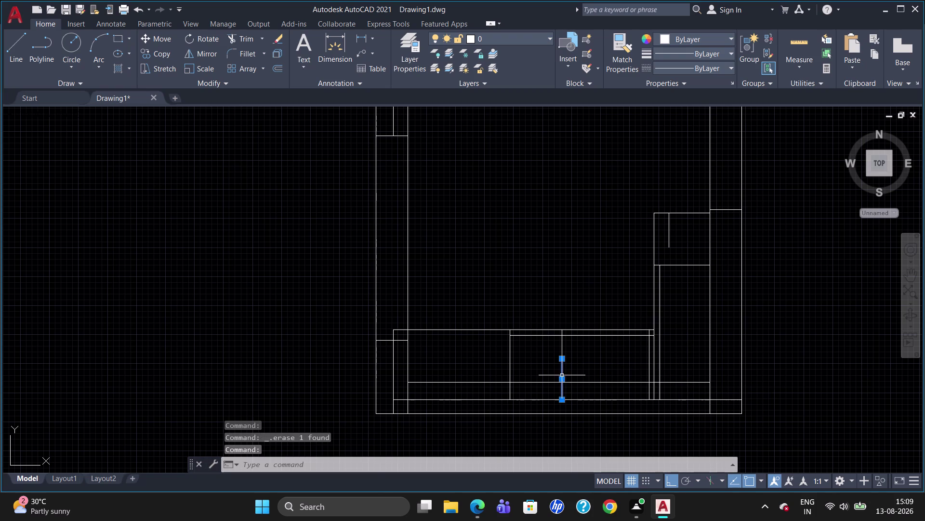
Delete the selected short line and draw a 350-unit line from the lower divider.
key(Delete)
key(l)
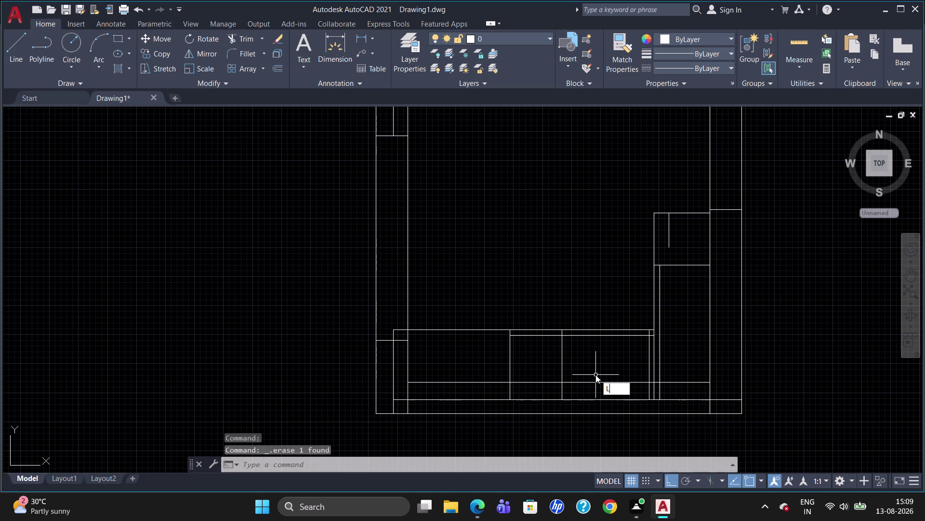
key(Return)
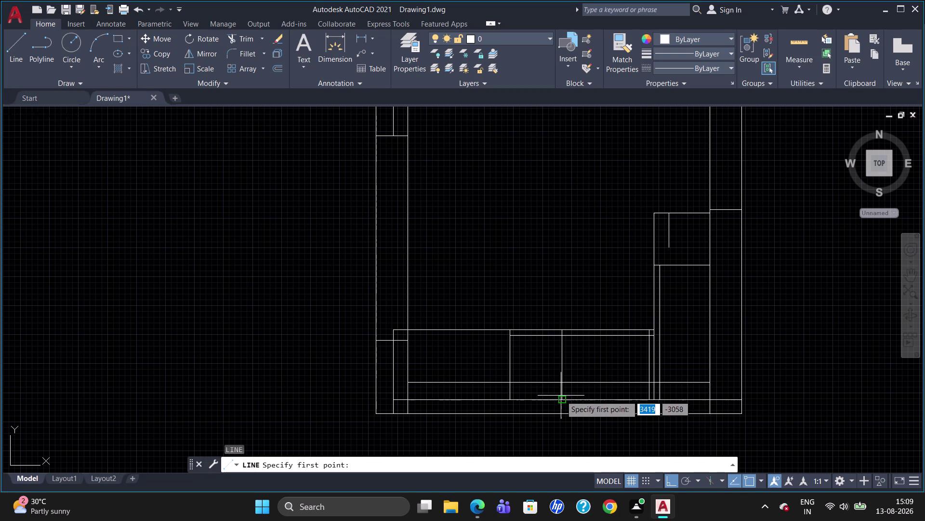
click(562, 399)
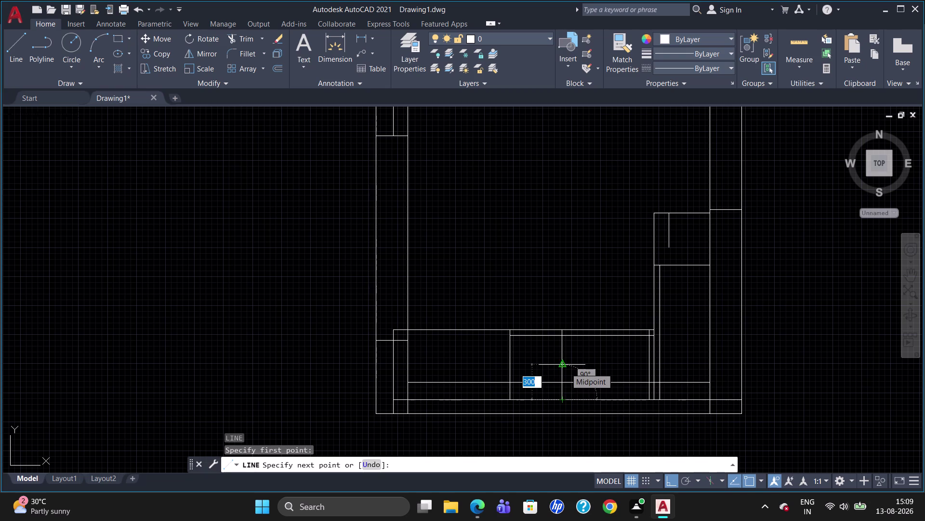
key(3)
text(50)
key(Return)
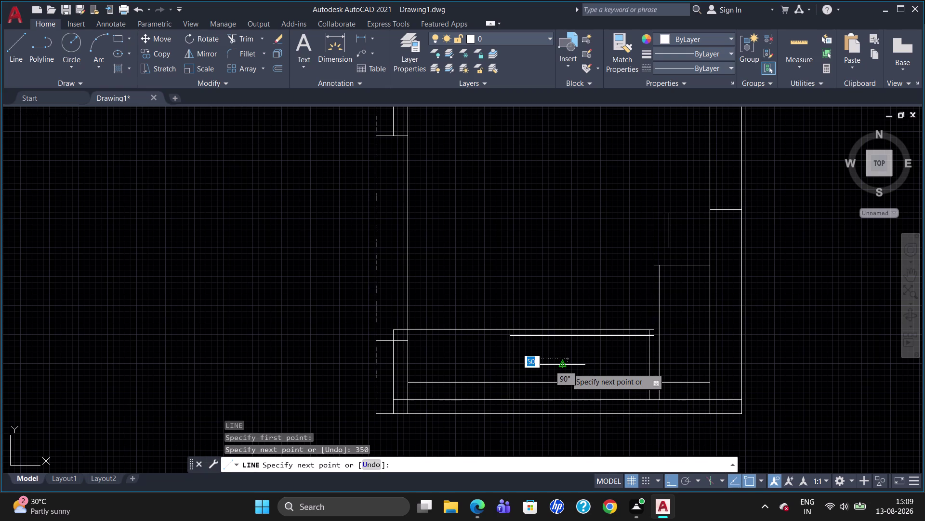
click(678, 355)
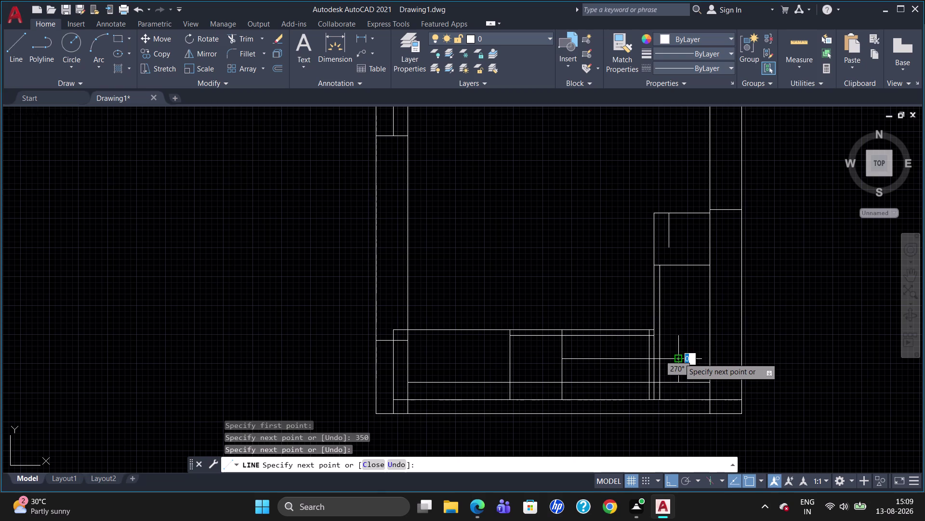
key(Escape)
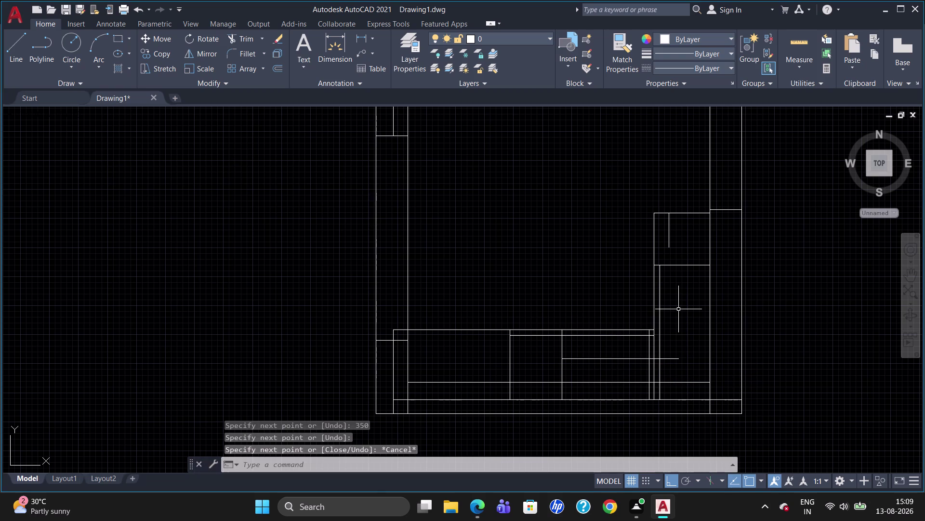
Try extending the short horizontal line to a picked boundary edge.
text(EX)
key(Return)
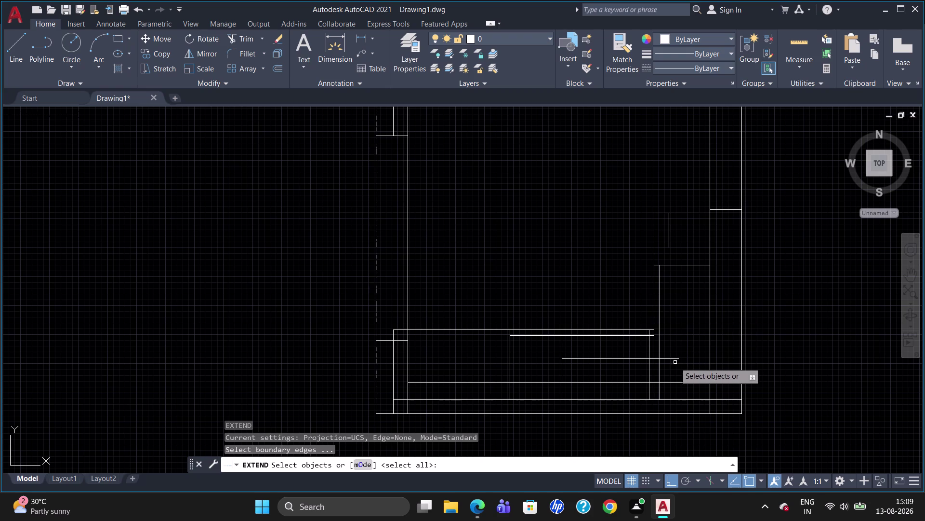
click(675, 358)
key(Return)
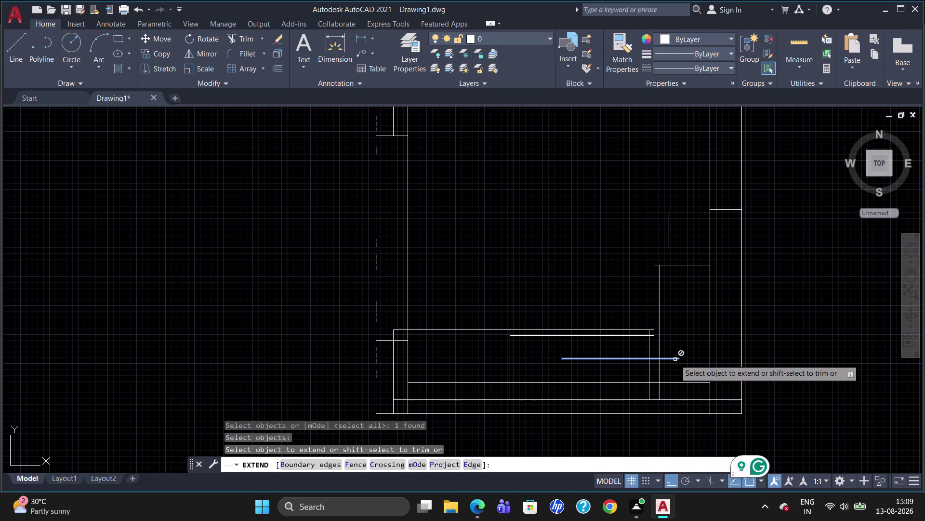
key(Return)
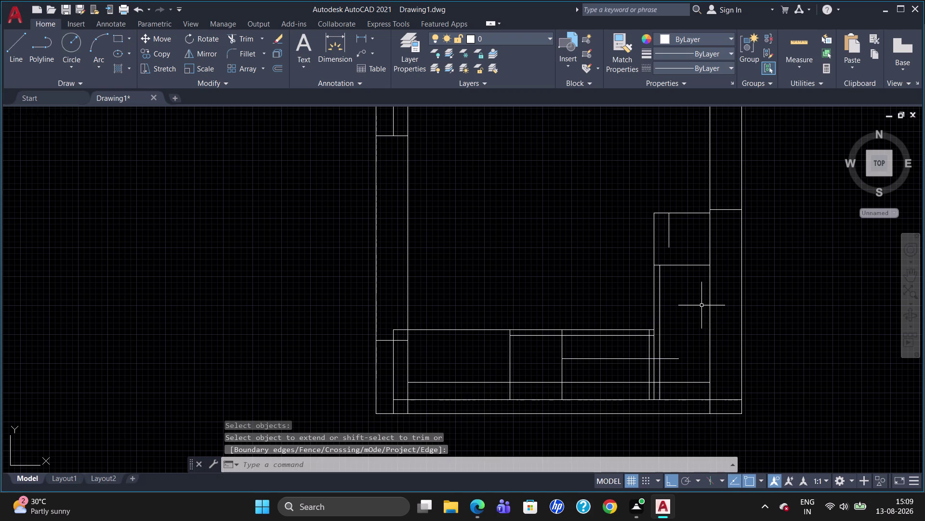
key(Escape)
text(EX)
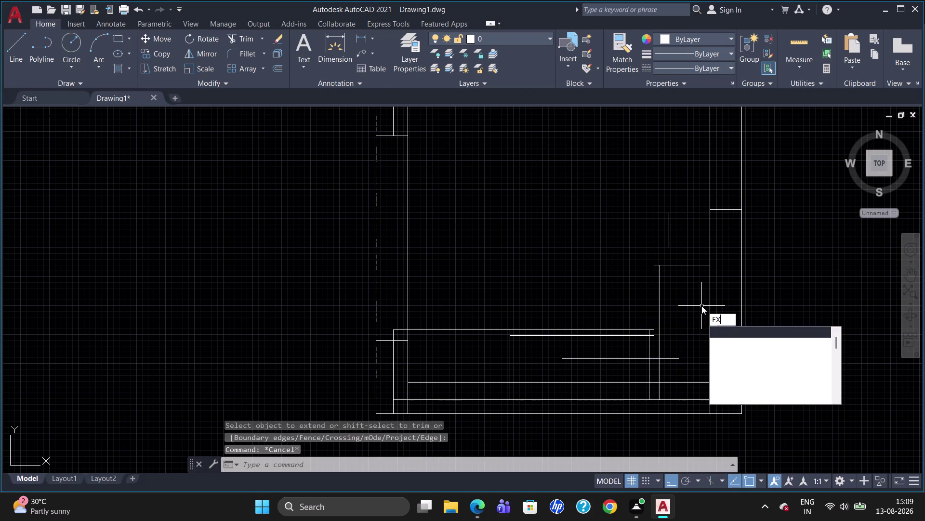
key(Return)
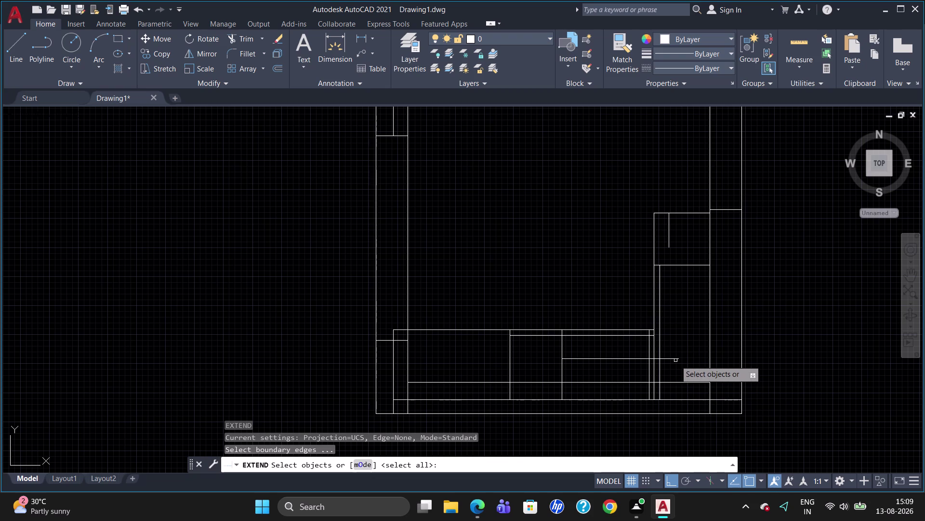
click(675, 359)
key(Return)
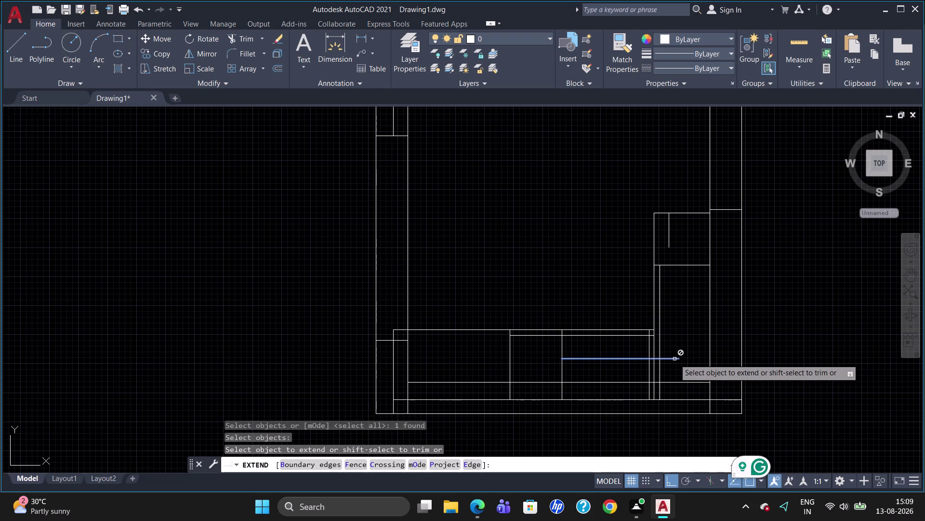
click(670, 229)
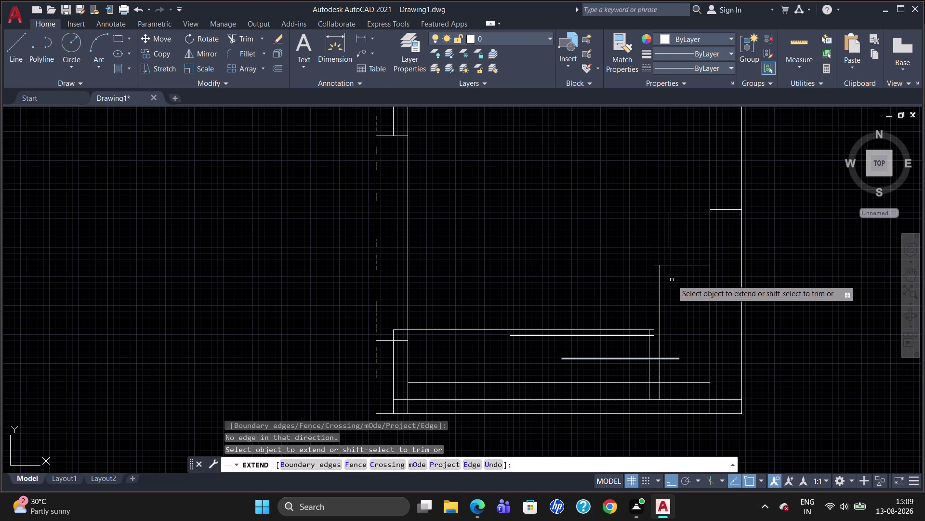
Retry the extend using the short upper vertical line as boundary, without success.
text(EX)
key(Return)
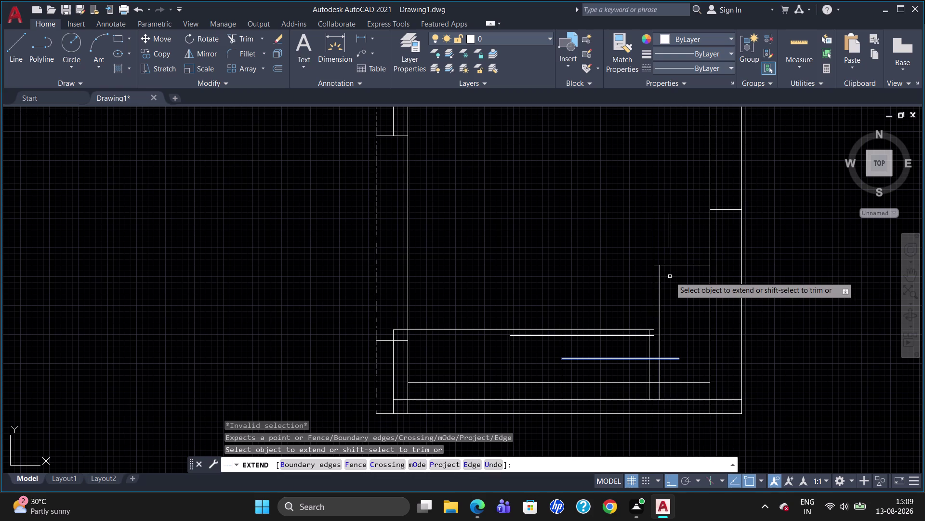
key(Escape)
text(EX)
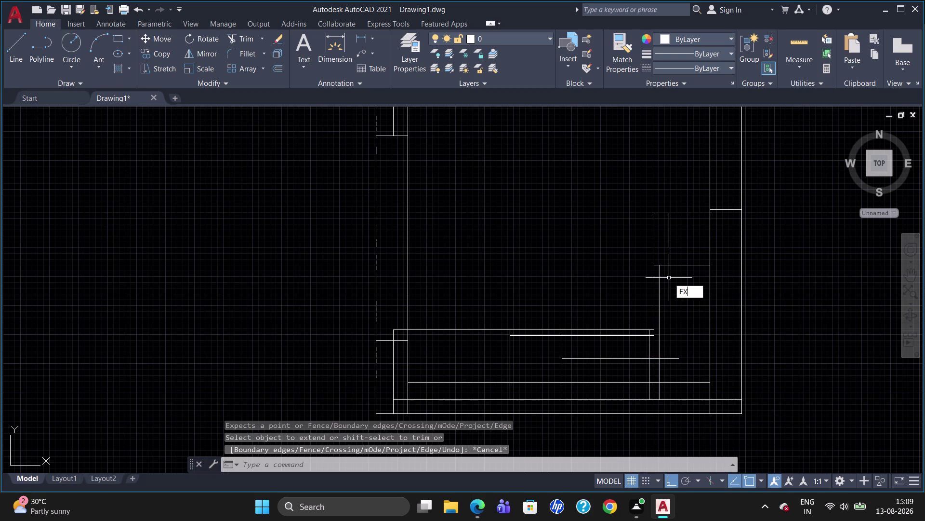
key(Return)
click(669, 239)
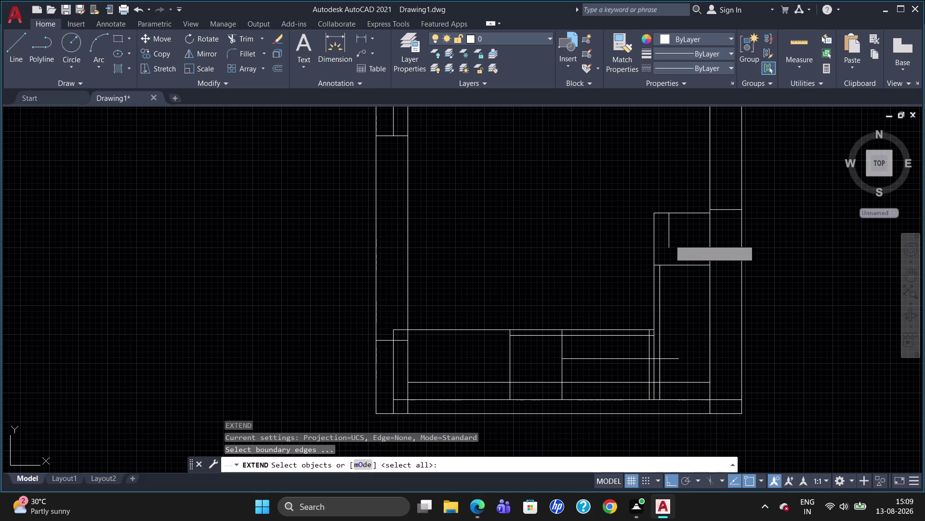
key(Return)
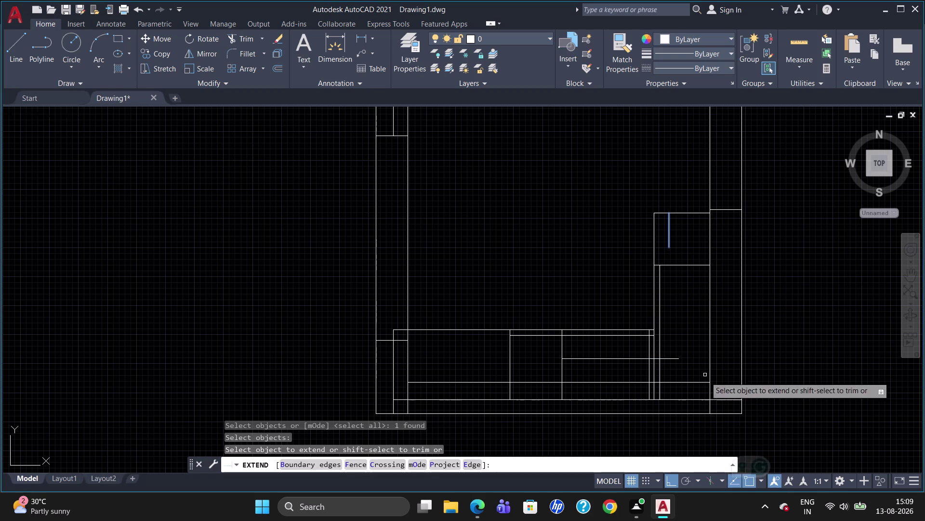
click(672, 360)
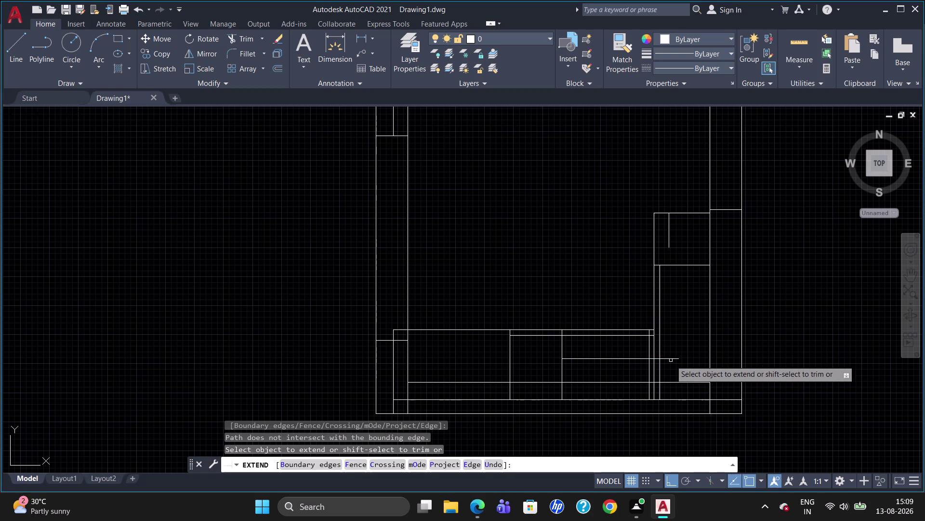
key(Escape)
key(l)
key(Return)
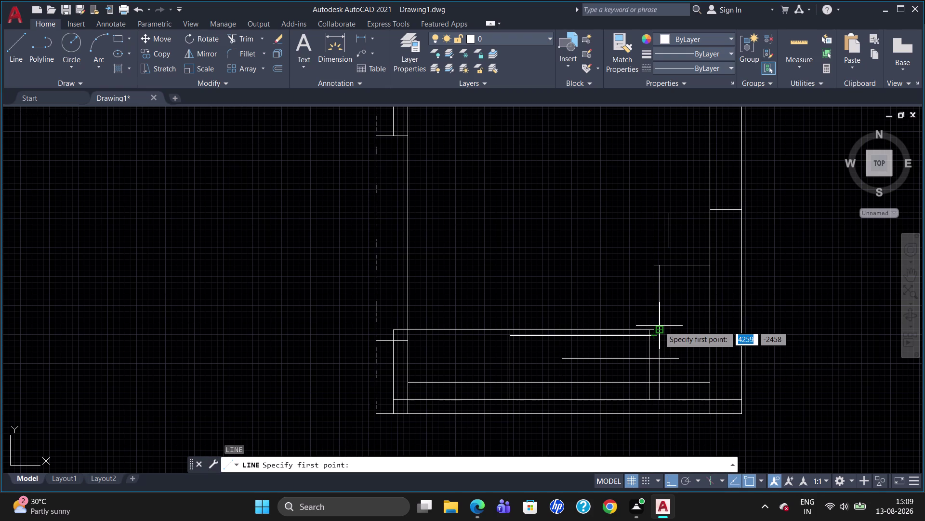
Draw a vertical line beside the inner right edge down to the bottom band.
click(670, 249)
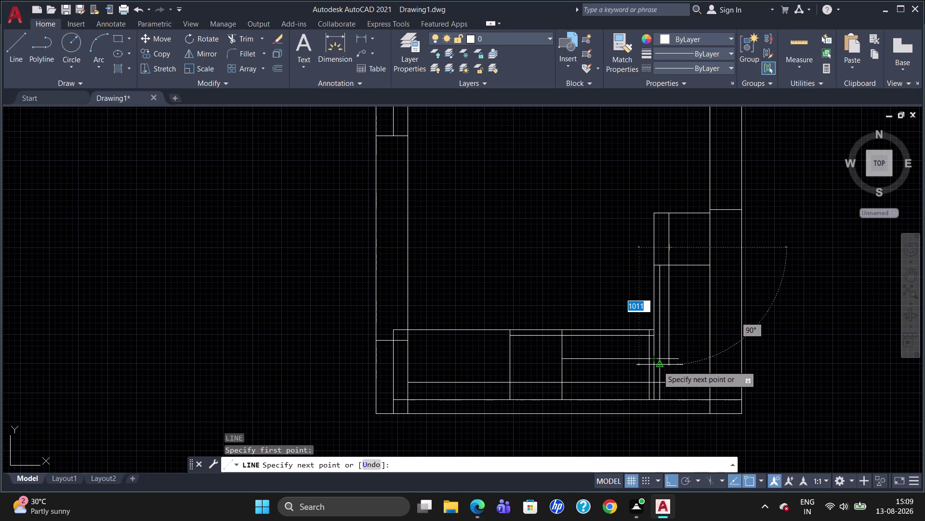
click(668, 373)
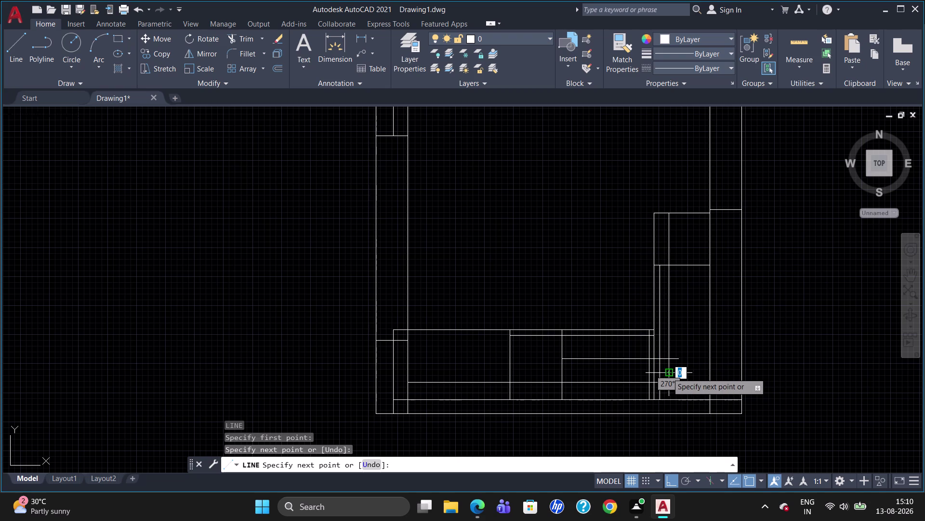
key(Escape)
Trim the overhanging line ends near the lower compartment's short horizontal line.
text(TR)
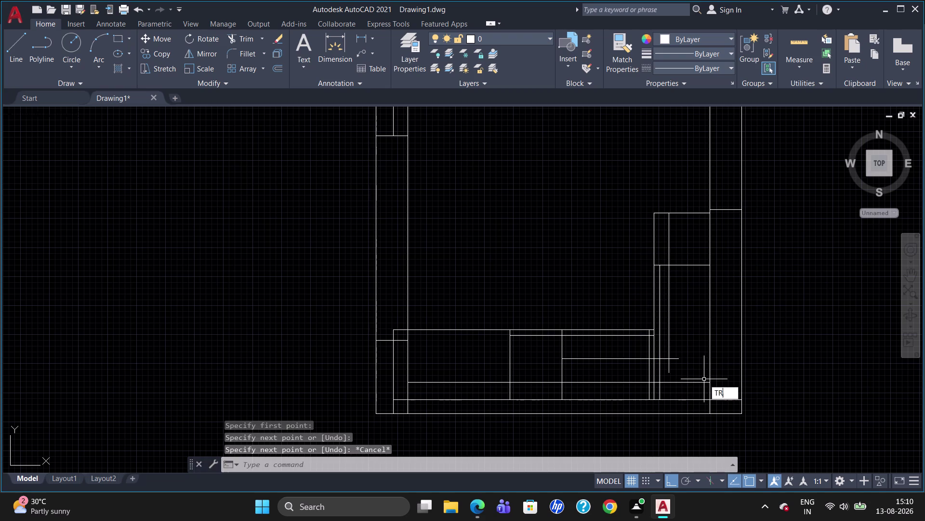
key(Return)
key(Return)
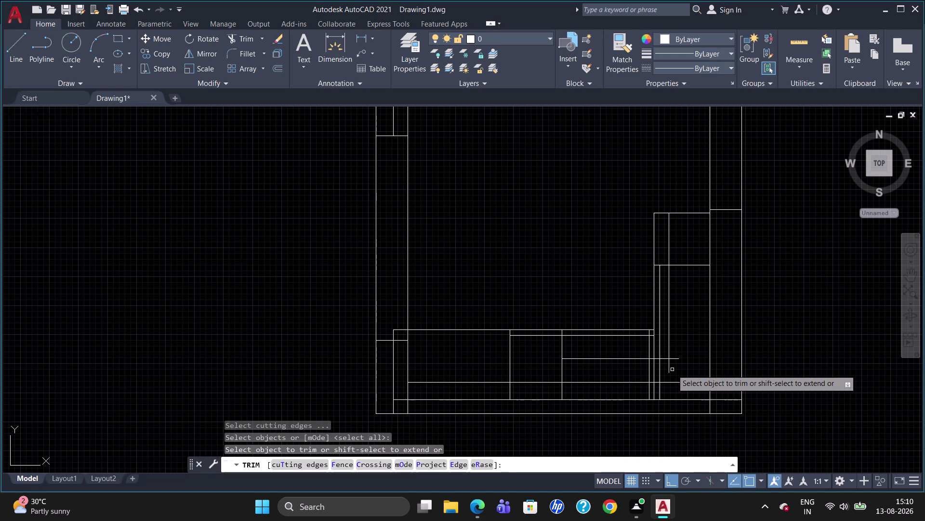
click(670, 367)
click(674, 356)
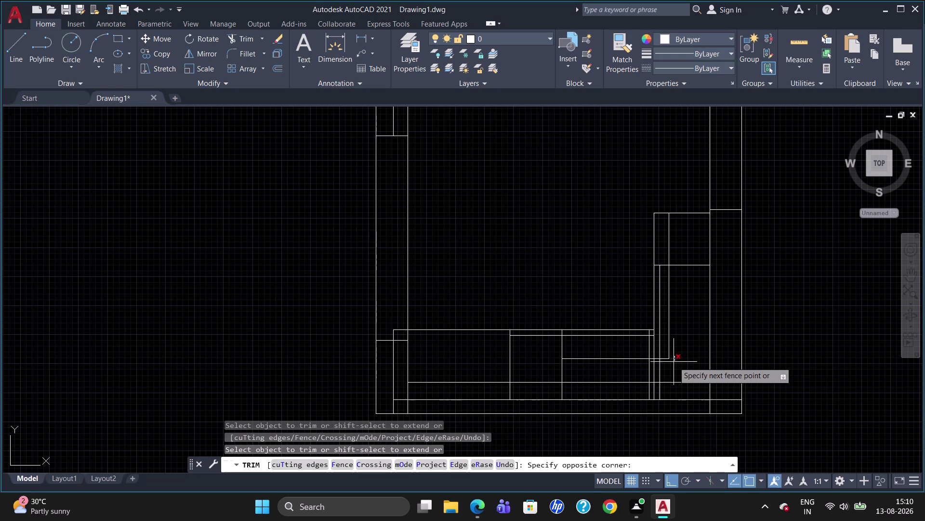
click(674, 361)
key(Escape)
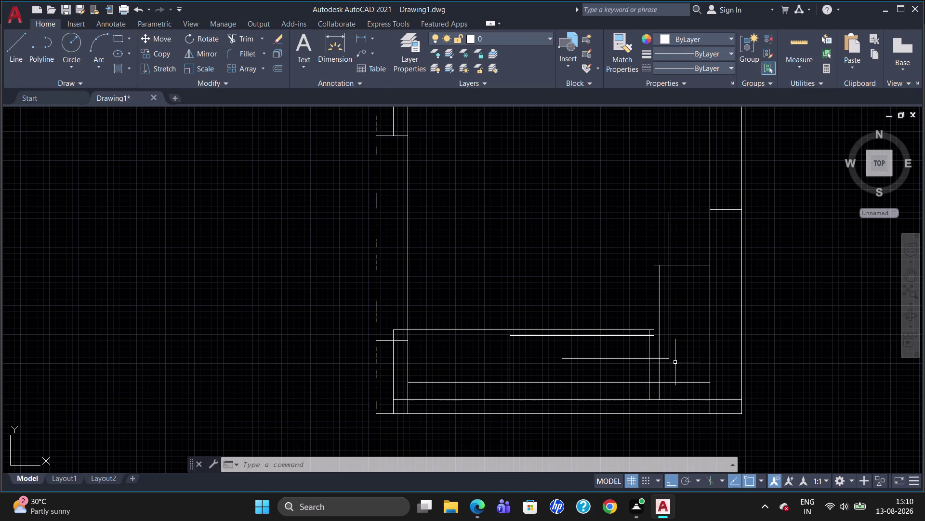
Draw a line from the upper step corner, with a 155 segment, toward the bottom band.
key(l)
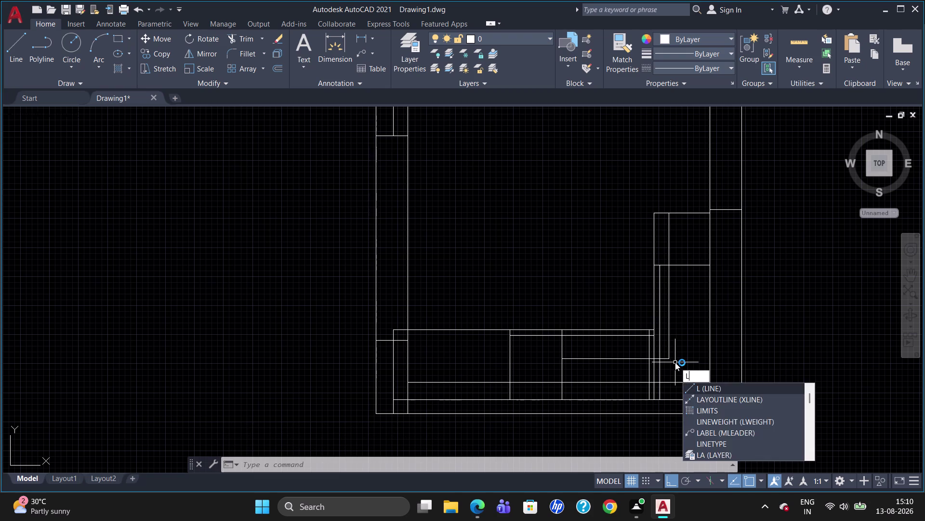
key(Return)
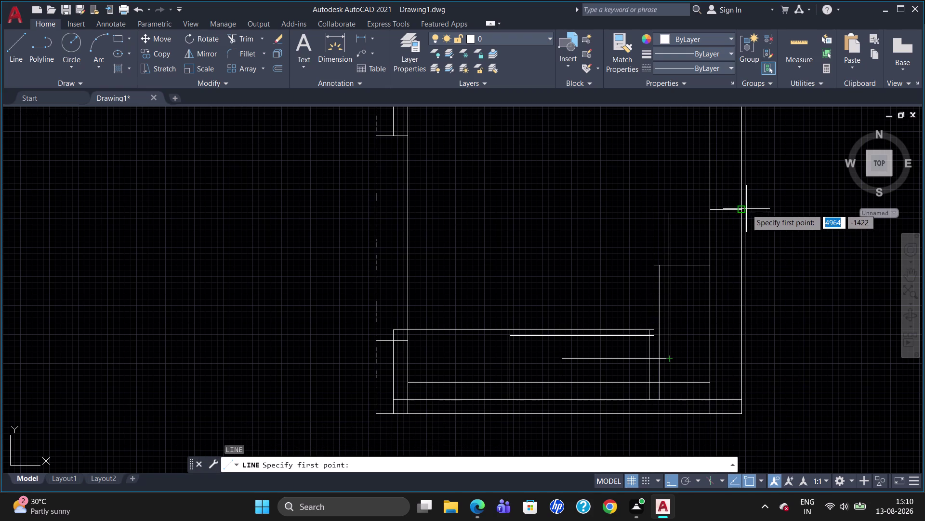
click(742, 209)
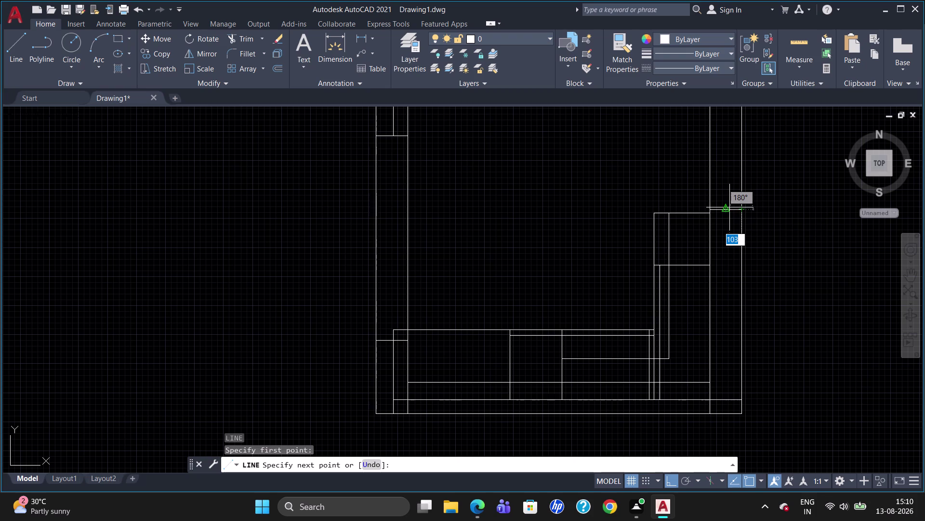
text(155)
key(Return)
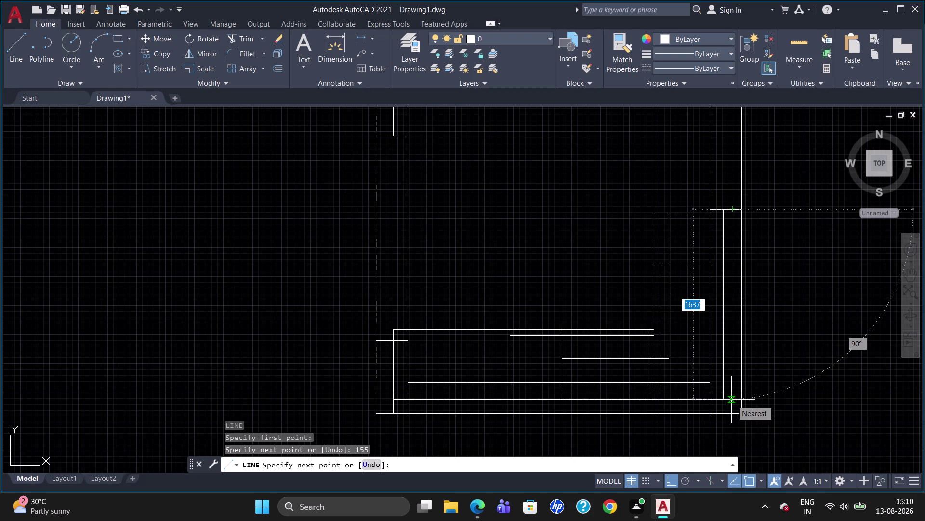
click(732, 400)
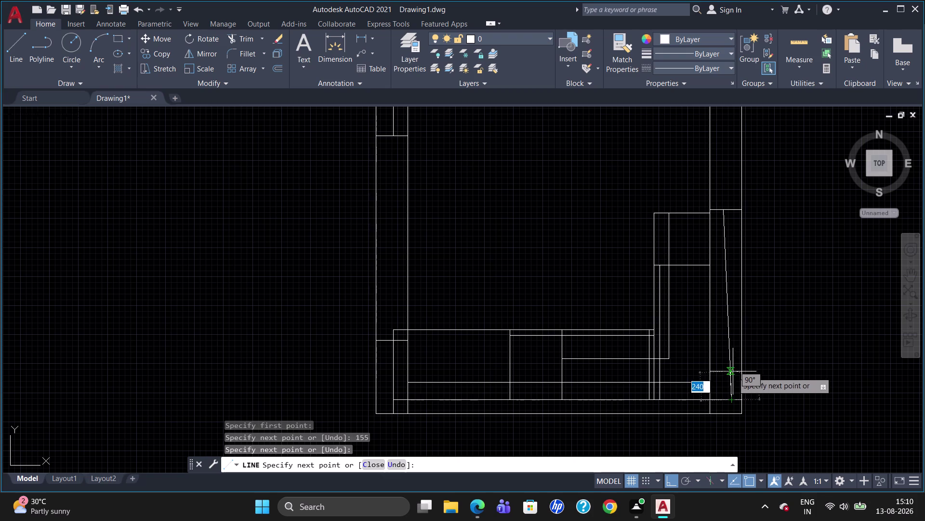
click(731, 370)
click(731, 370)
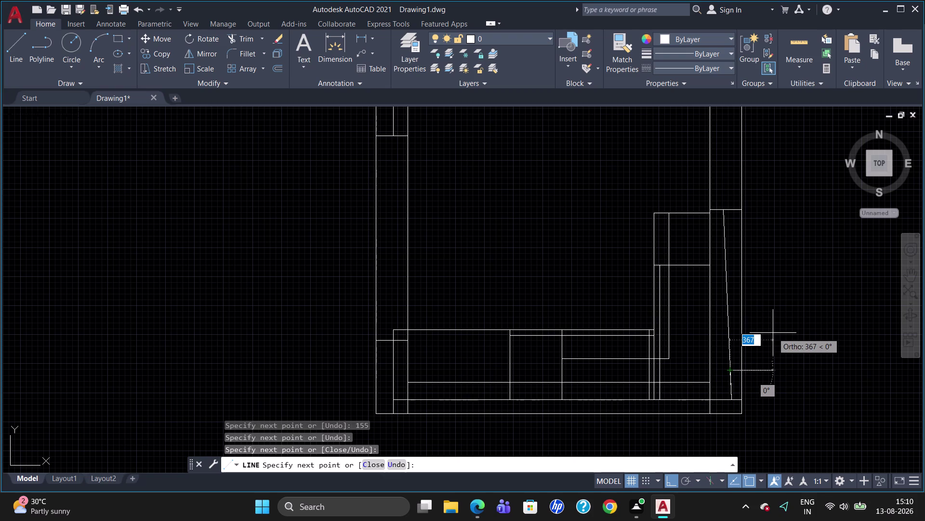
key(Escape)
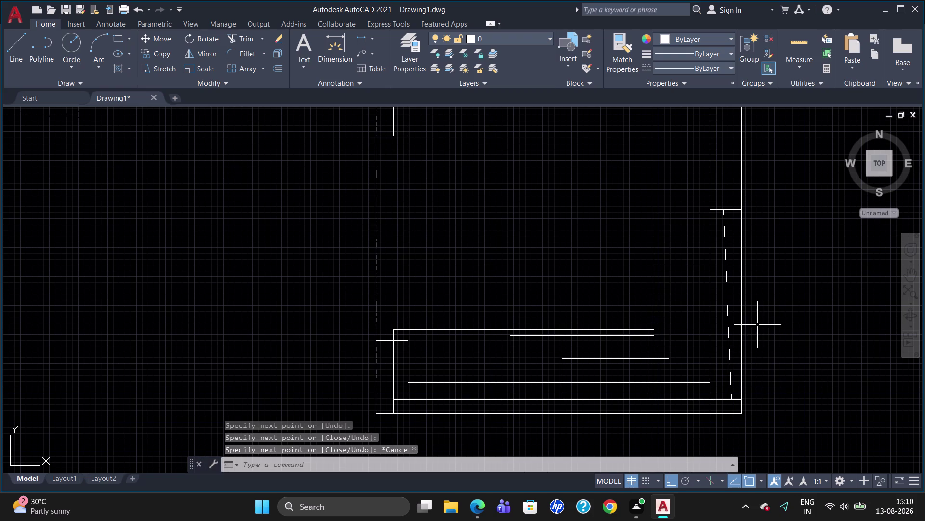
Erase the slanted line, the leftover short vertical piece and the right-step horizontal line.
click(729, 295)
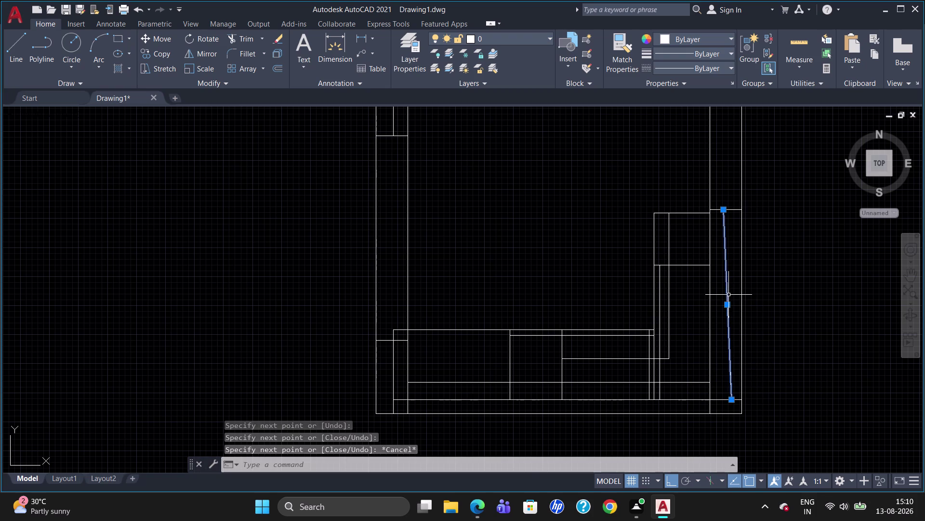
key(Delete)
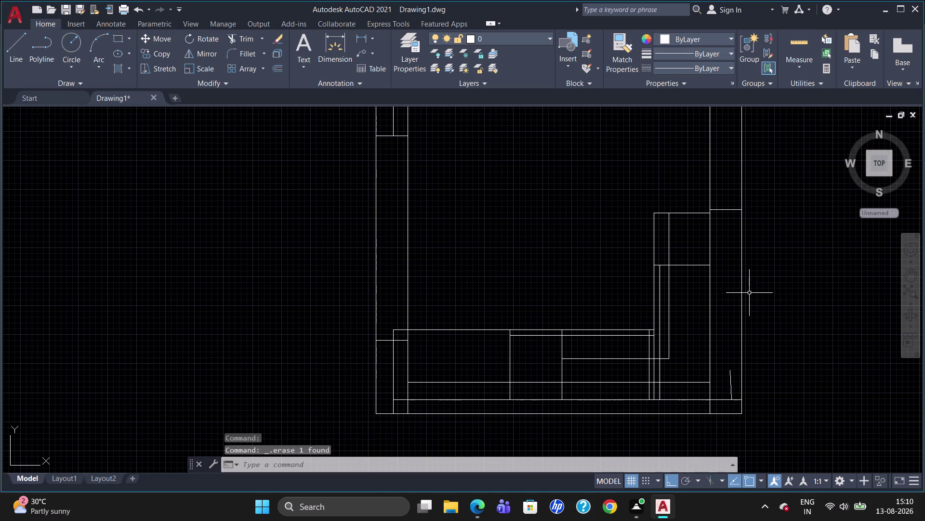
click(731, 385)
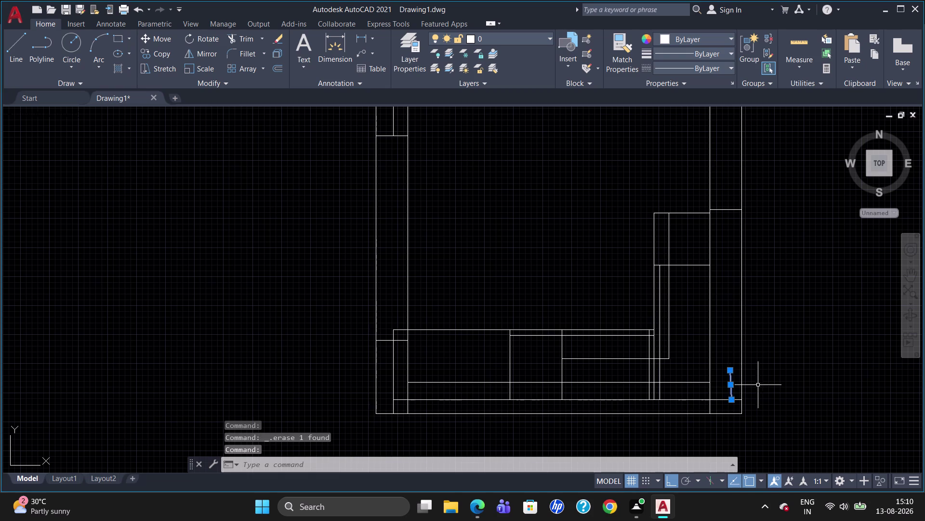
key(Delete)
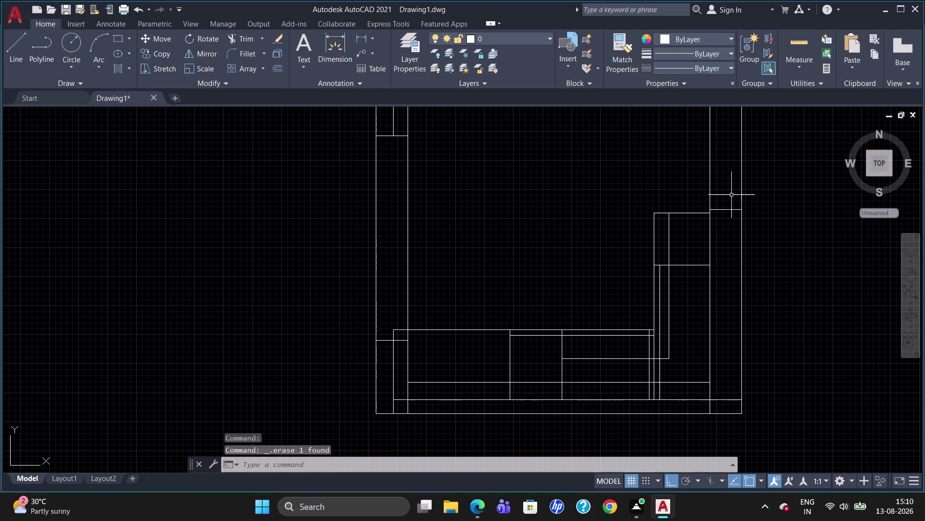
click(731, 209)
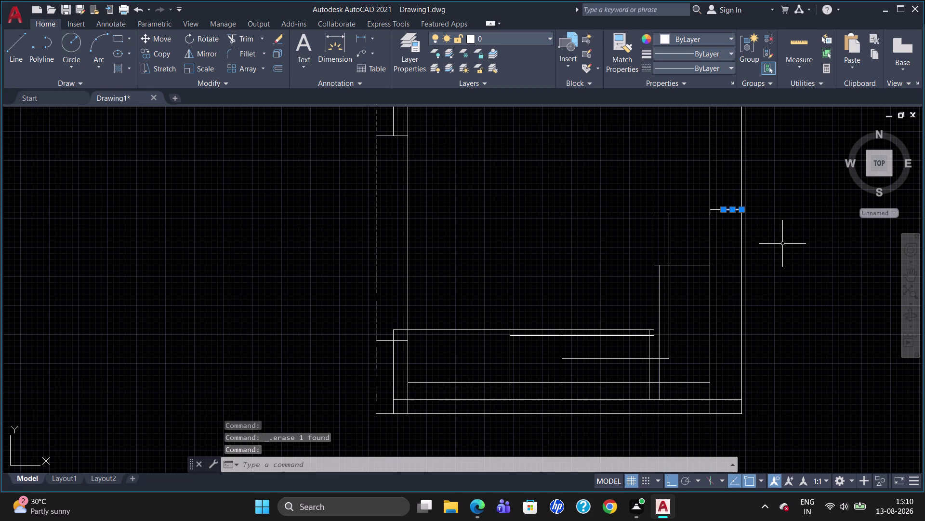
key(Delete)
Draw a 155-unit line left from the right step corner, then a vertical line to the bottom frame.
key(l)
key(Return)
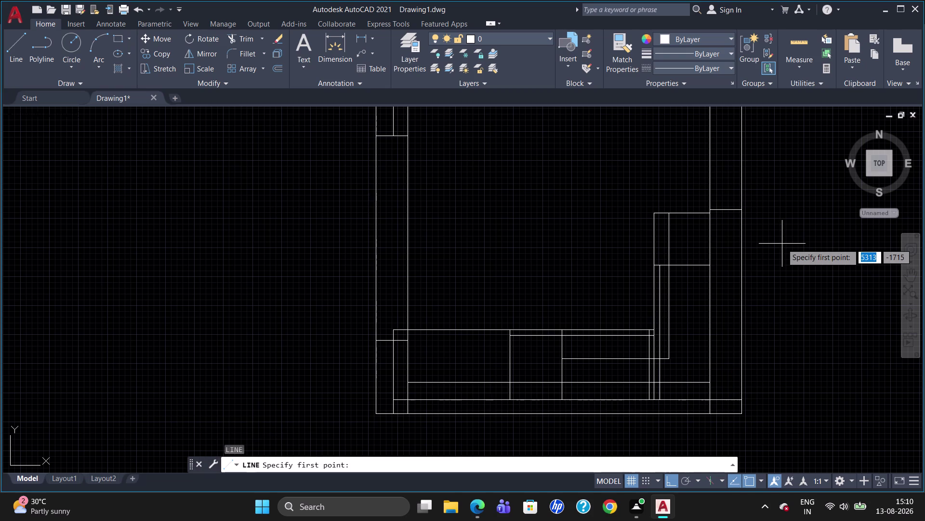
click(741, 212)
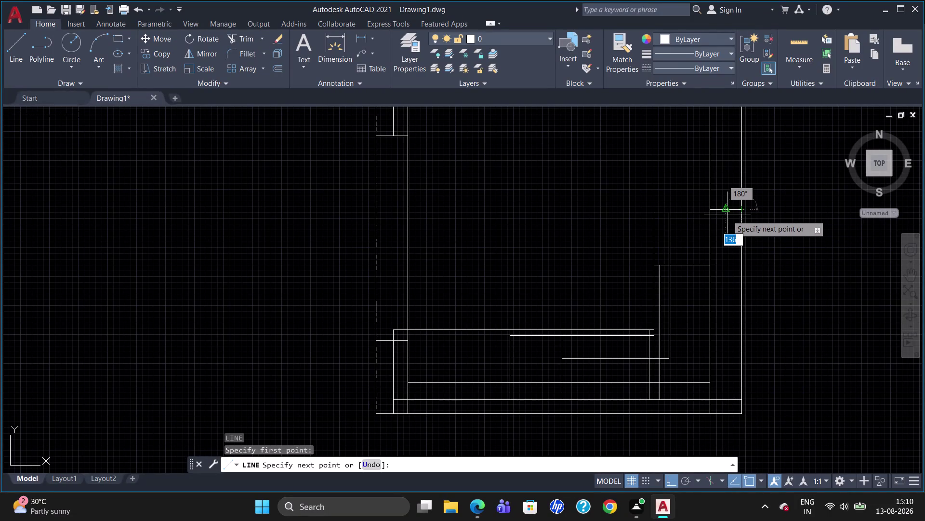
text(155)
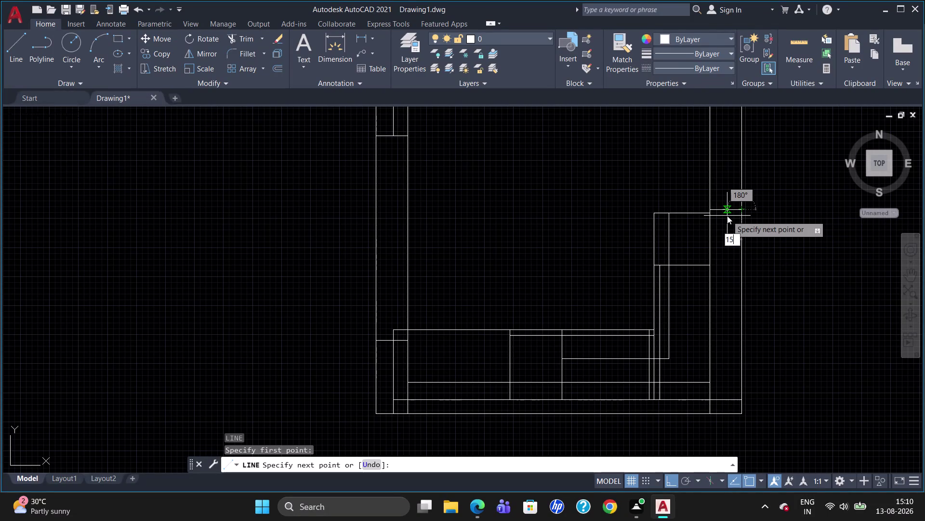
key(Return)
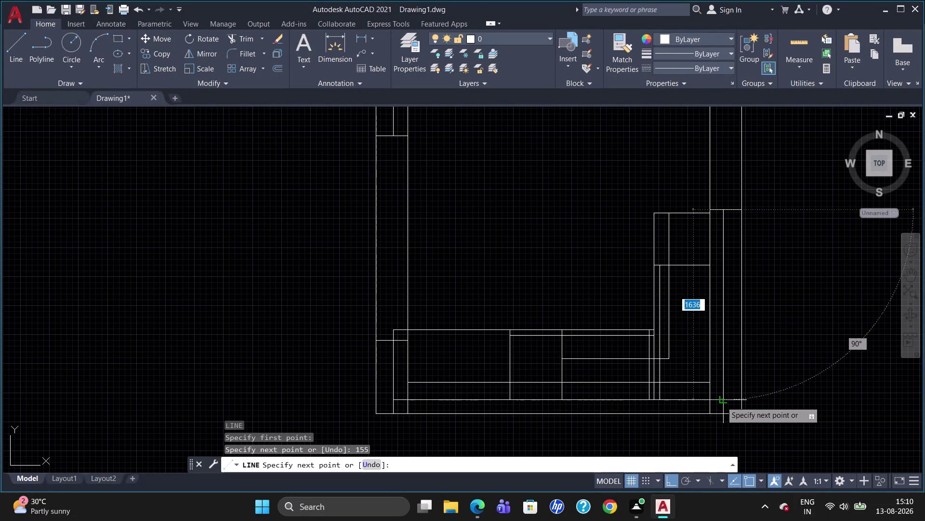
click(726, 399)
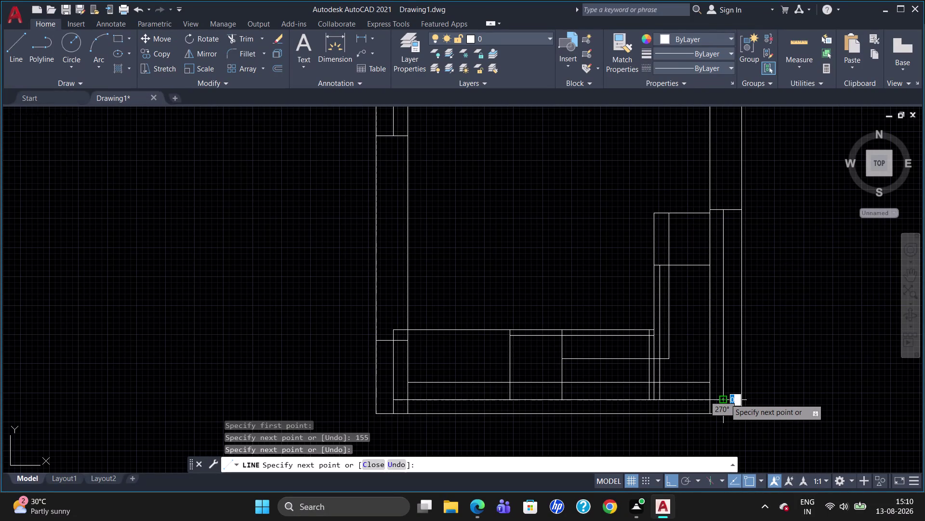
key(Escape)
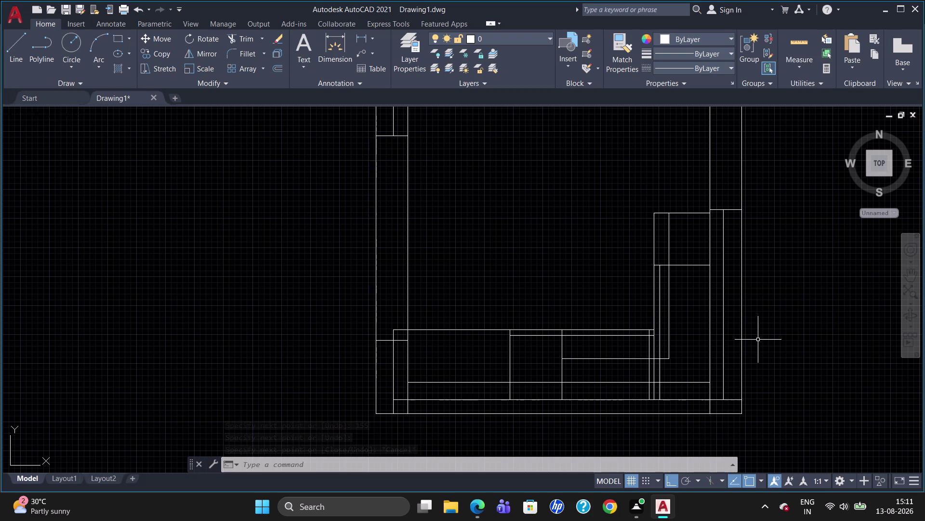
Start the notch with a 155-unit line left from the upper right inner corner.
scroll(down, 3)
scroll(up, 3)
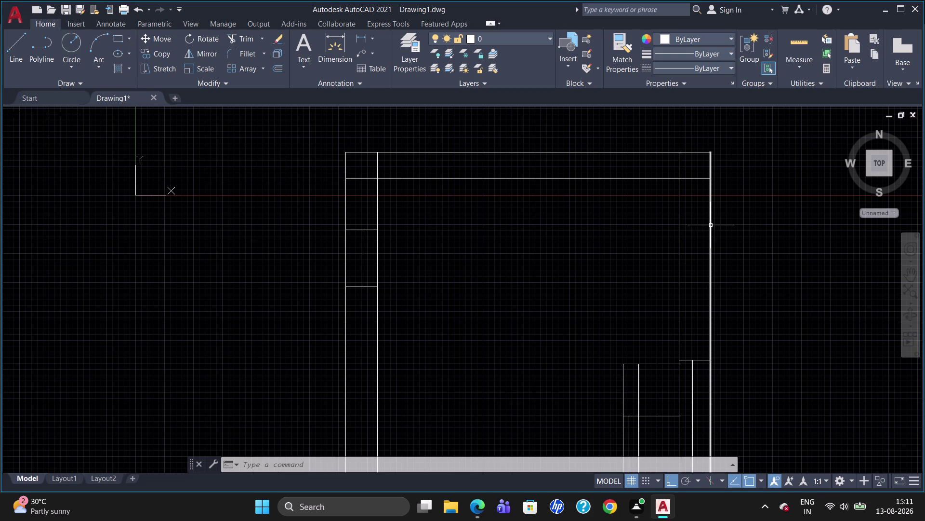
key(l)
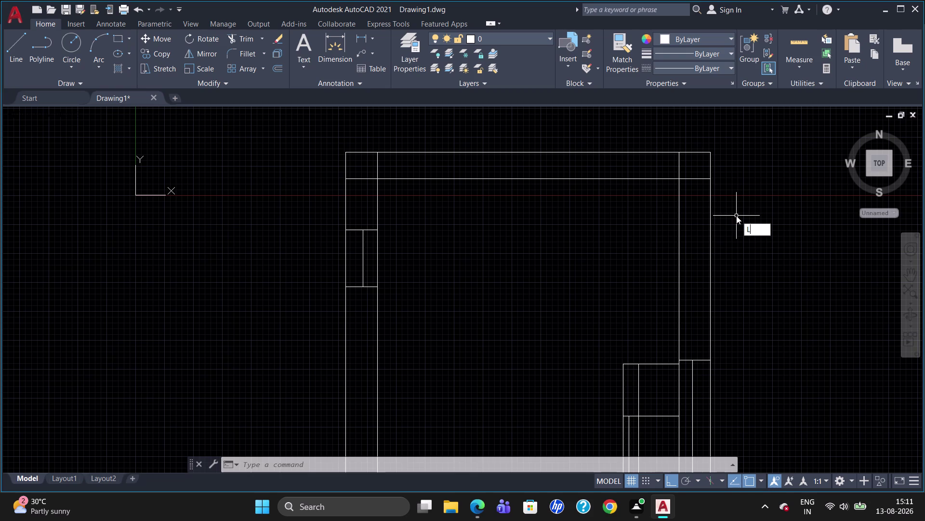
key(Return)
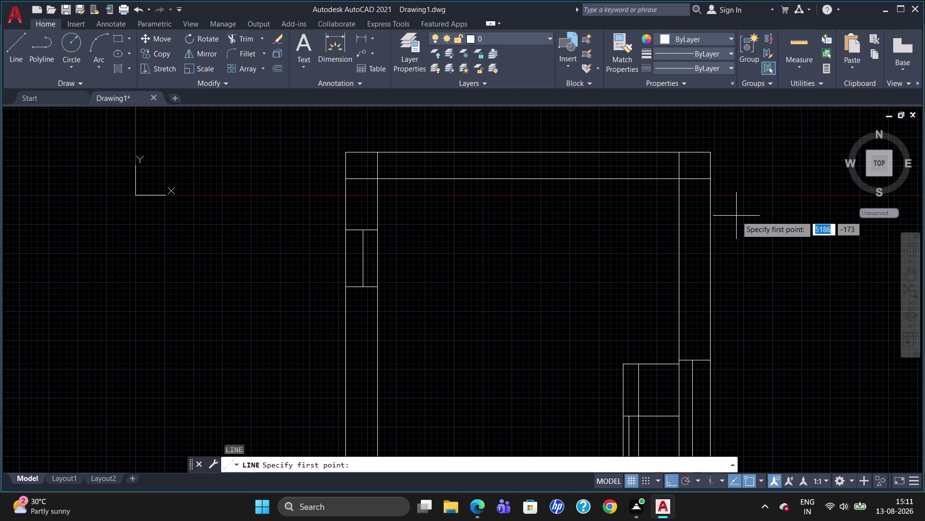
click(711, 181)
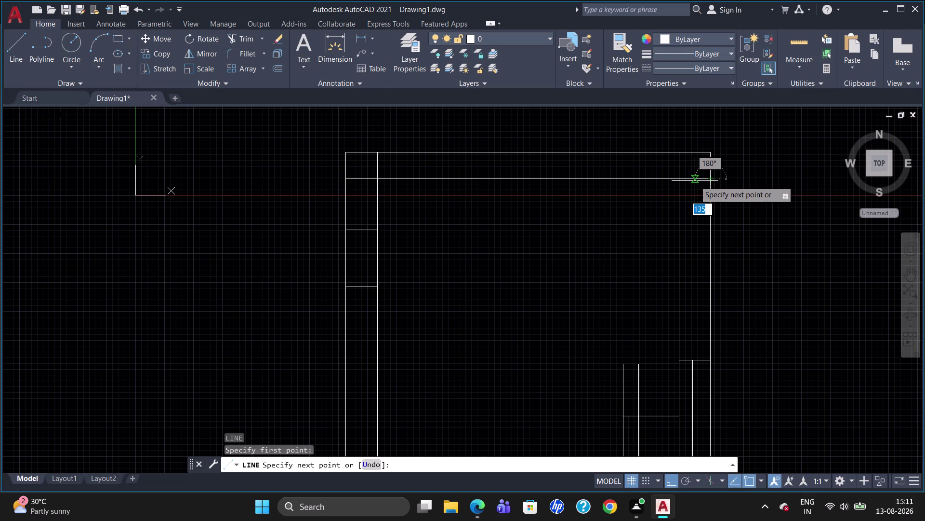
key(1)
text(5)
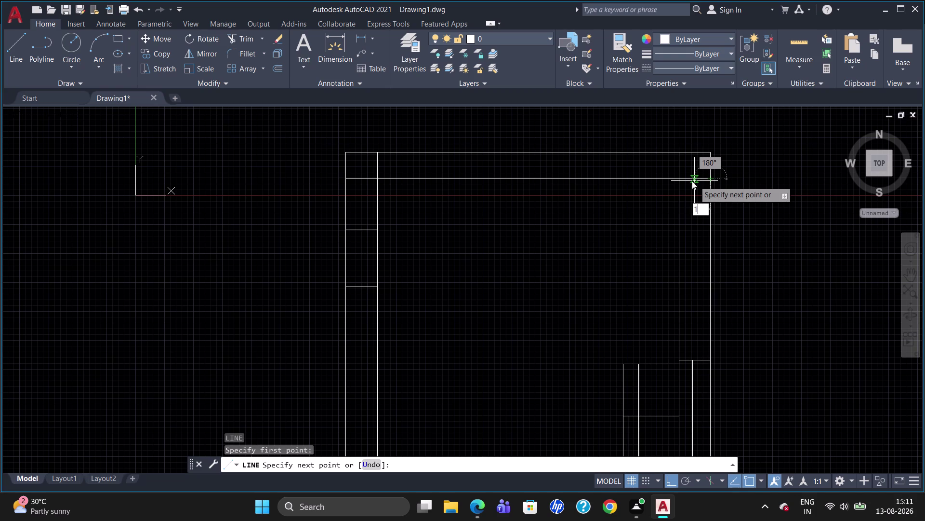
text(5)
key(Return)
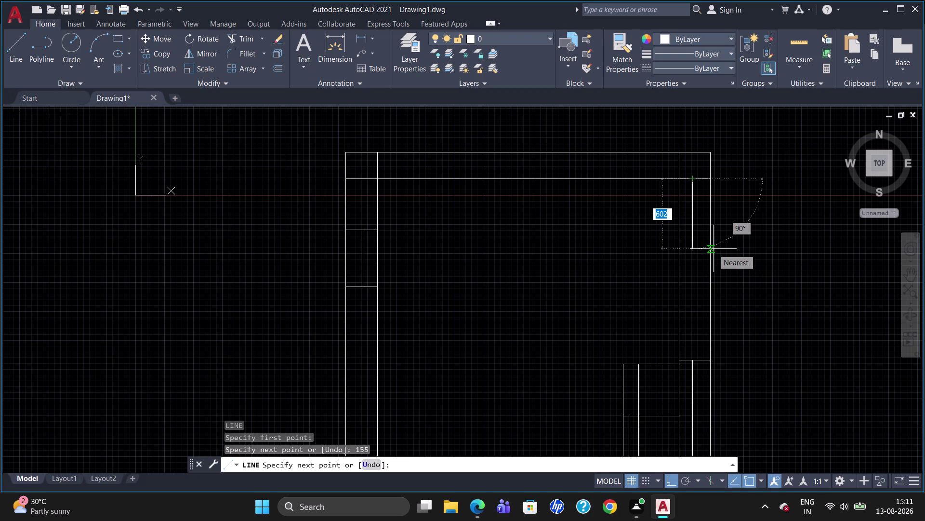
Continue the notch 720 units down, then right past the outer frame edge.
text(72)
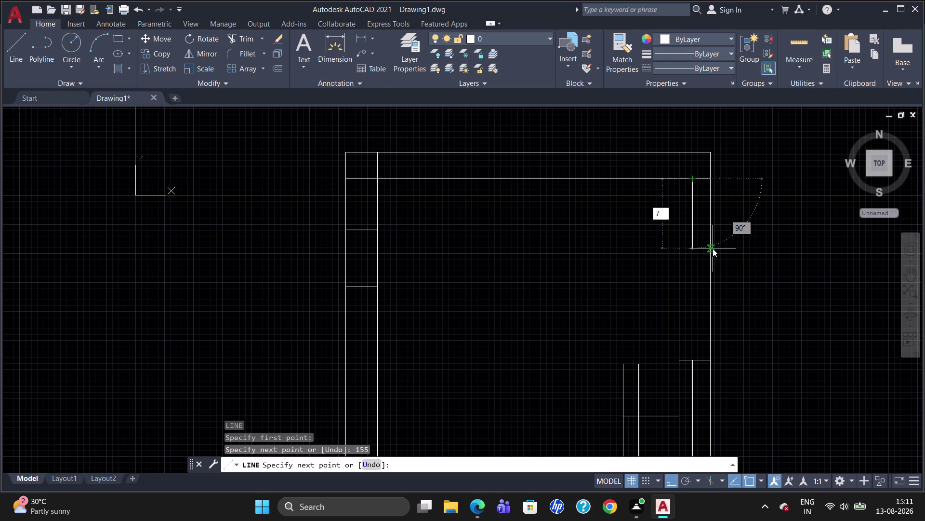
text(0)
key(Return)
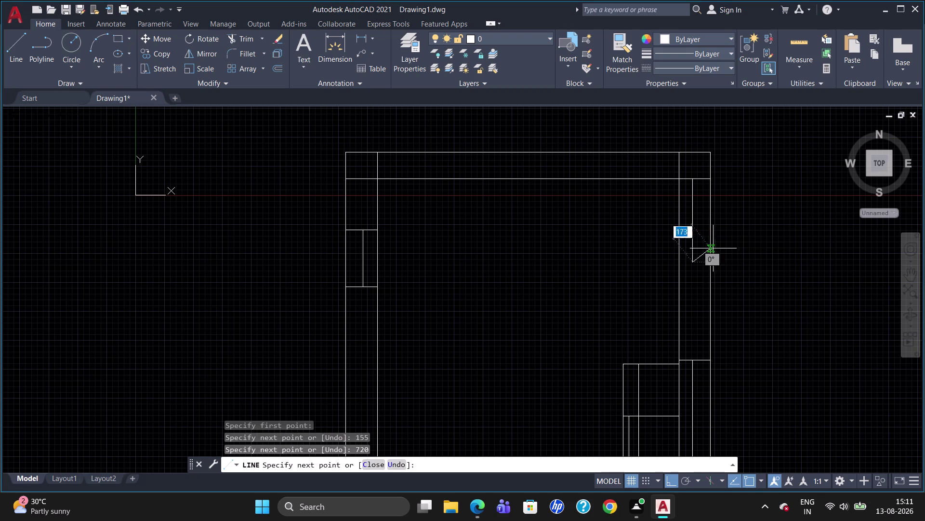
click(728, 250)
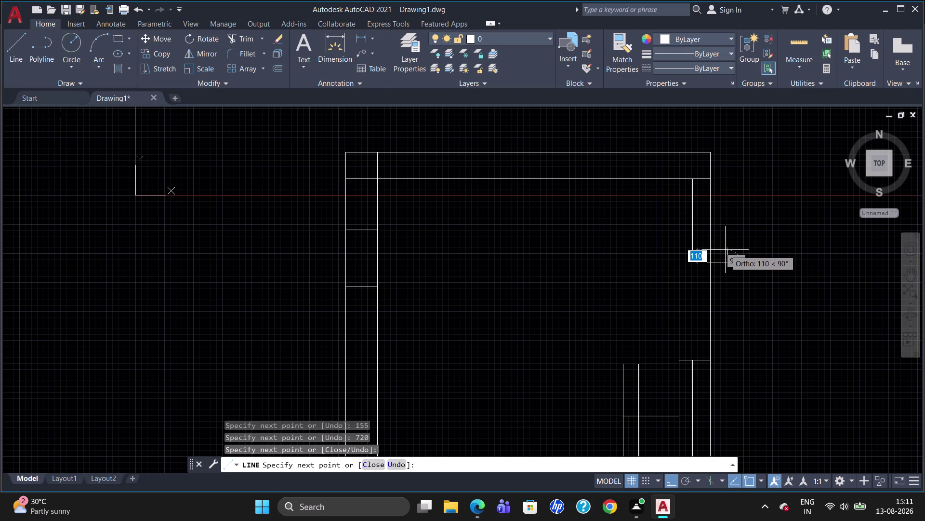
key(Escape)
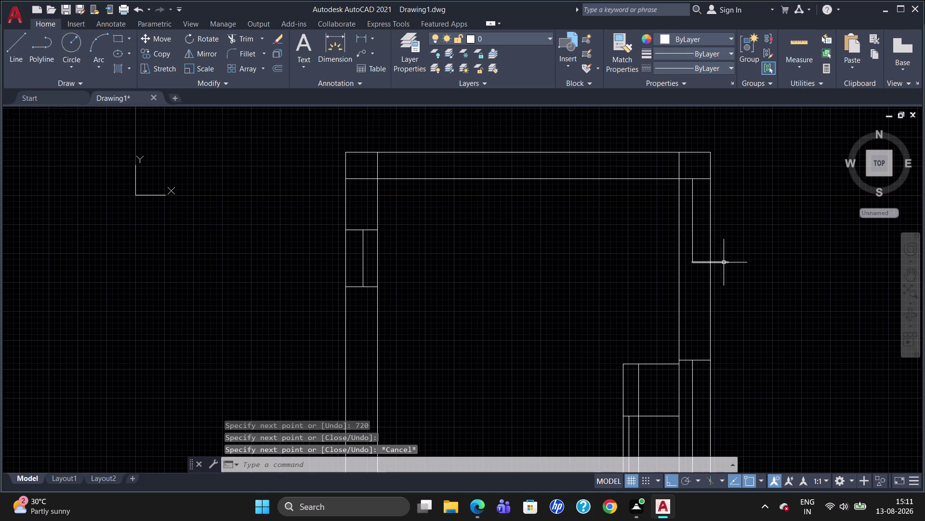
Start TRIM with all objects as cutting edges.
text(TR)
key(Return)
key(Return)
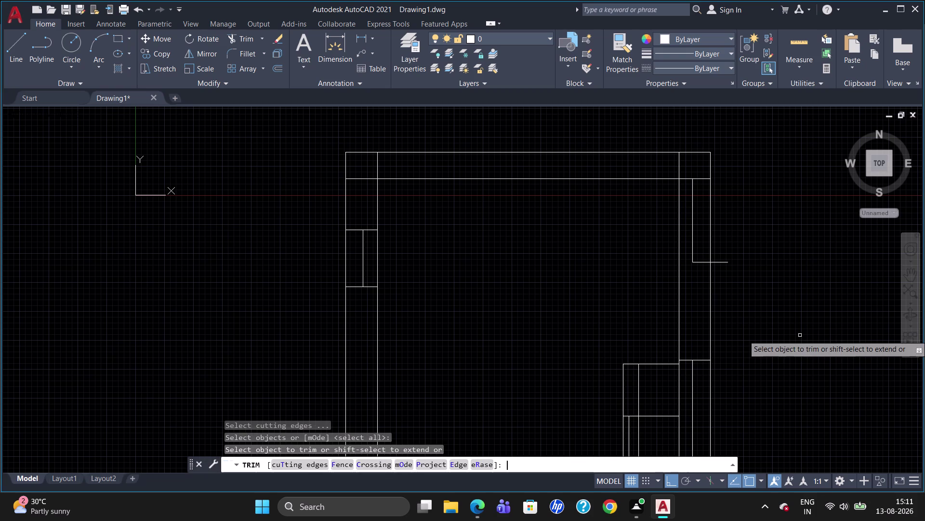
Trim the notch's bottom line overhang back to the right frame edge.
click(722, 260)
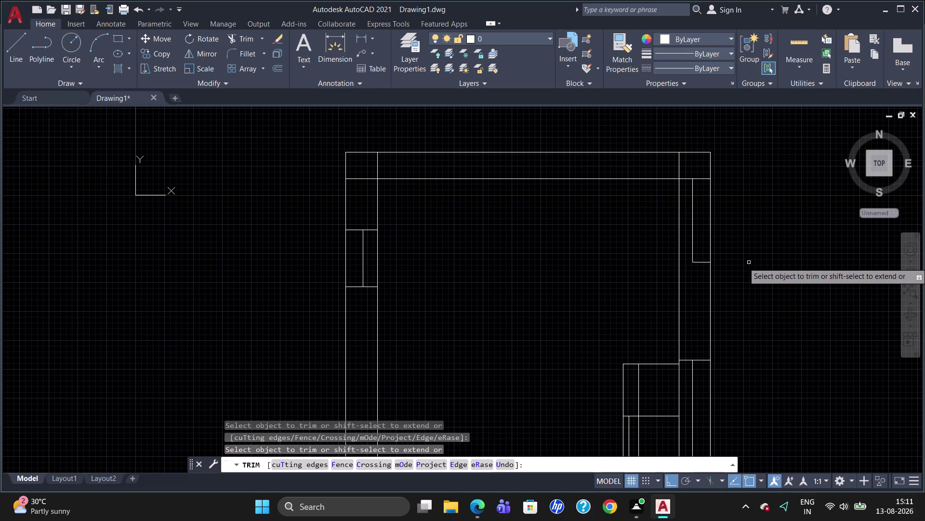
key(Escape)
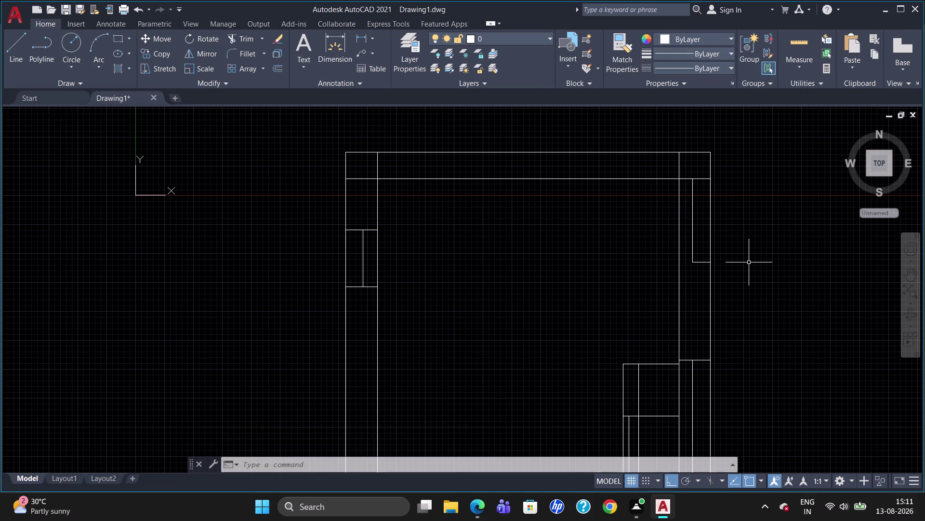
text(DLI)
key(Return)
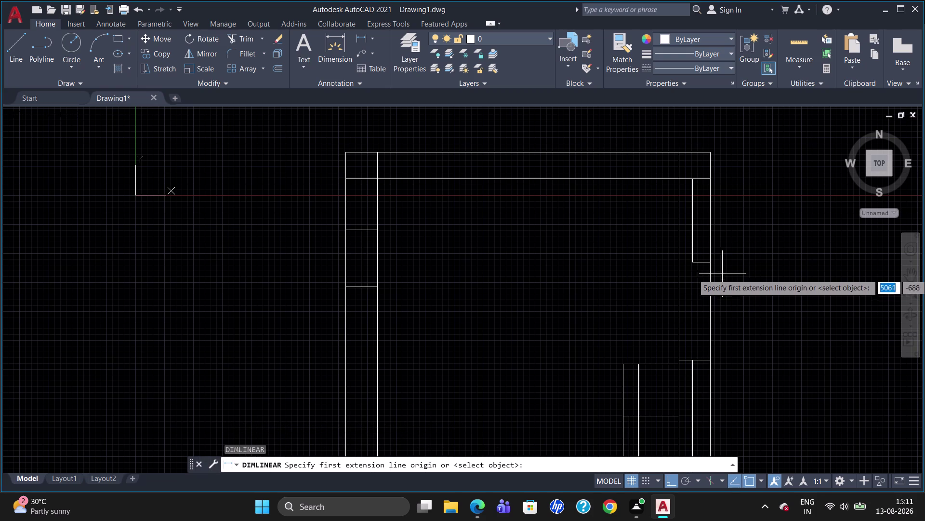
click(712, 265)
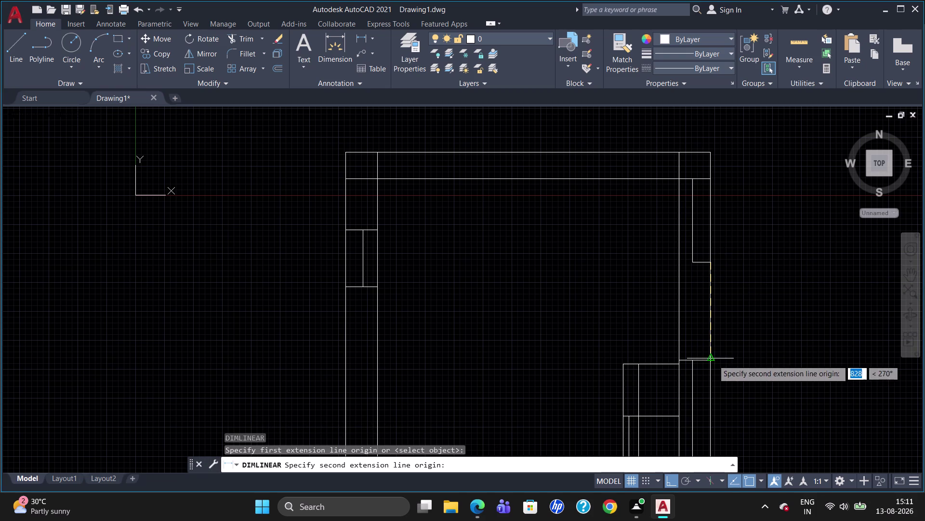
click(713, 359)
click(765, 353)
scroll(up, 3)
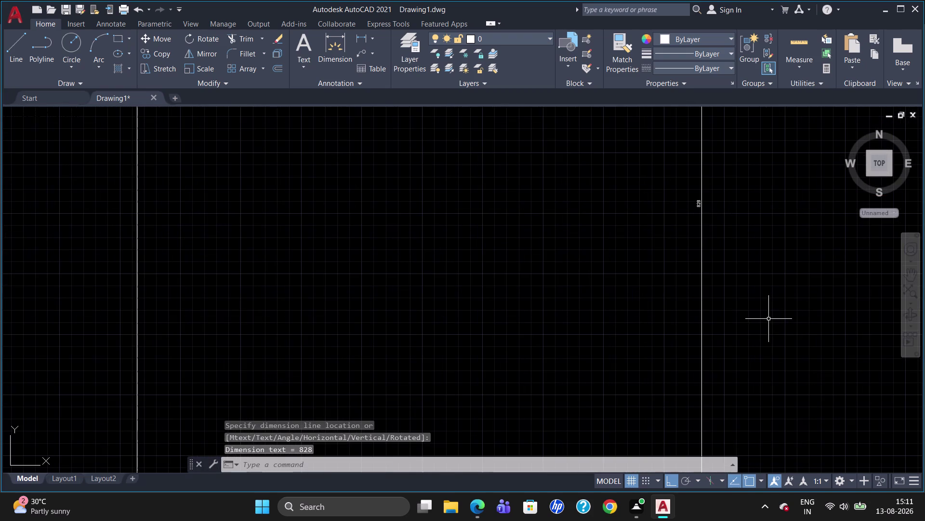
scroll(up, 3)
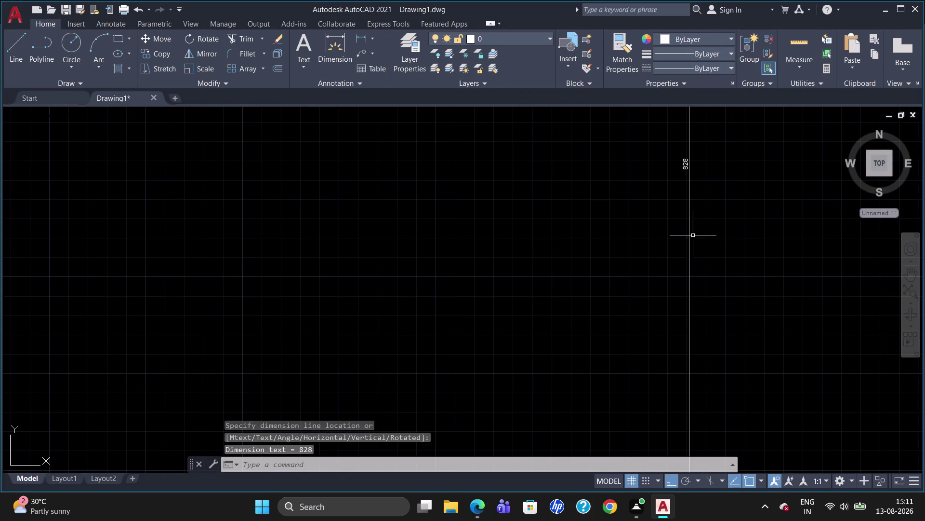
click(689, 235)
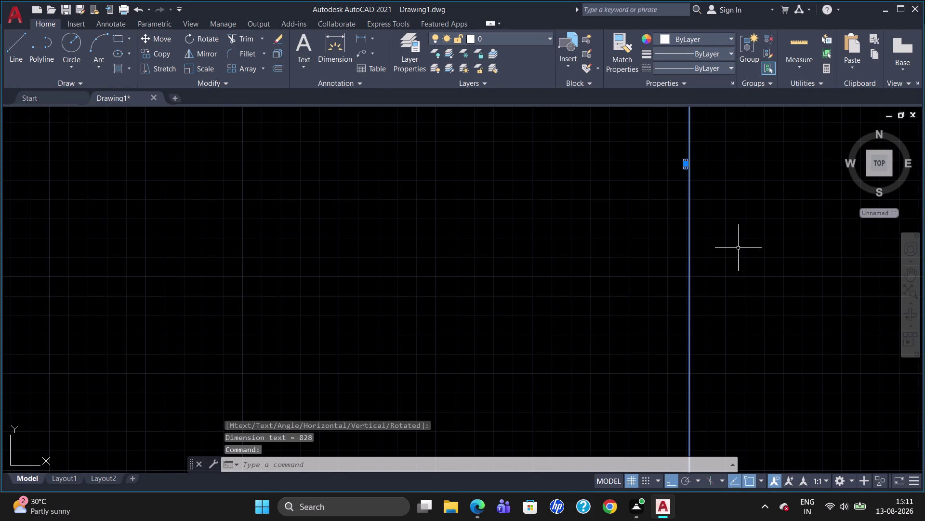
key(Delete)
scroll(down, 3)
scroll(down, 3)
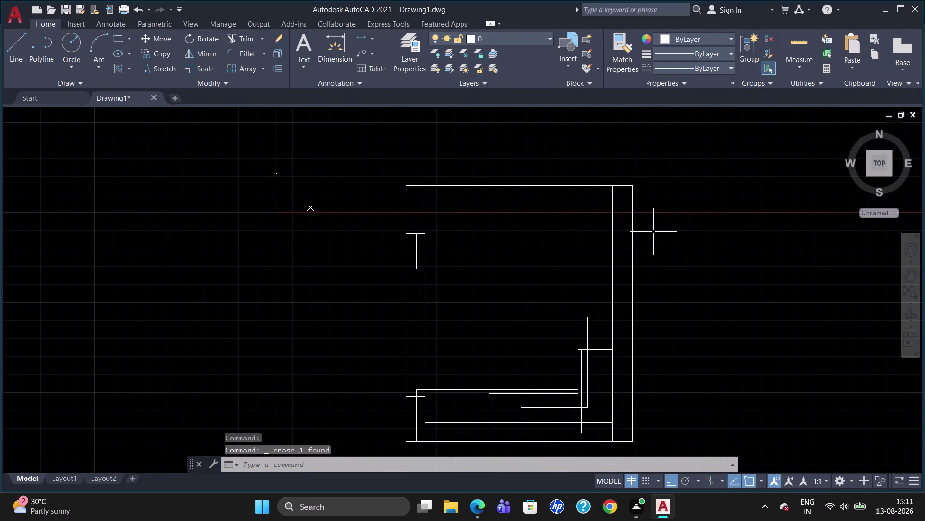
scroll(up, 3)
scroll(down, 3)
scroll(up, 3)
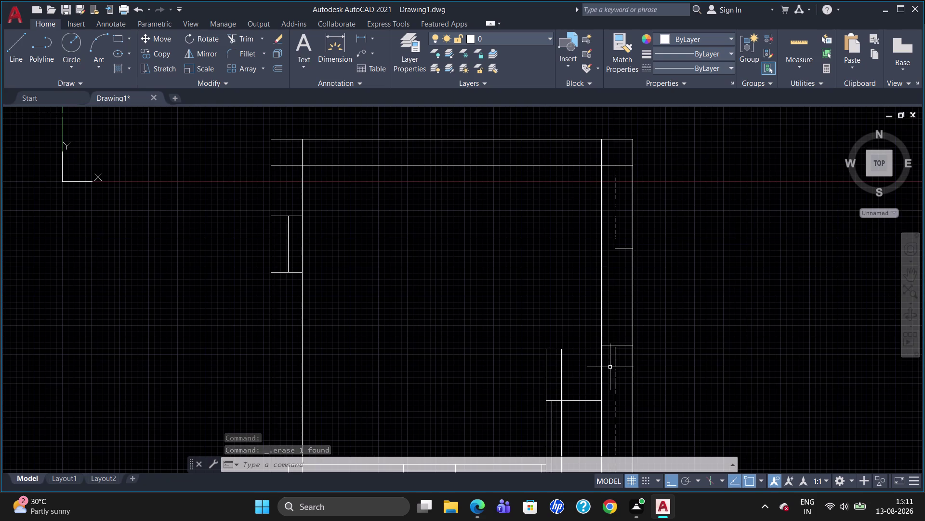
scroll(up, 3)
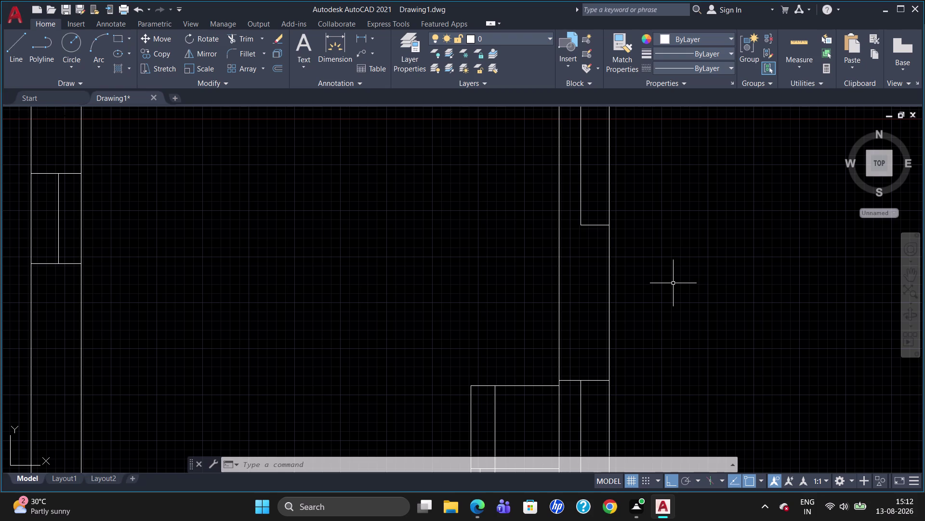
text(D)
text(LI)
key(Return)
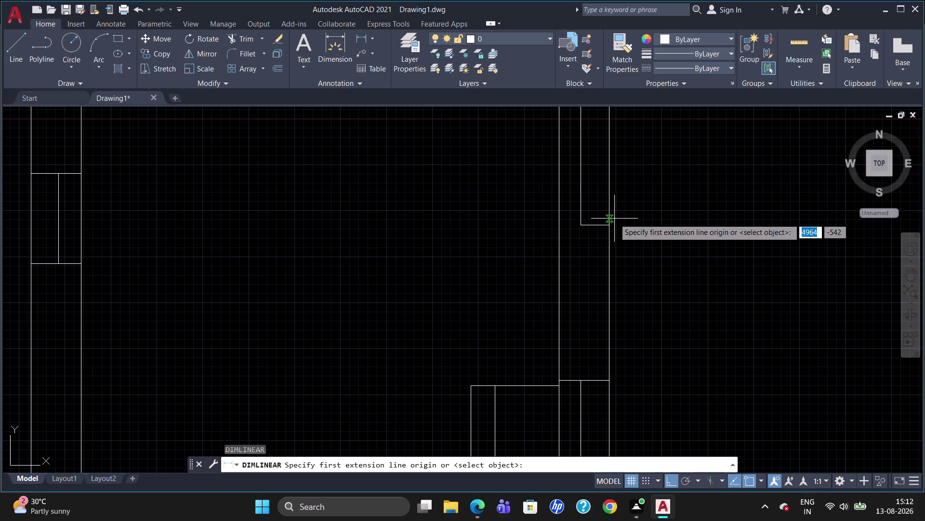
click(611, 228)
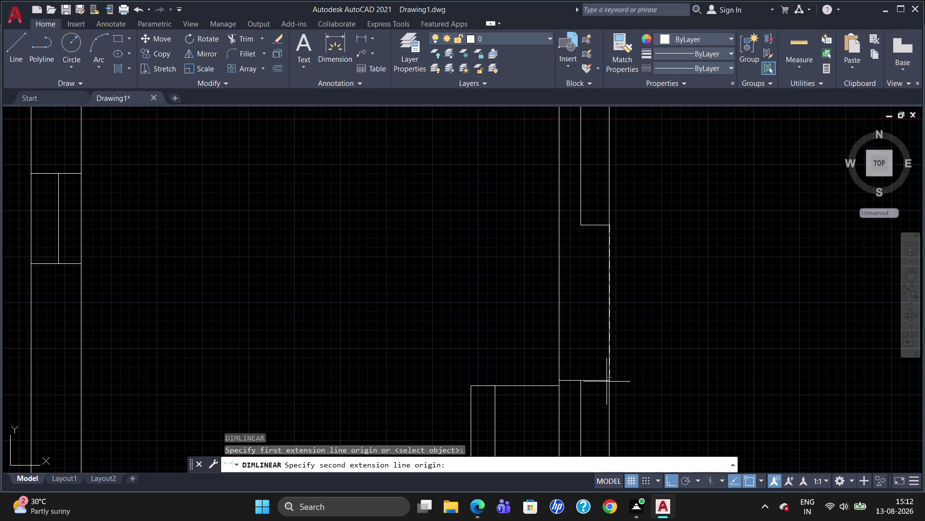
click(610, 380)
click(668, 378)
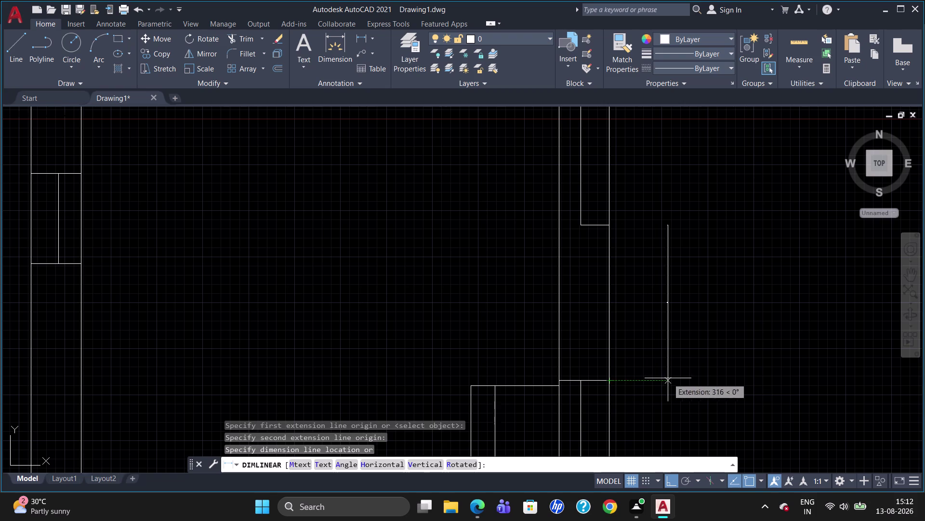
scroll(up, 3)
scroll(up, 3)
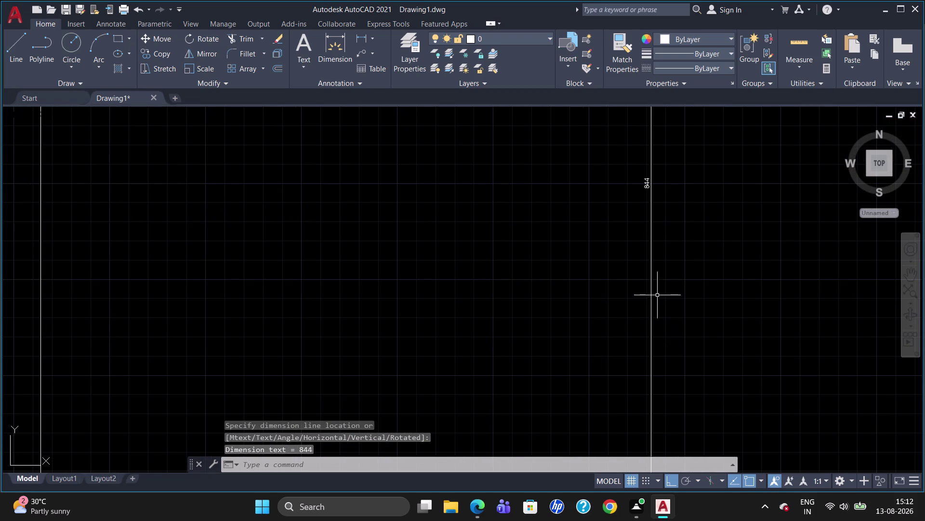
click(652, 295)
key(Delete)
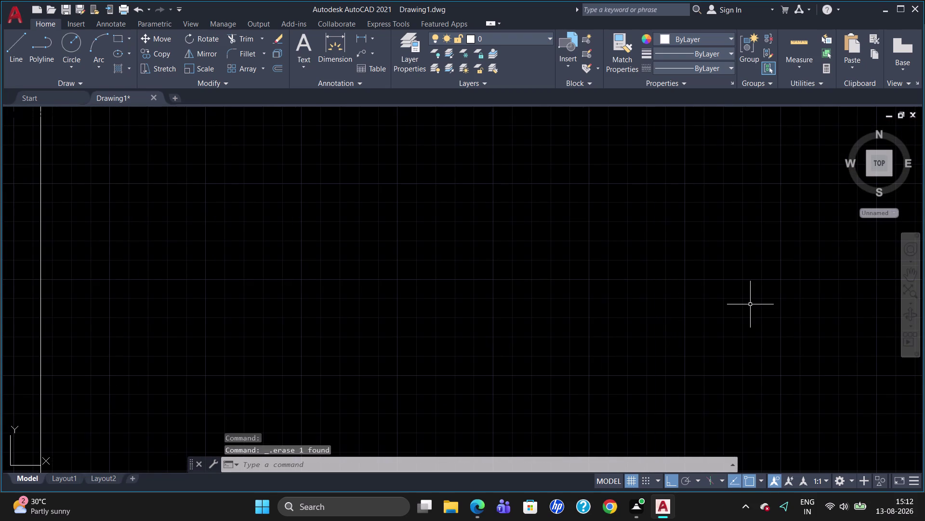
scroll(down, 3)
scroll(down, 3)
scroll(up, 3)
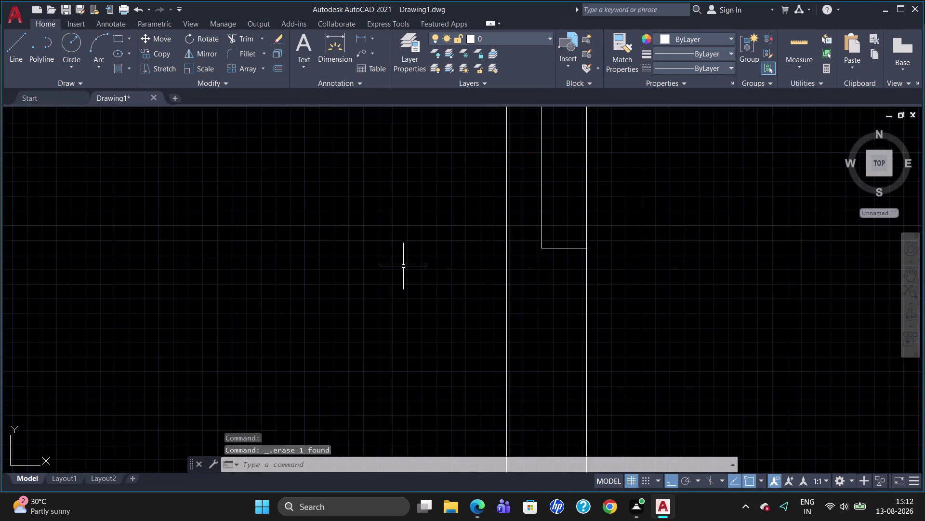
scroll(down, 3)
scroll(up, 3)
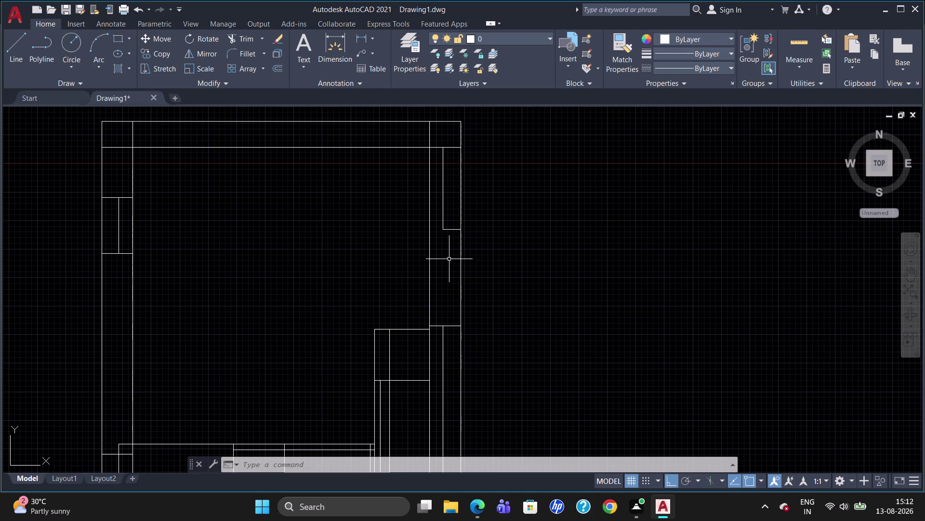
scroll(down, 3)
scroll(down, 3)
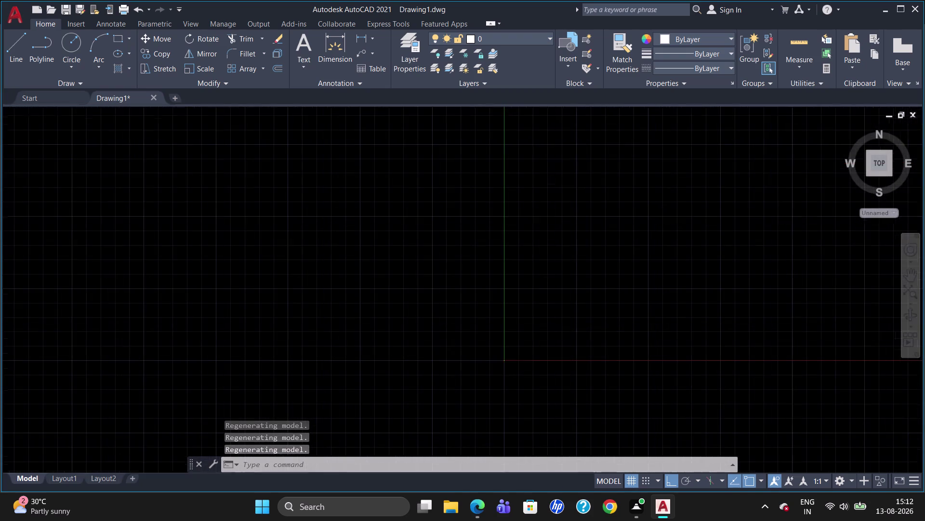
scroll(down, 3)
scroll(down, 3)
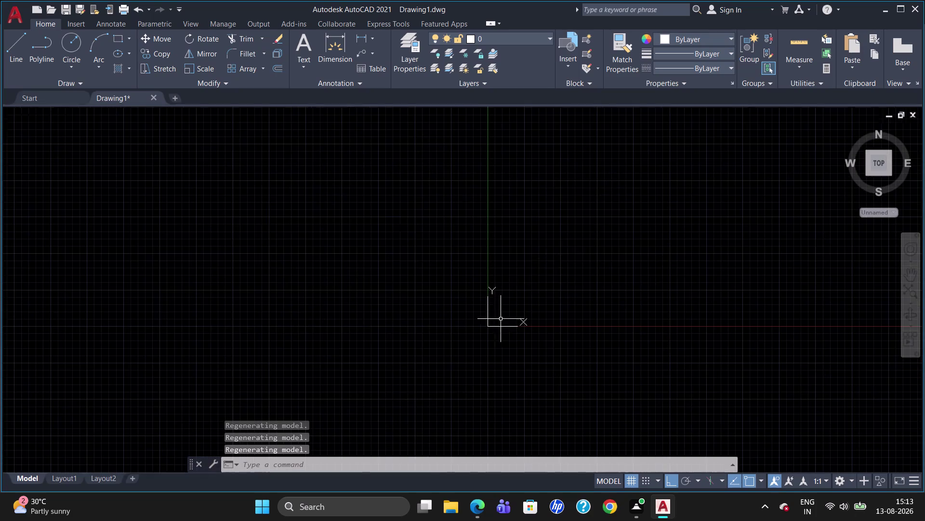
scroll(down, 3)
scroll(down, 3)
scroll(up, 3)
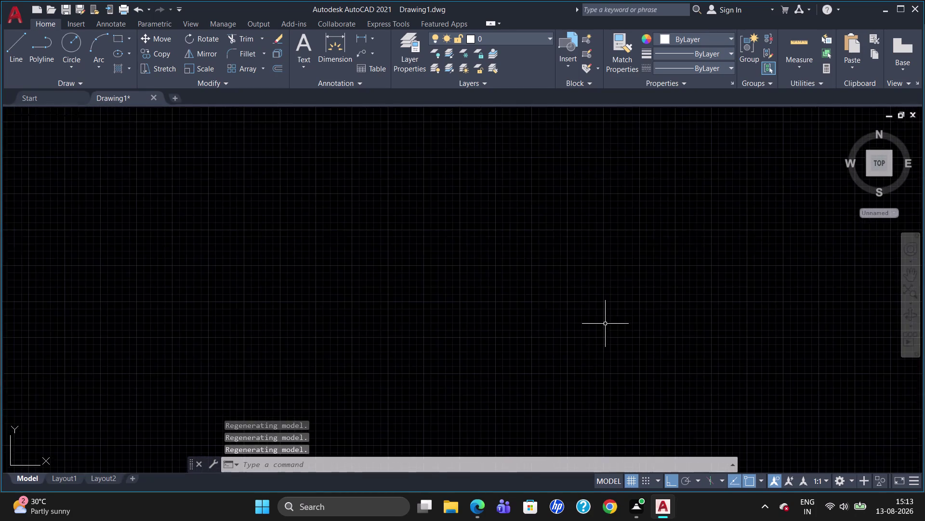
scroll(up, 3)
scroll(down, 3)
scroll(down, 3)
scroll(down, 3)
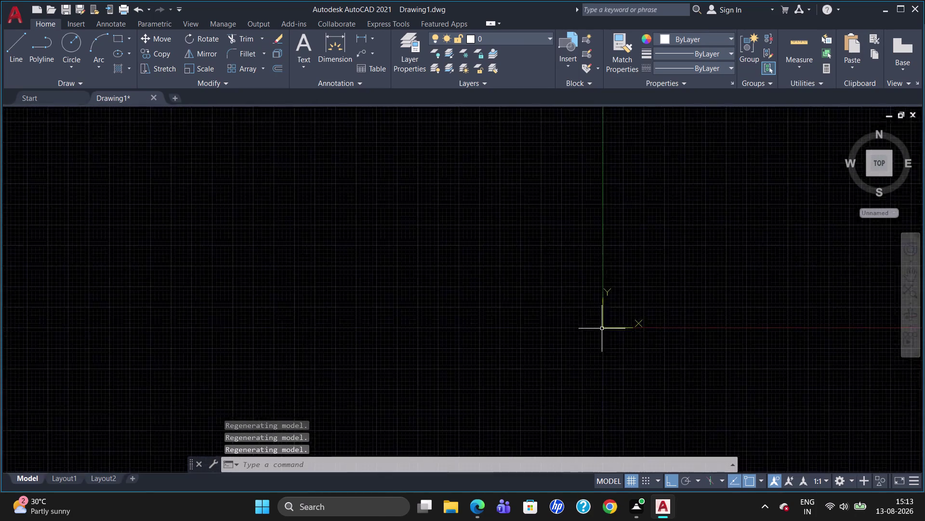
scroll(down, 3)
scroll(down, 3)
key(u)
key(Return)
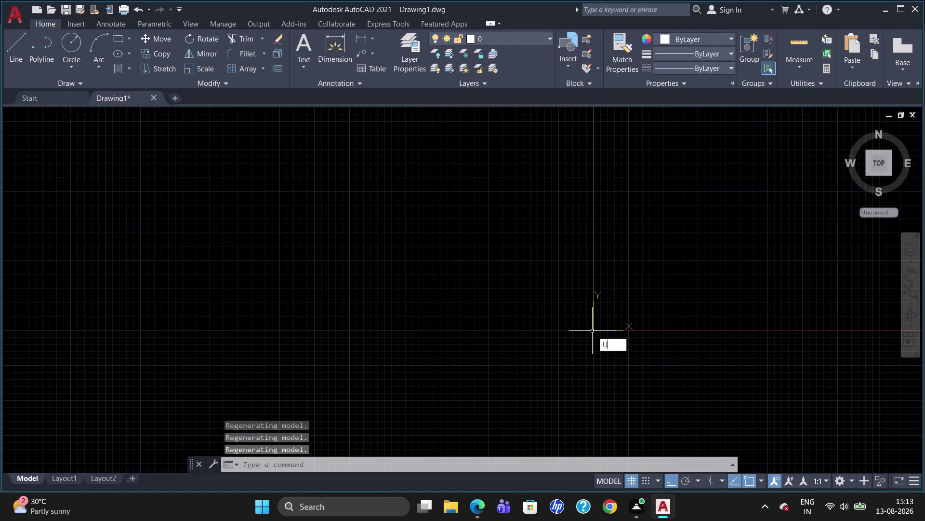
key(u)
key(Return)
key(u)
key(Return)
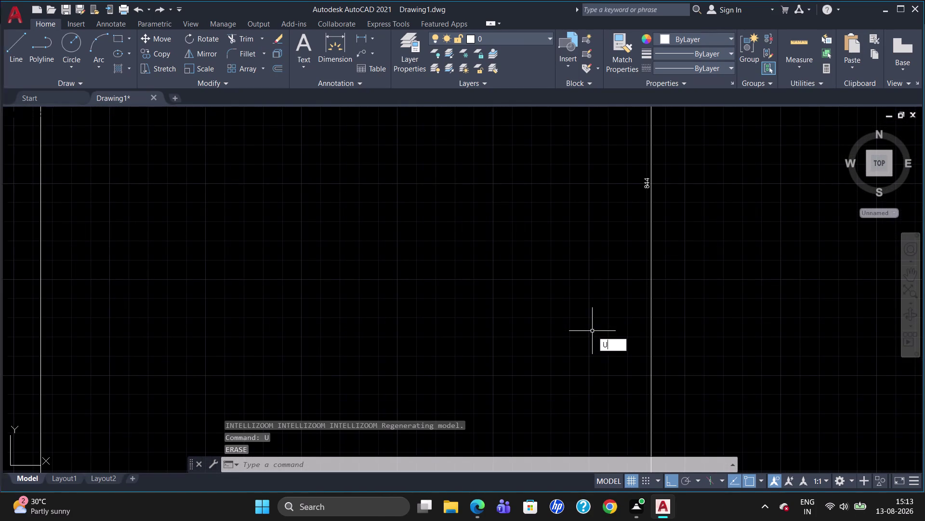
text(U')
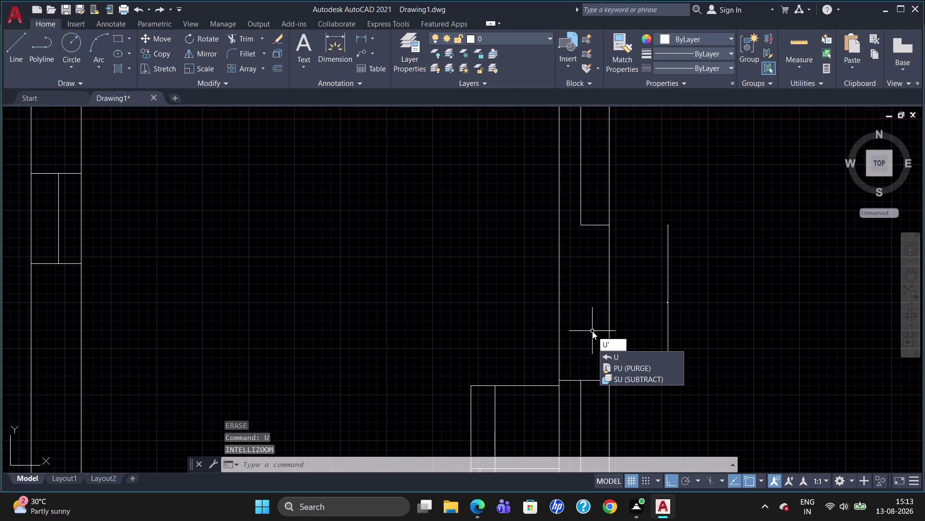
key(BackSpace)
key(Return)
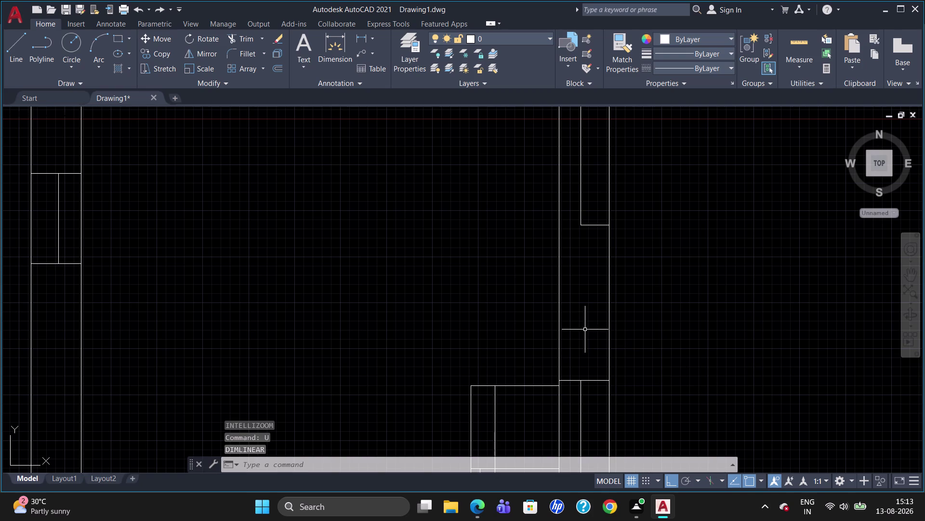
scroll(down, 3)
scroll(up, 3)
scroll(down, 3)
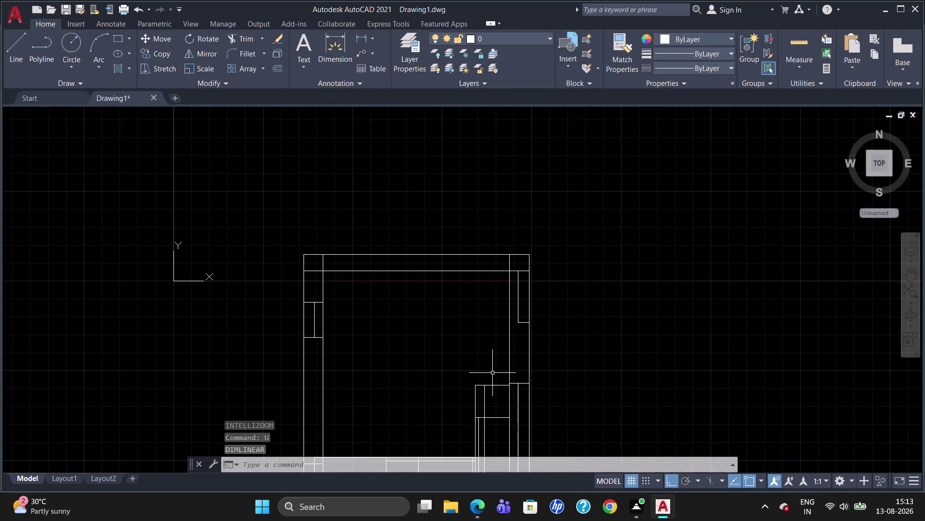
scroll(down, 3)
scroll(up, 3)
scroll(down, 3)
scroll(up, 3)
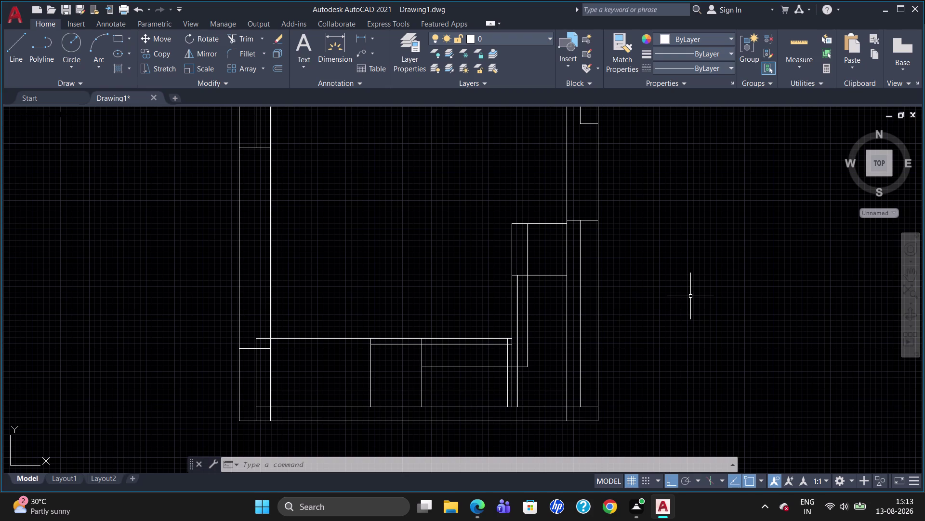
text(DLI)
key(Return)
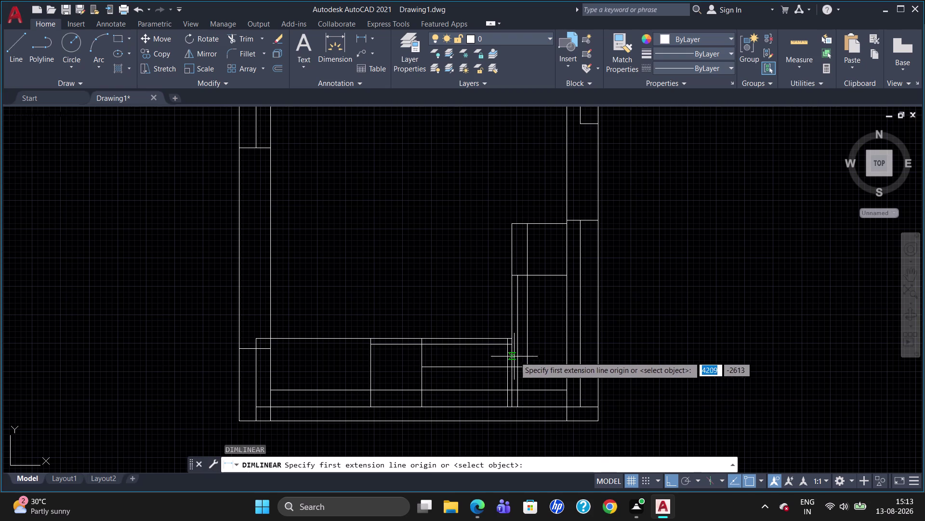
click(506, 344)
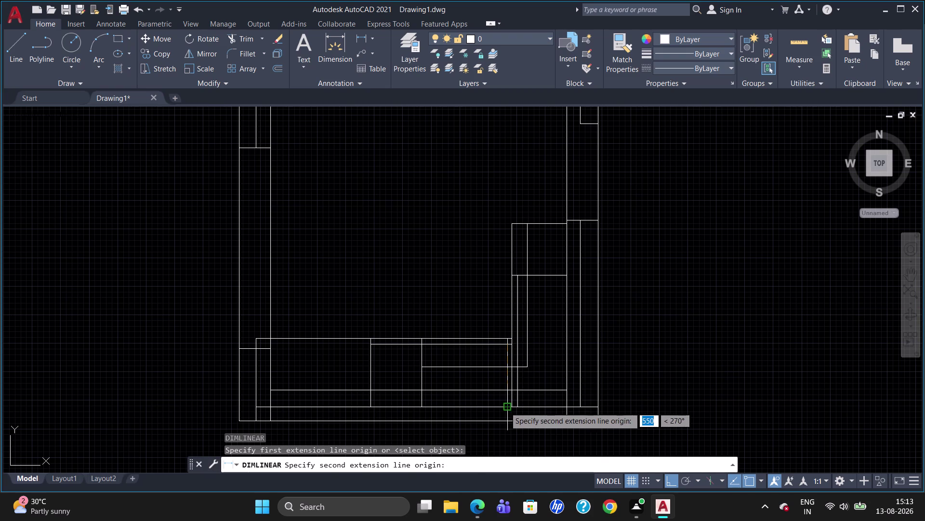
click(507, 406)
click(678, 378)
scroll(up, 3)
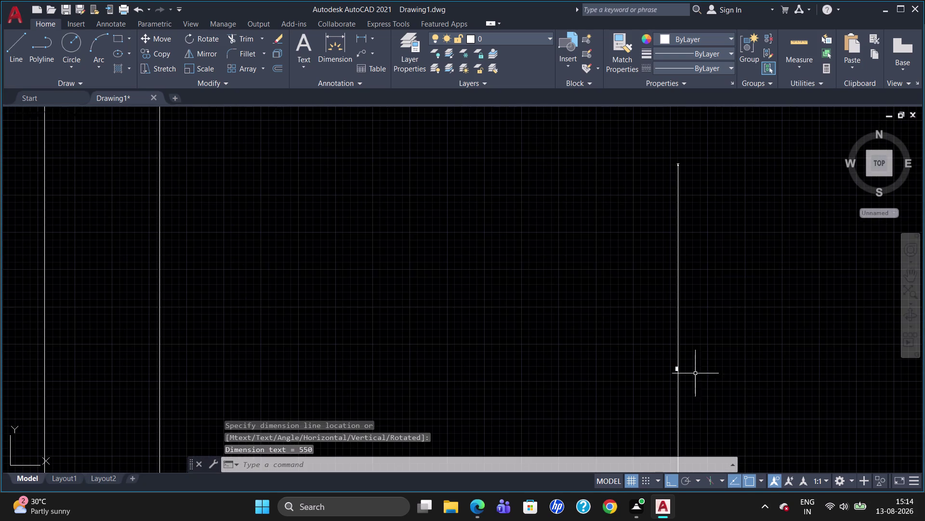
scroll(up, 3)
click(627, 339)
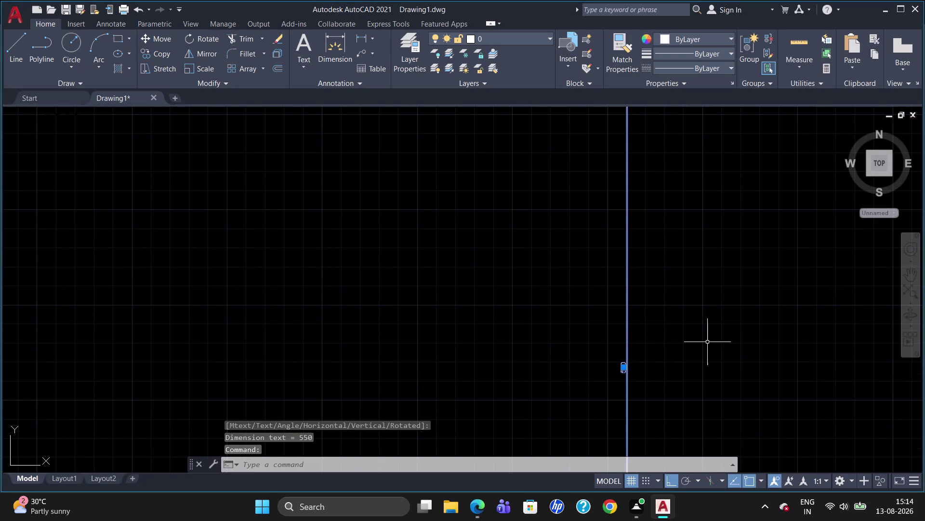
key(Delete)
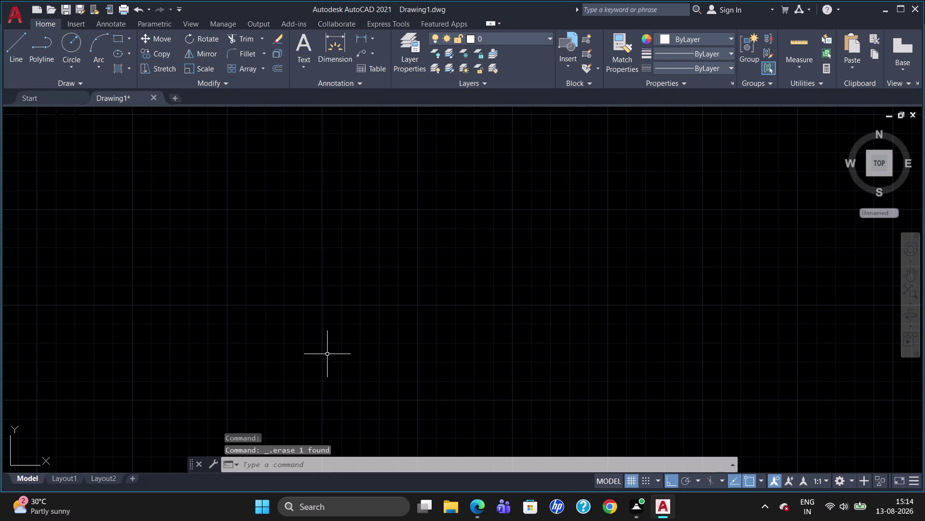
scroll(down, 3)
scroll(down, 3)
scroll(up, 3)
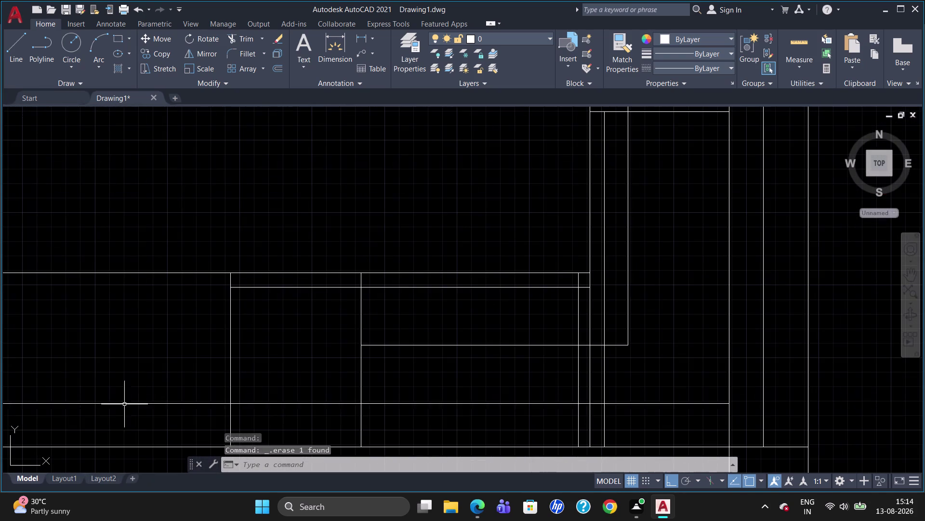
scroll(down, 3)
scroll(up, 3)
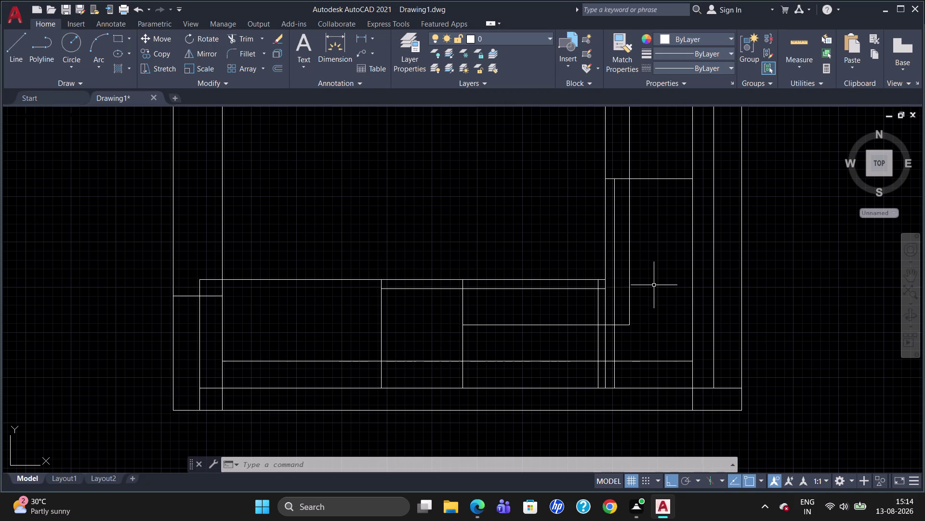
text(DLI)
key(Return)
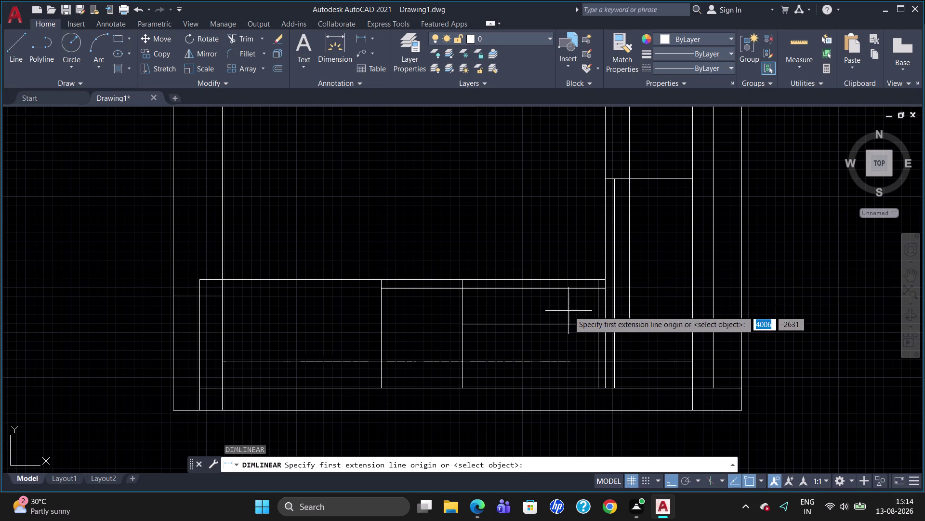
click(606, 285)
click(606, 282)
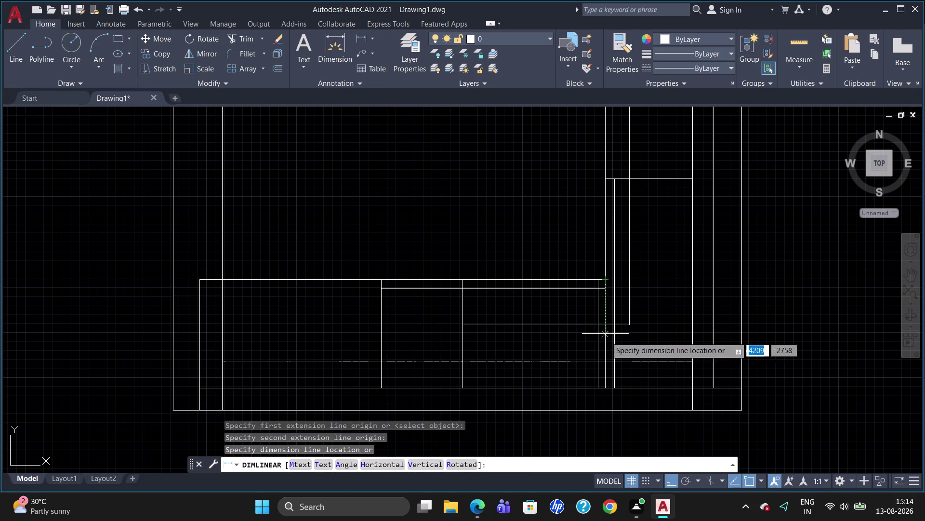
click(607, 389)
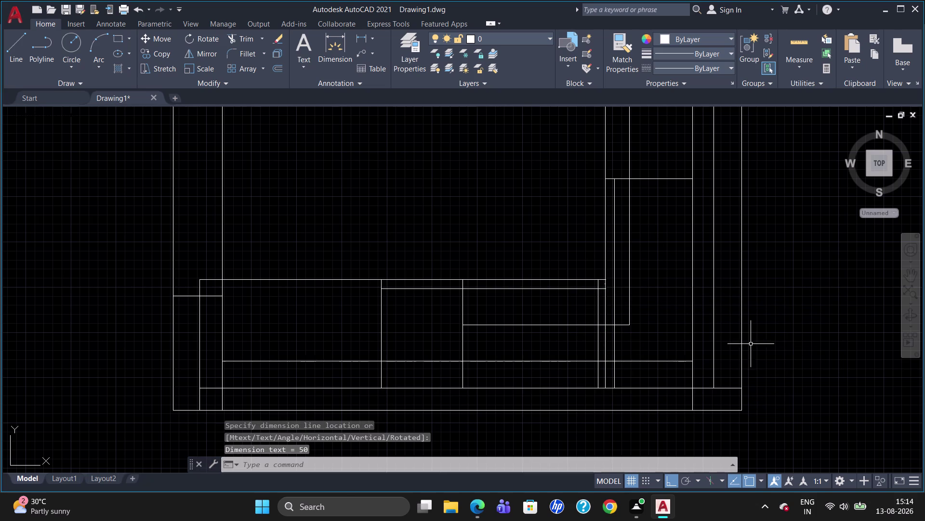
scroll(up, 3)
click(591, 304)
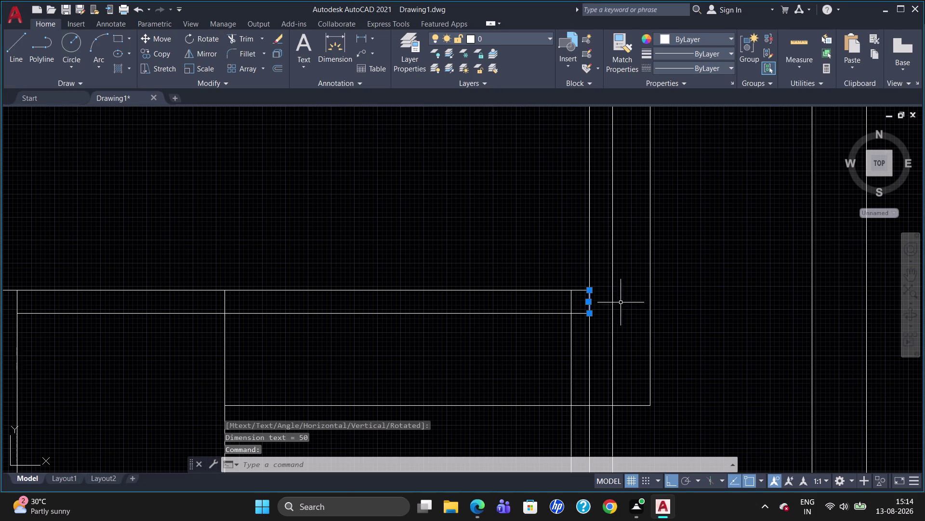
key(Delete)
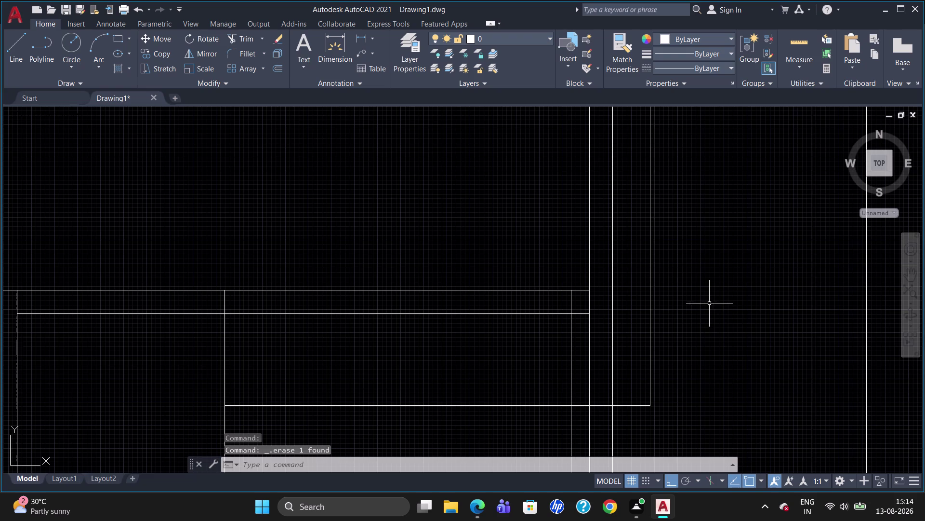
scroll(down, 3)
scroll(up, 3)
scroll(up, 3)
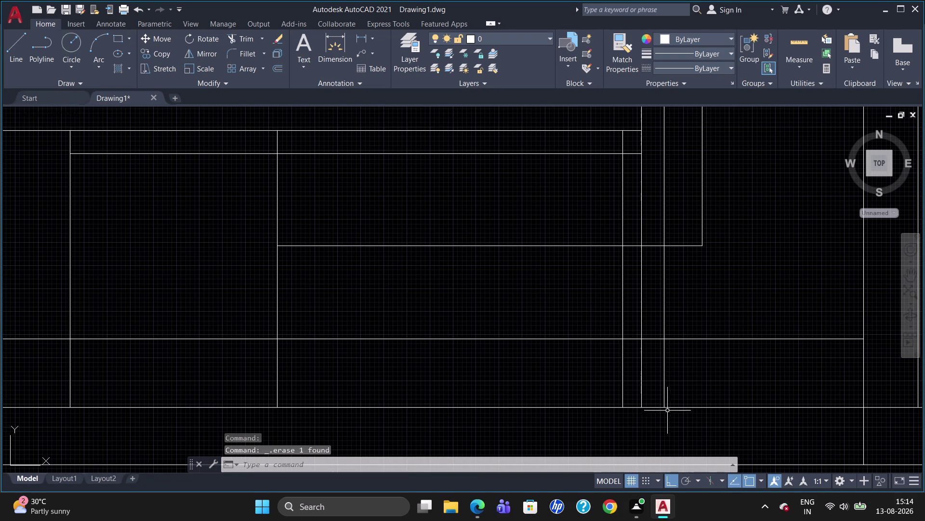
text(DLI)
key(Return)
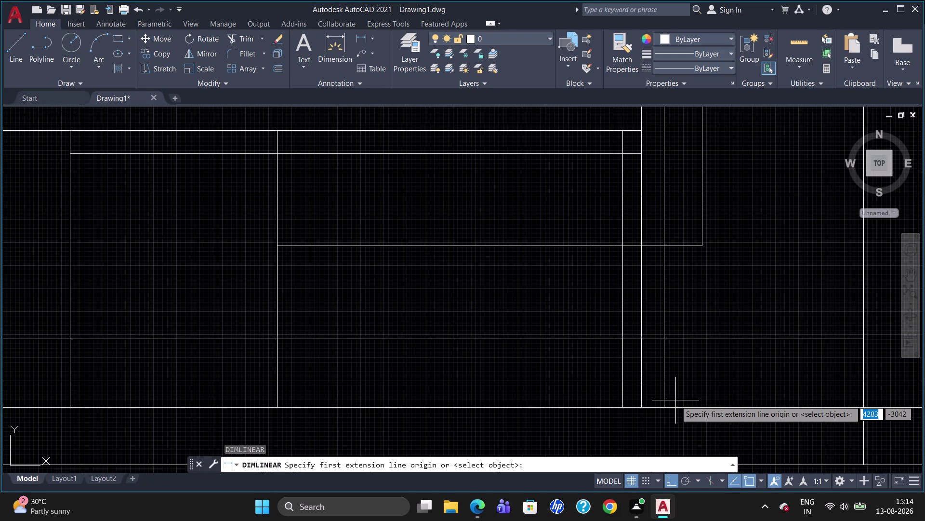
click(639, 131)
click(642, 407)
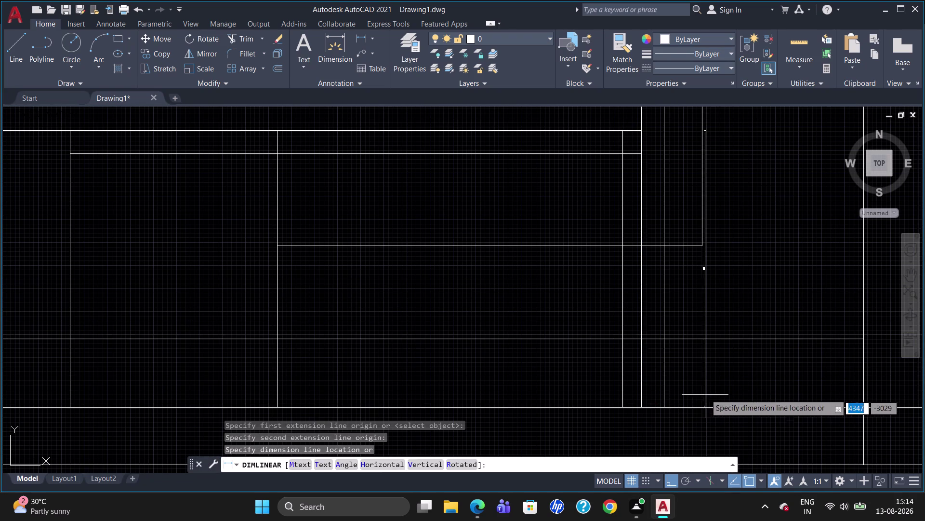
click(714, 390)
scroll(up, 3)
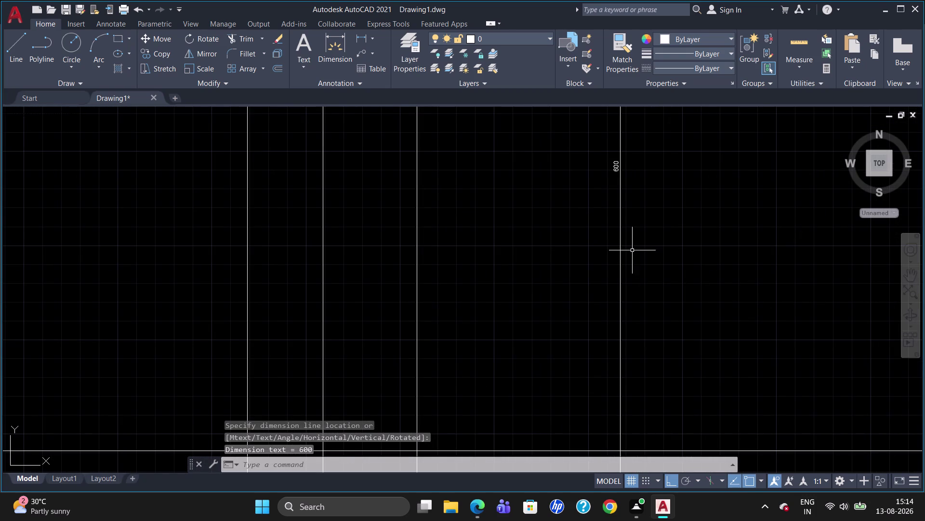
click(621, 247)
key(Delete)
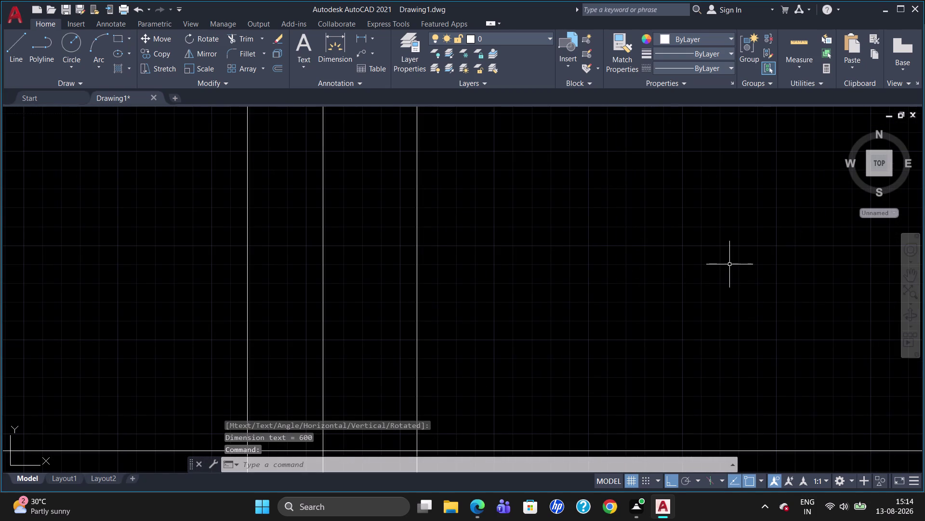
scroll(down, 3)
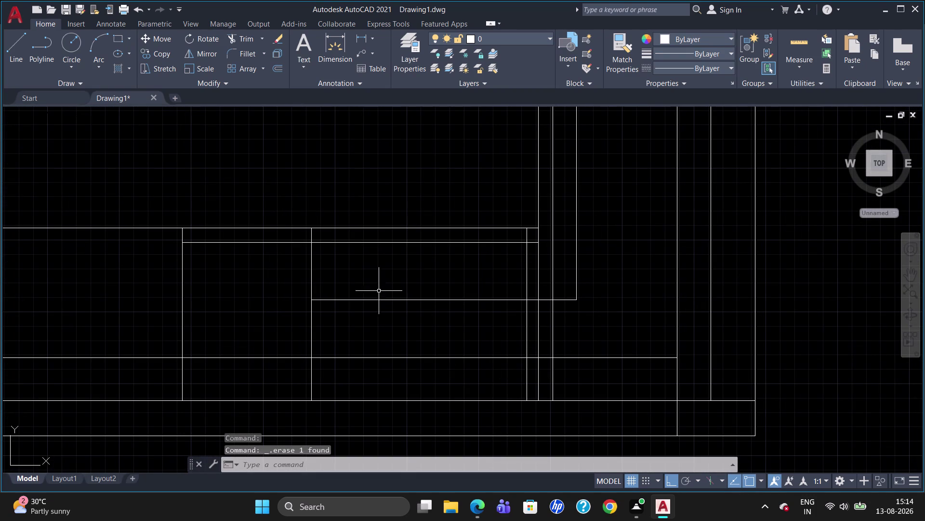
Erase the extra inner horizontal line across the compartments and its leftover stub.
click(366, 243)
click(271, 243)
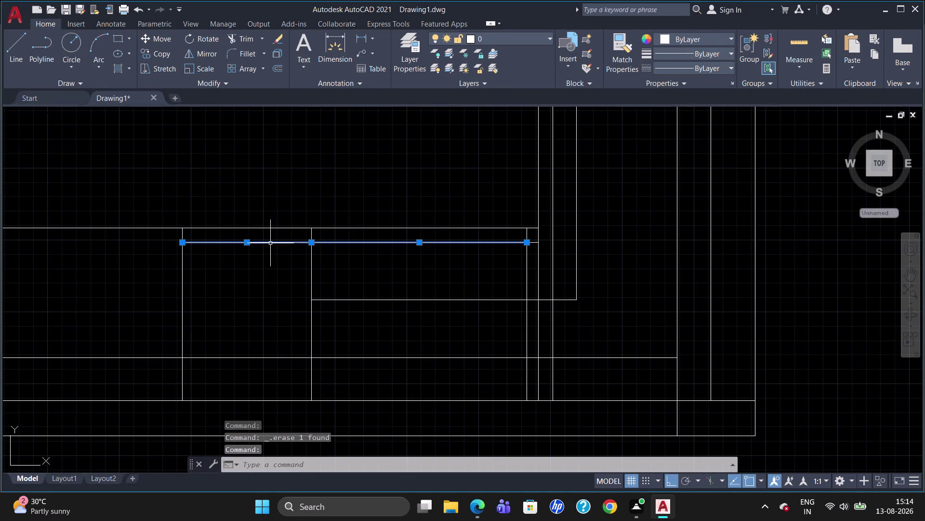
key(Delete)
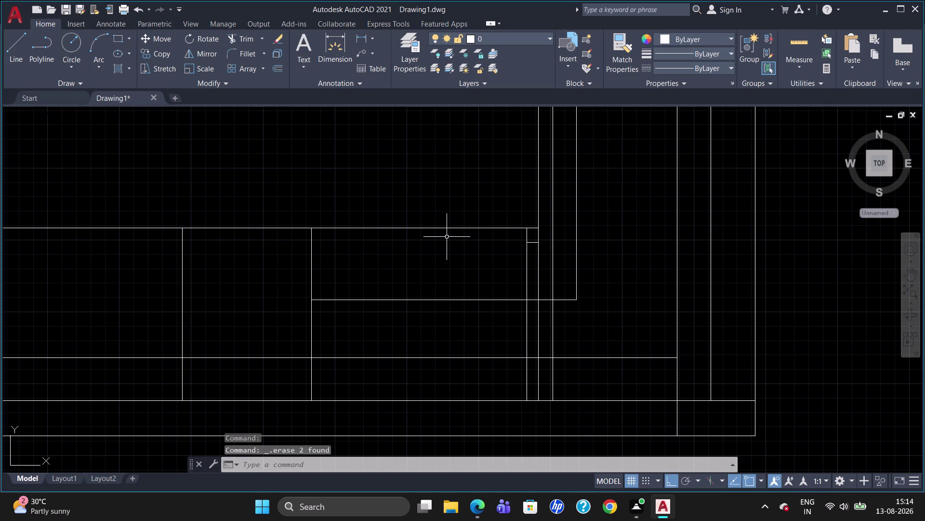
click(534, 243)
key(Delete)
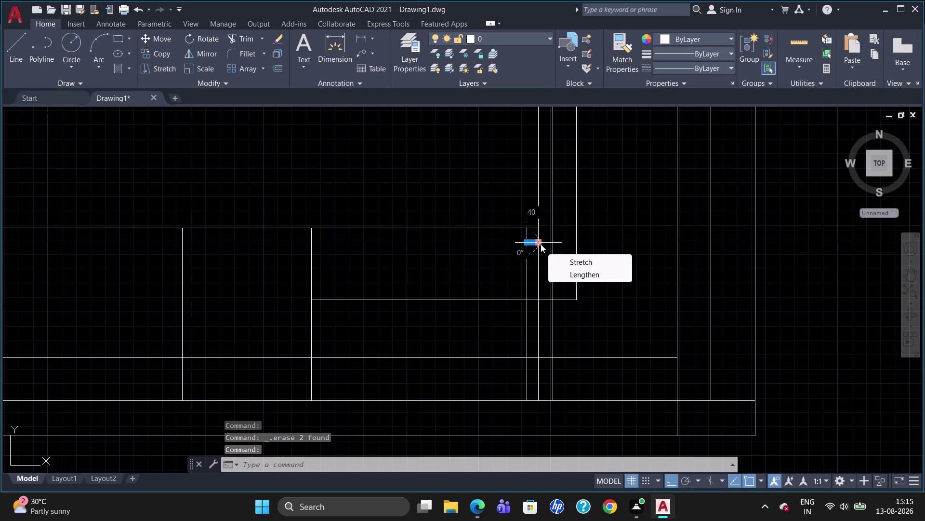
key(Delete)
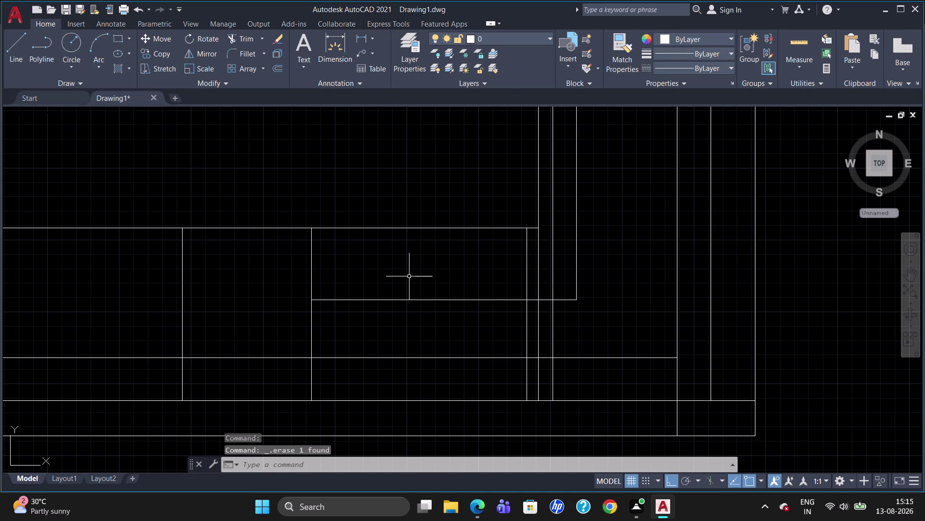
Offset the compartments' top edge 50 units upward.
click(367, 229)
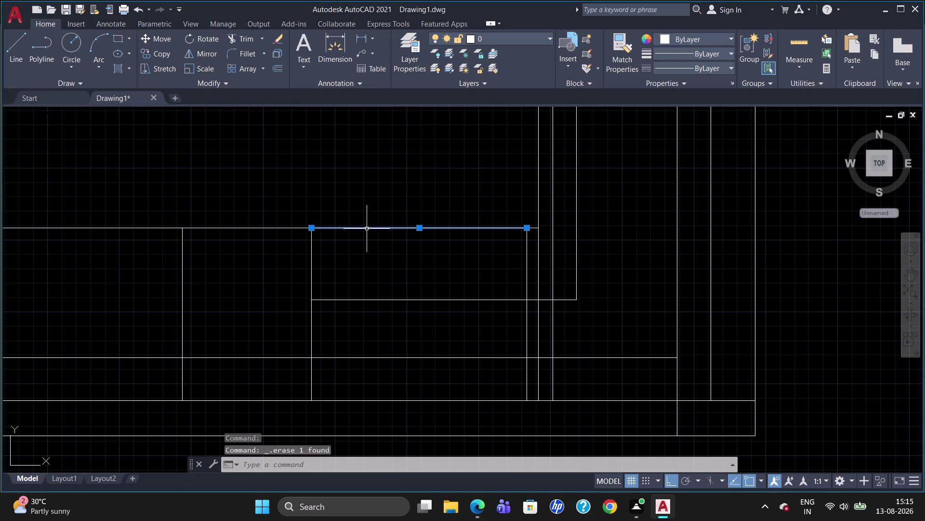
click(224, 227)
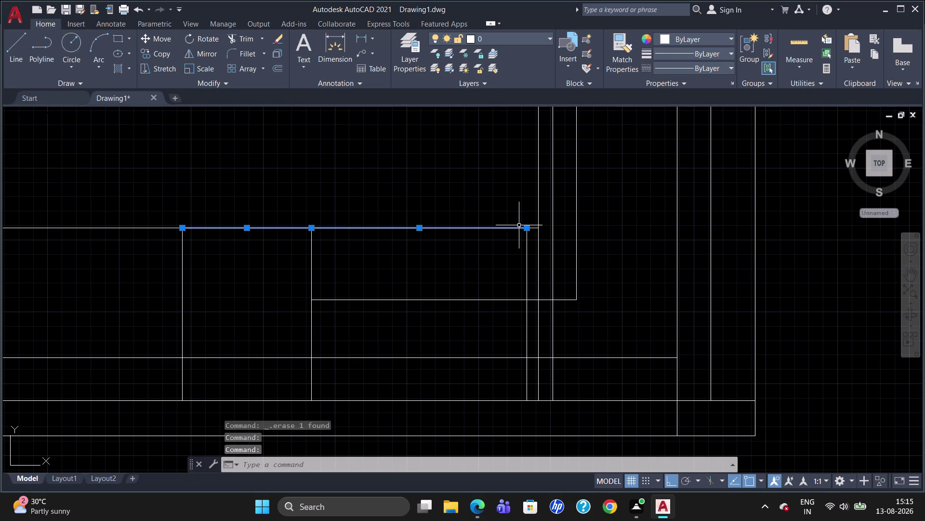
click(534, 228)
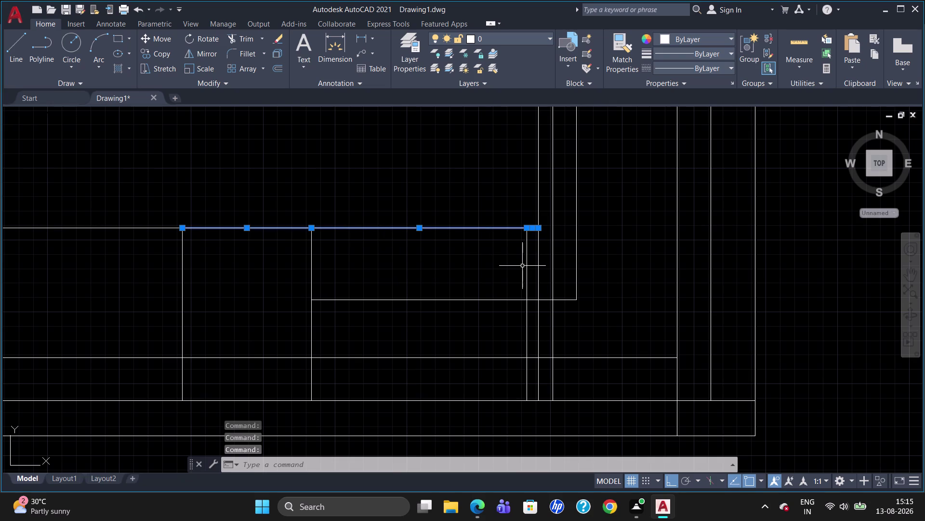
key(j)
key(Return)
key(o)
key(Return)
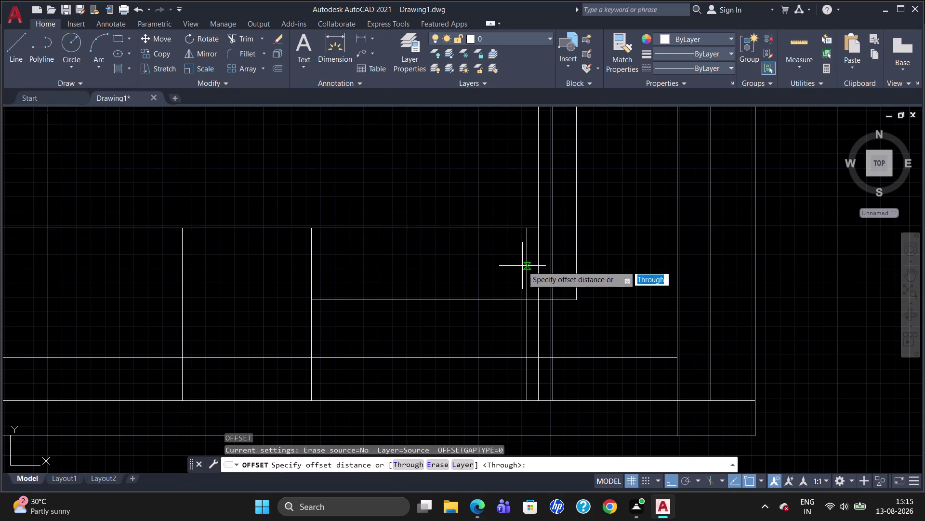
text(50)
key(Return)
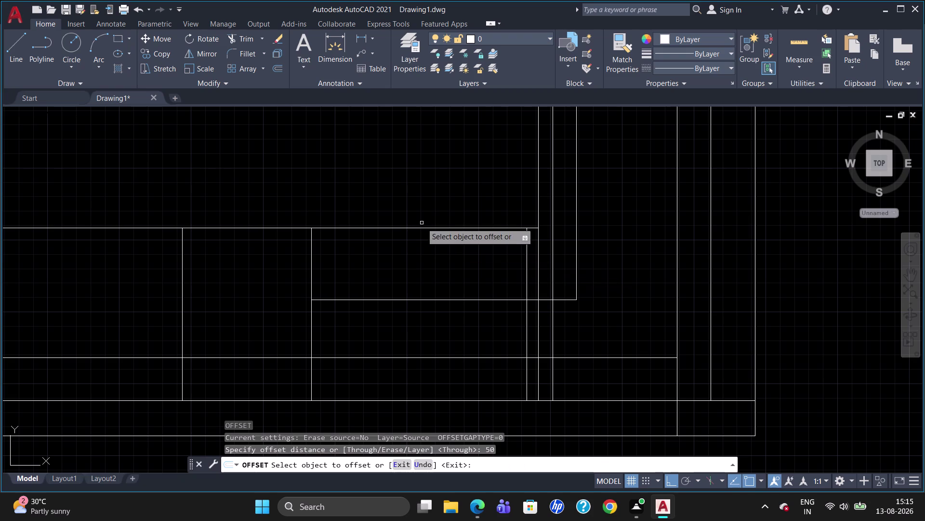
click(418, 228)
click(423, 214)
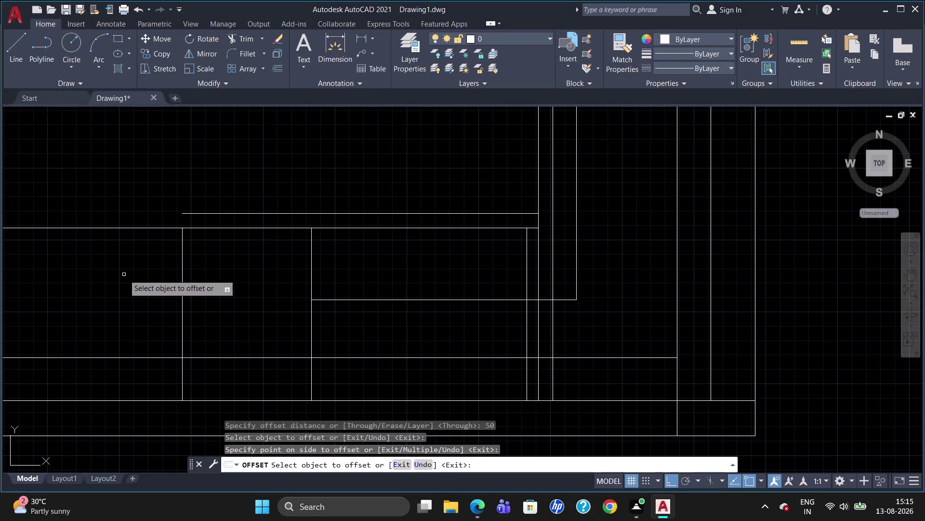
key(Escape)
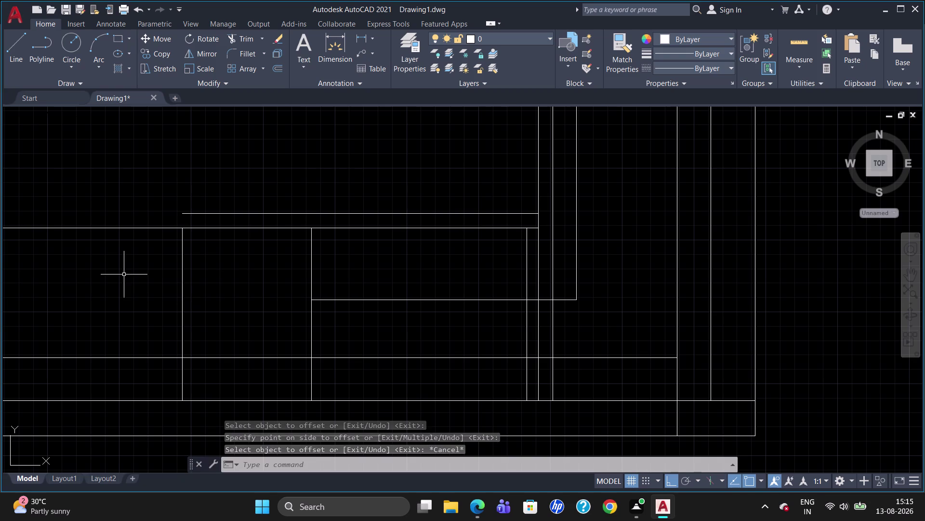
scroll(down, 3)
scroll(up, 3)
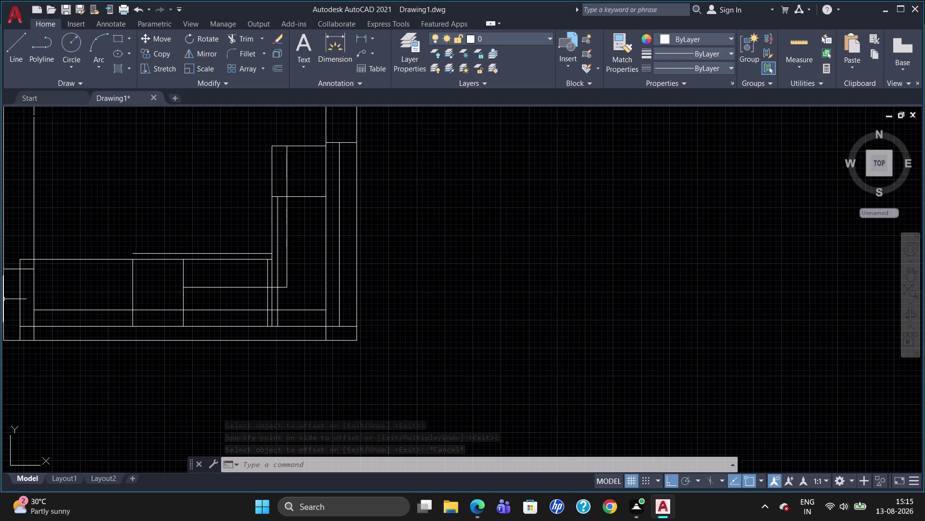
scroll(up, 3)
scroll(down, 3)
scroll(up, 3)
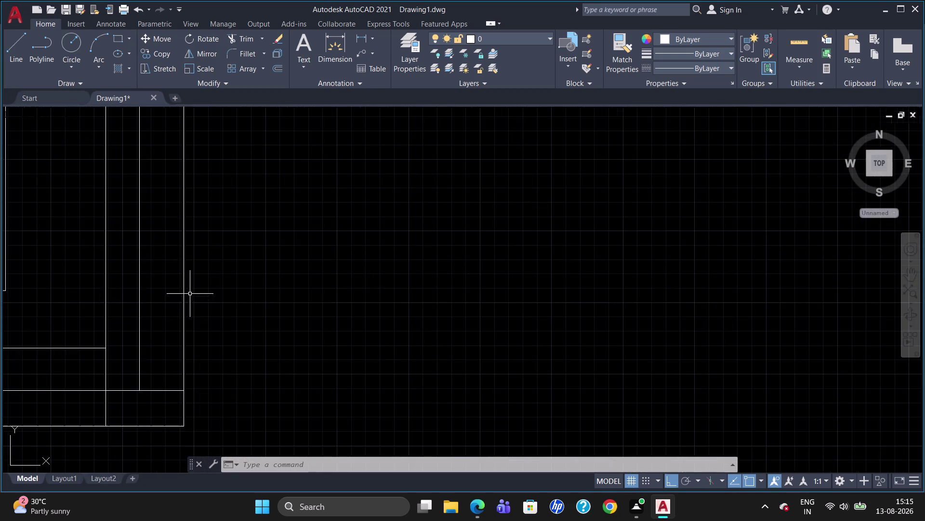
scroll(down, 3)
scroll(down, 3)
scroll(up, 3)
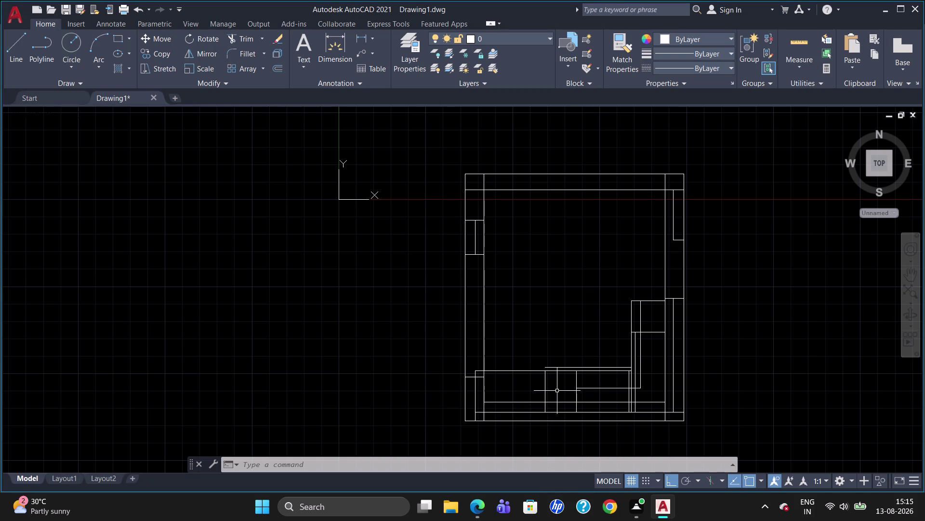
scroll(up, 3)
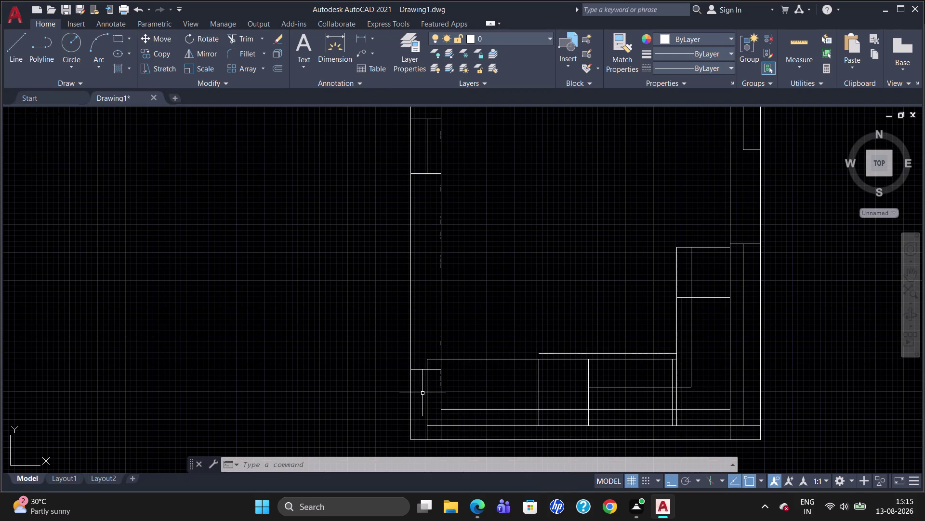
text(DLI)
key(Return)
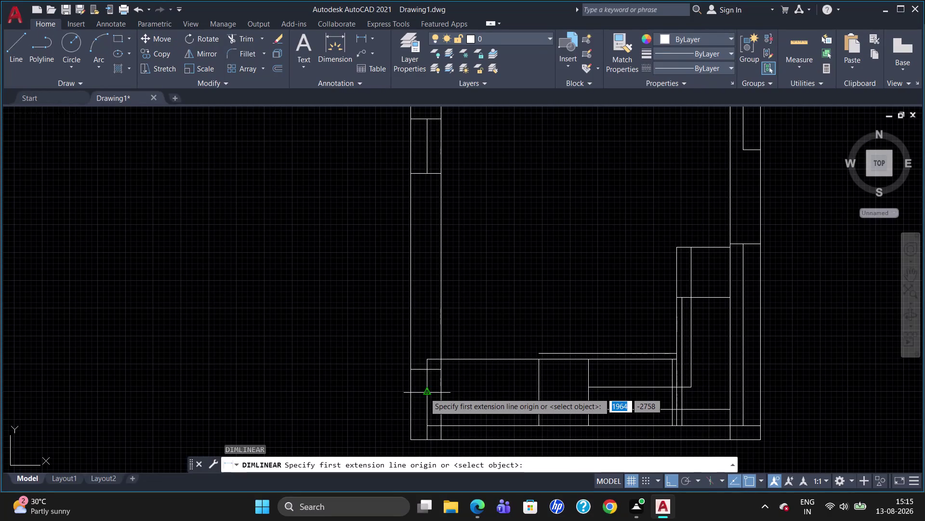
click(428, 358)
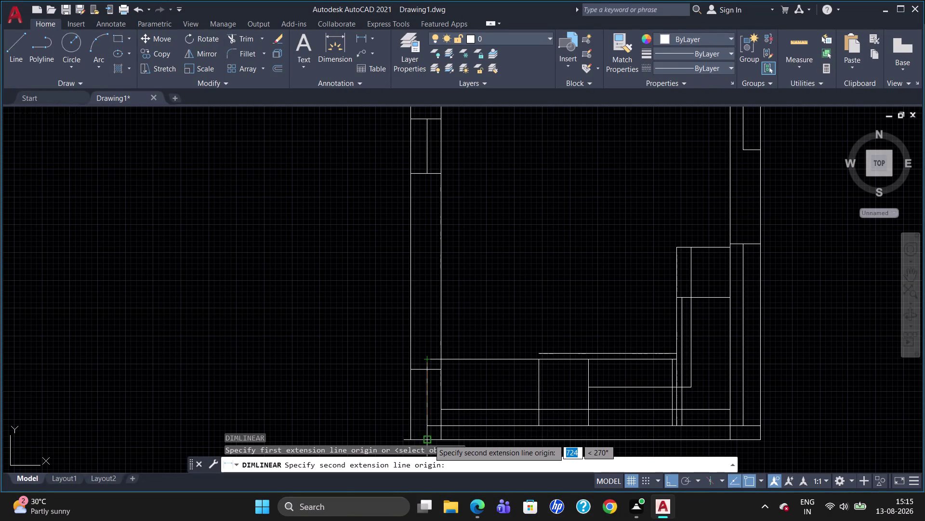
click(427, 425)
click(369, 396)
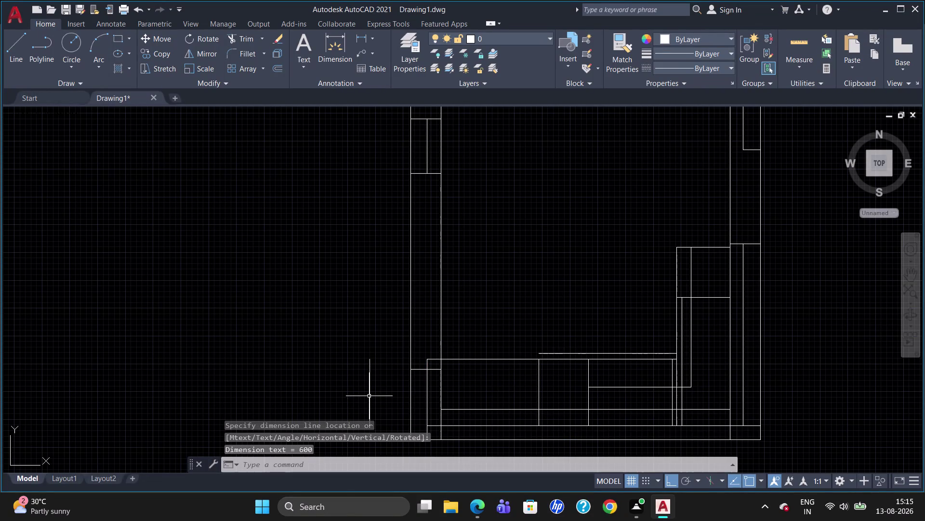
scroll(up, 3)
scroll(up, 3)
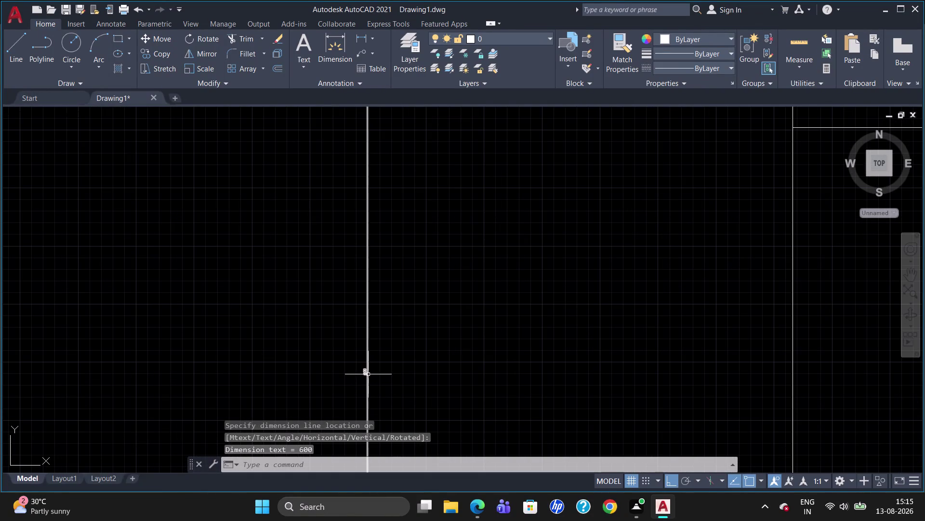
click(370, 374)
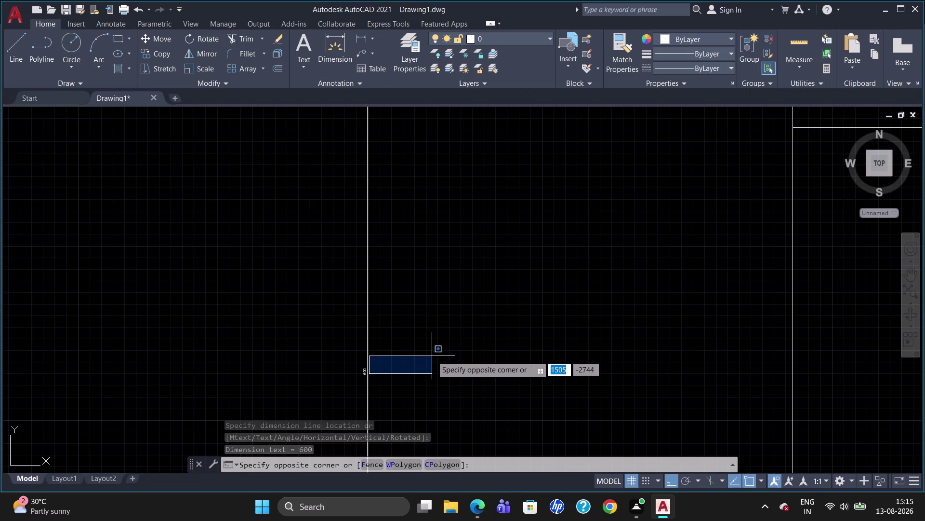
click(367, 348)
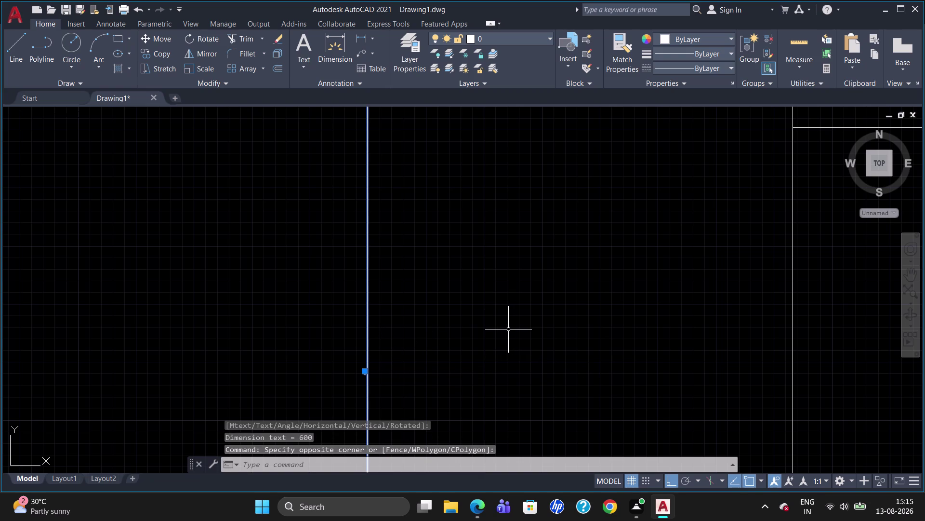
key(Delete)
key(Escape)
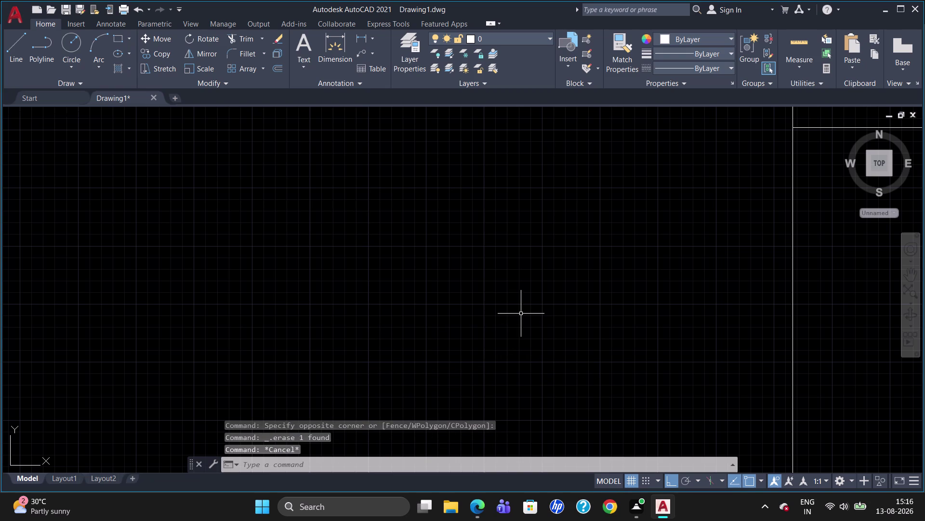
scroll(down, 3)
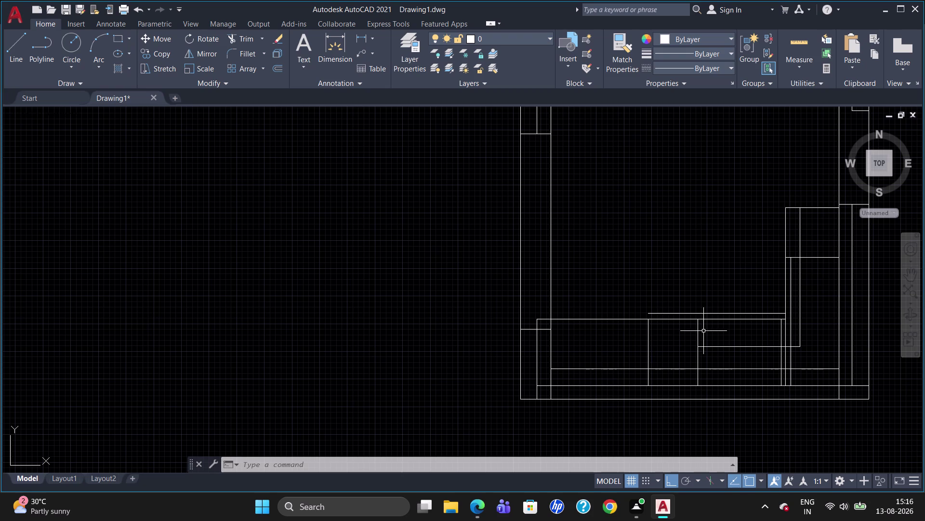
scroll(up, 3)
scroll(down, 3)
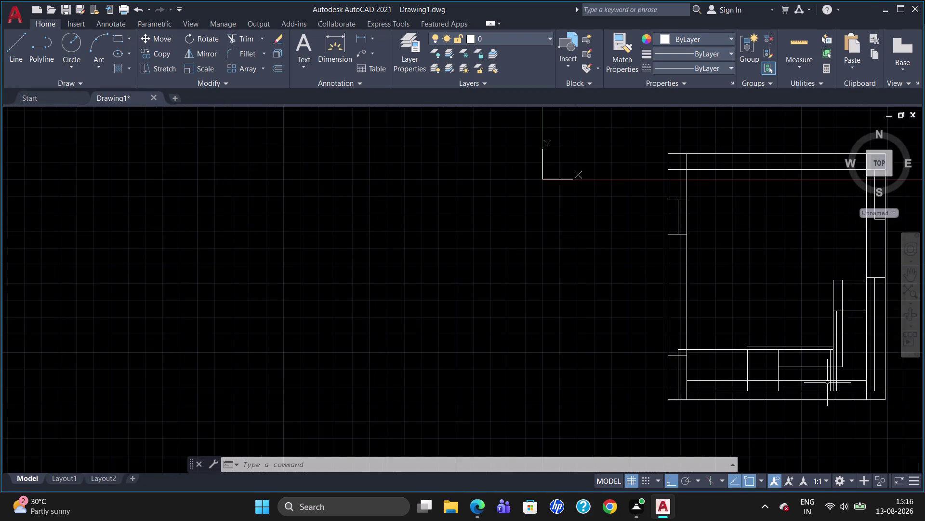
scroll(up, 3)
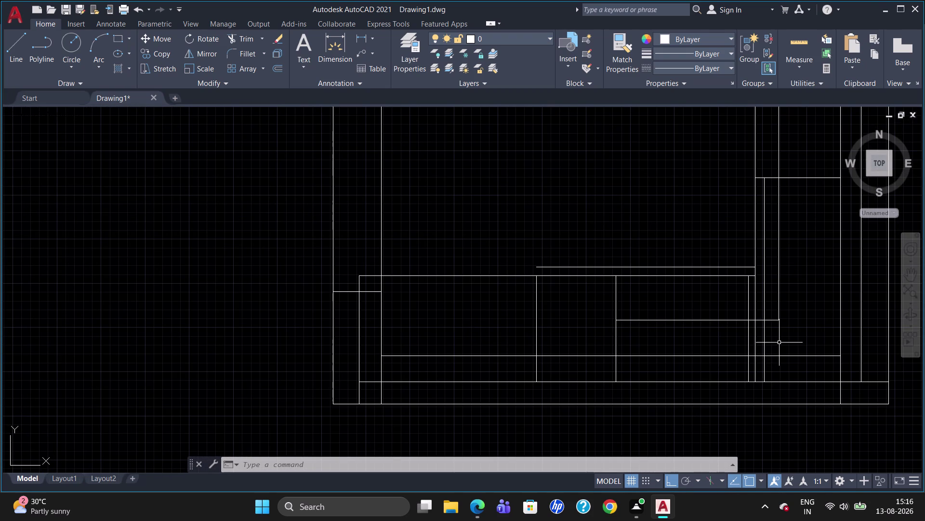
text(DLI)
key(Return)
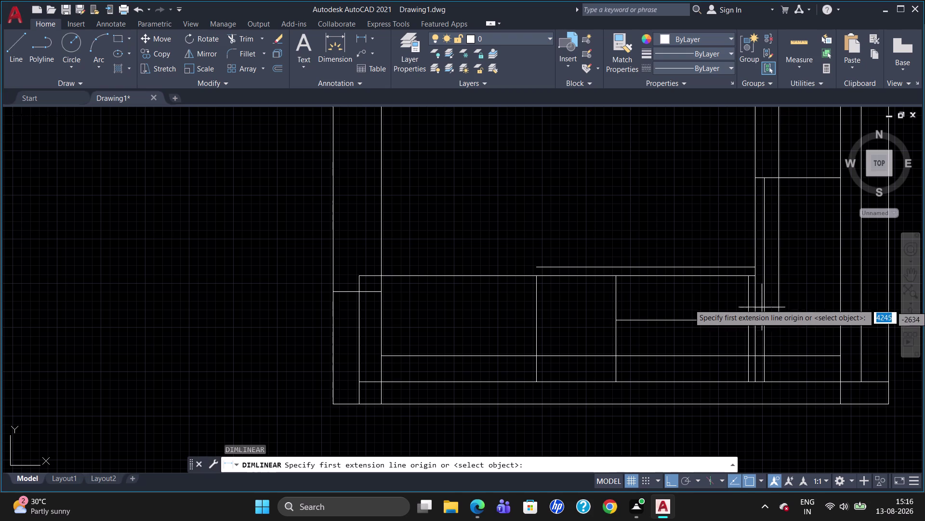
click(759, 280)
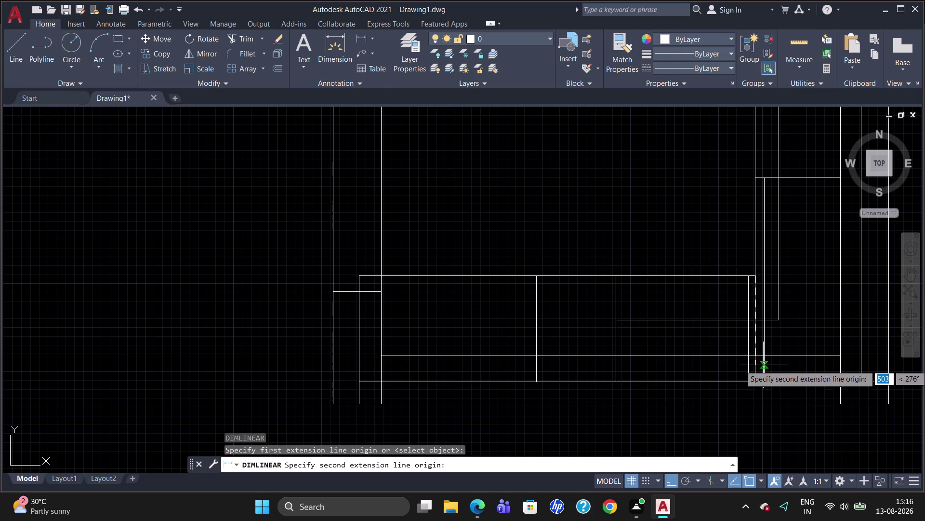
click(758, 381)
click(814, 364)
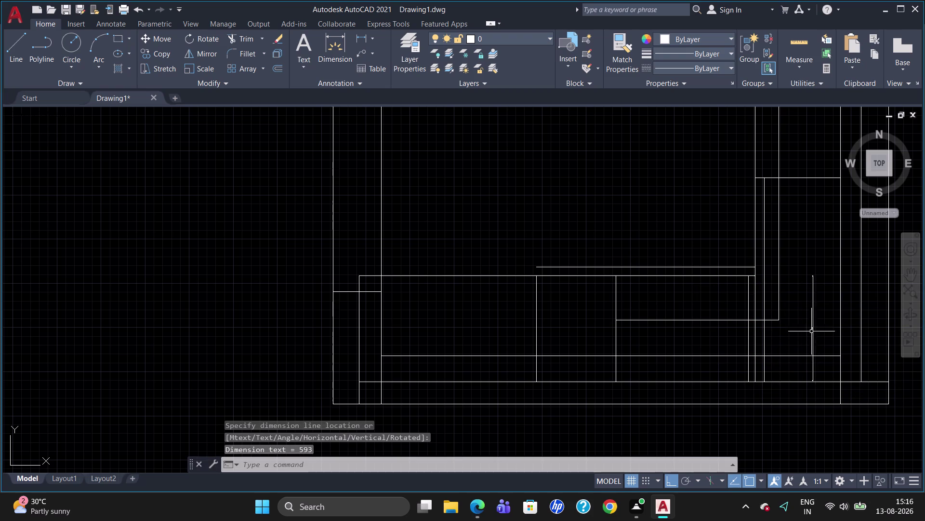
scroll(up, 3)
scroll(up, 3)
scroll(up, 3)
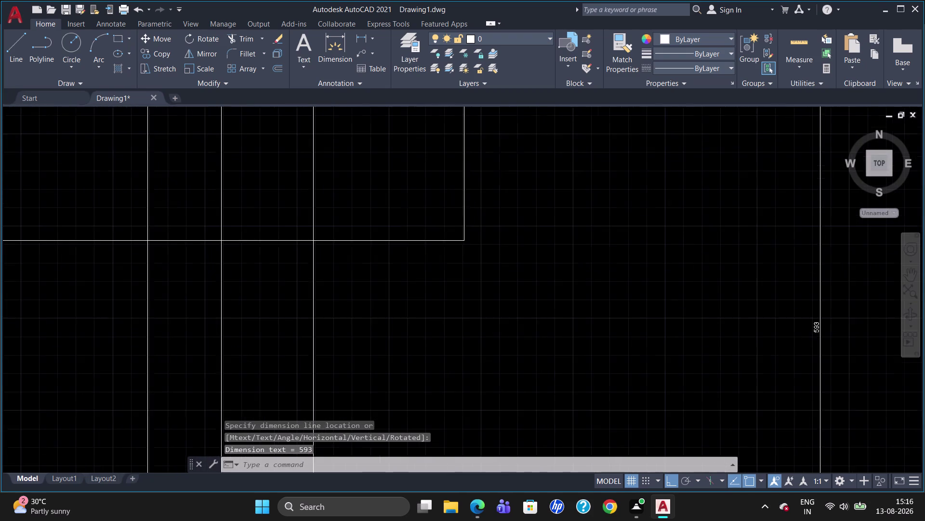
click(818, 332)
key(Delete)
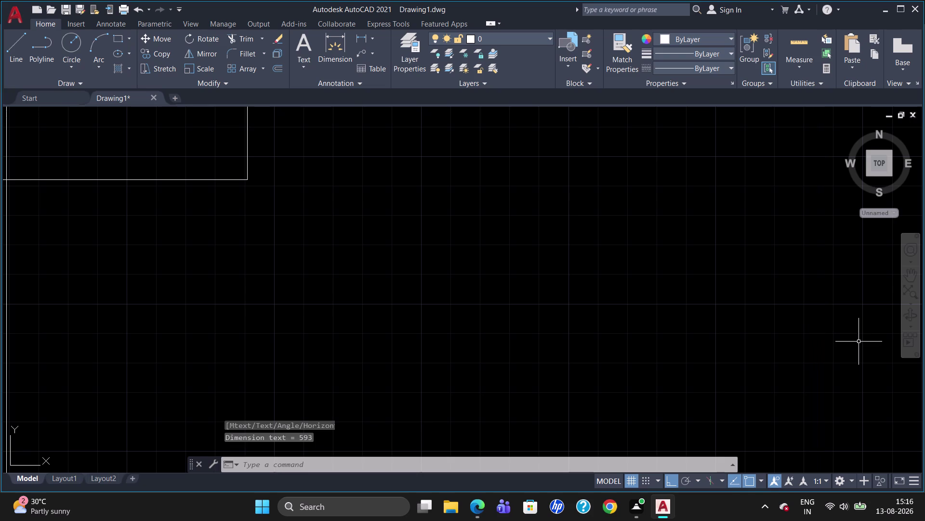
scroll(down, 3)
scroll(down, 3)
scroll(up, 3)
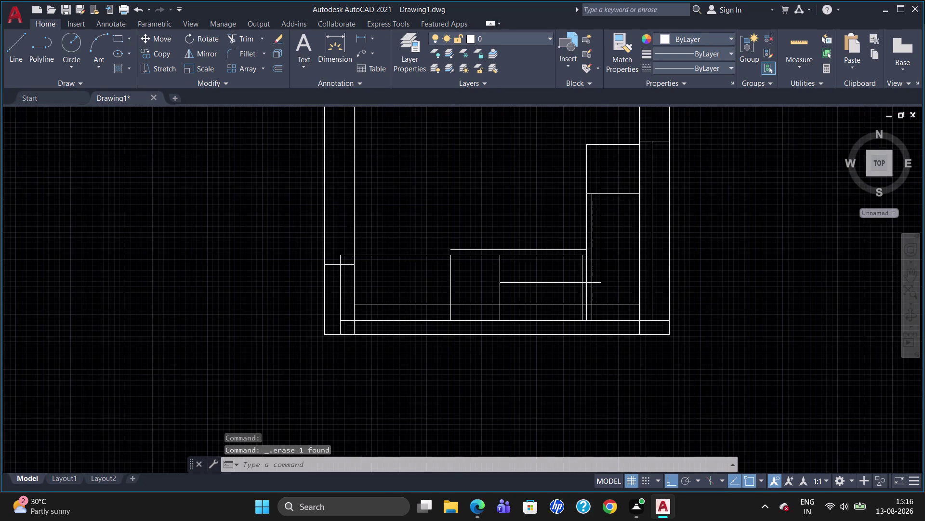
scroll(up, 3)
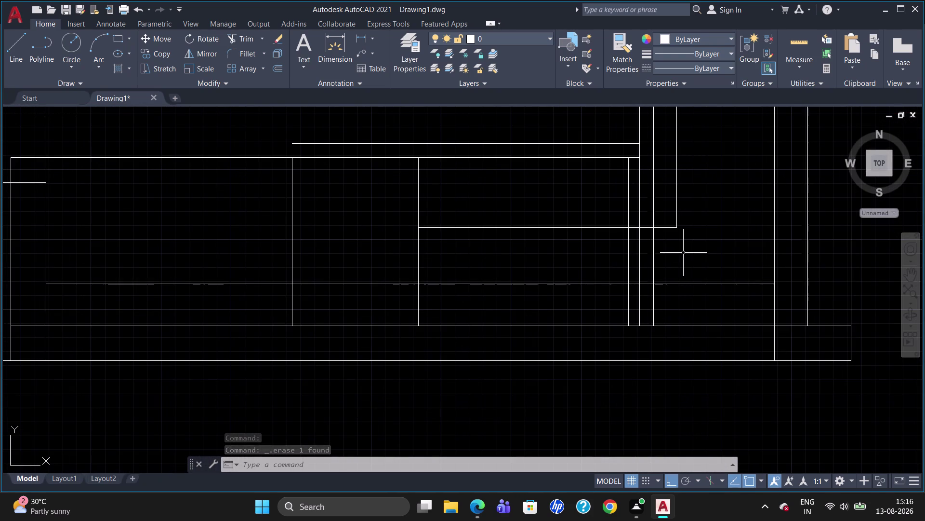
text(DLI)
key(Return)
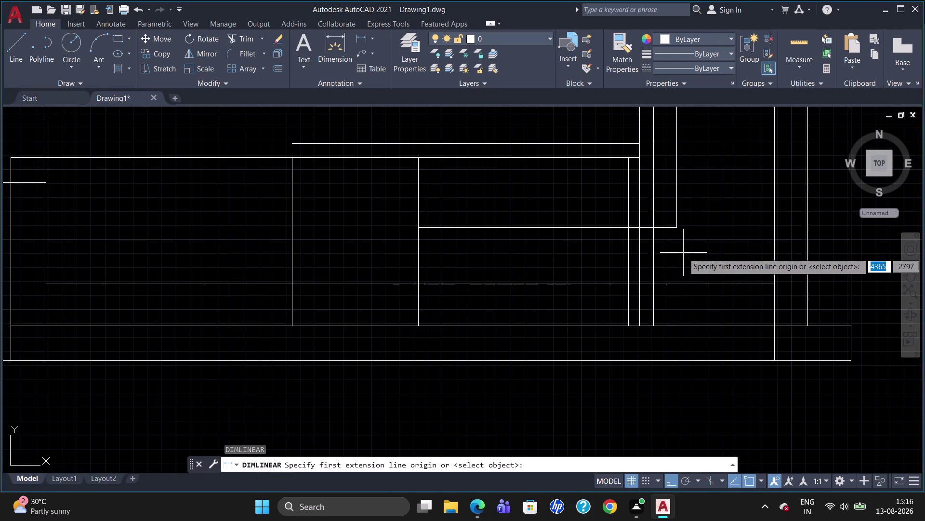
click(629, 159)
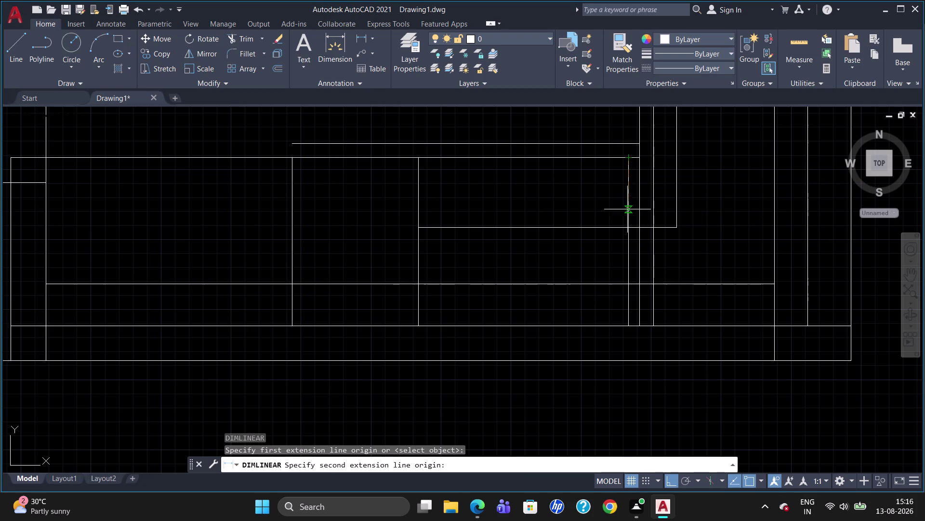
click(632, 328)
click(706, 312)
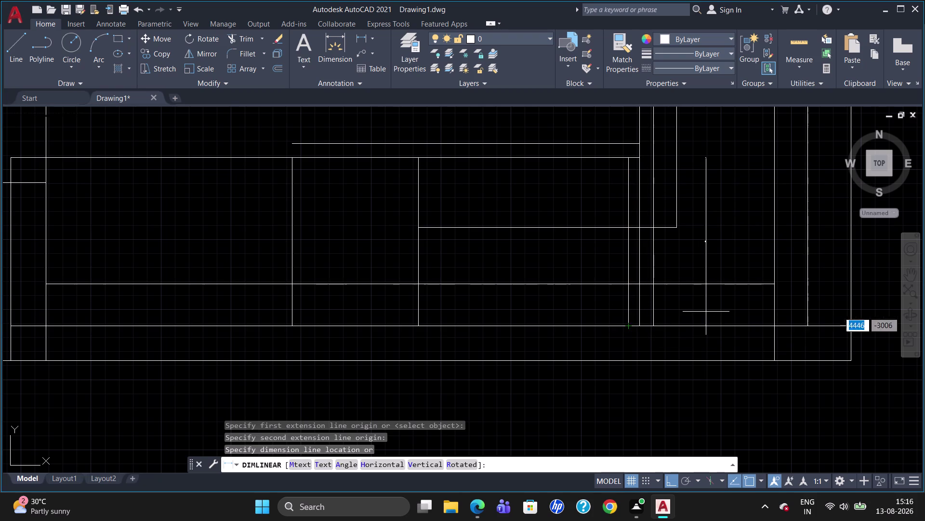
scroll(up, 3)
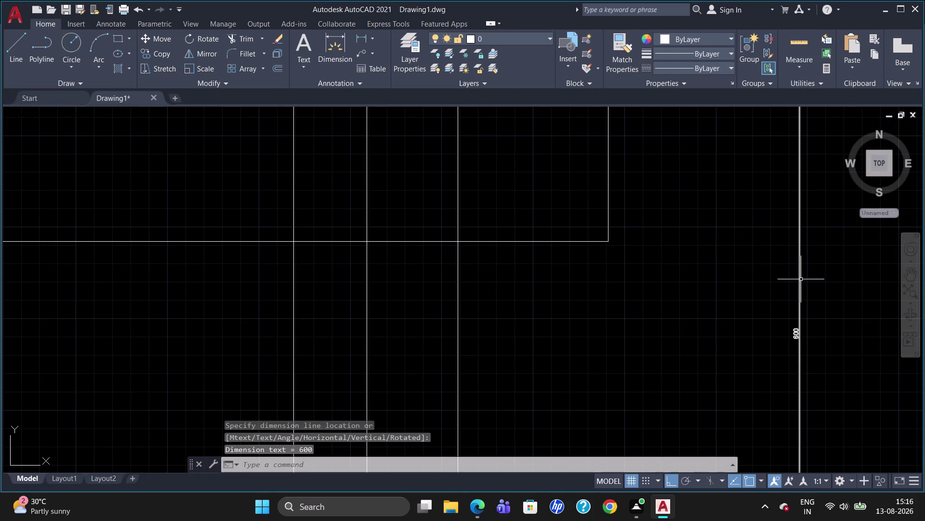
click(801, 279)
key(Delete)
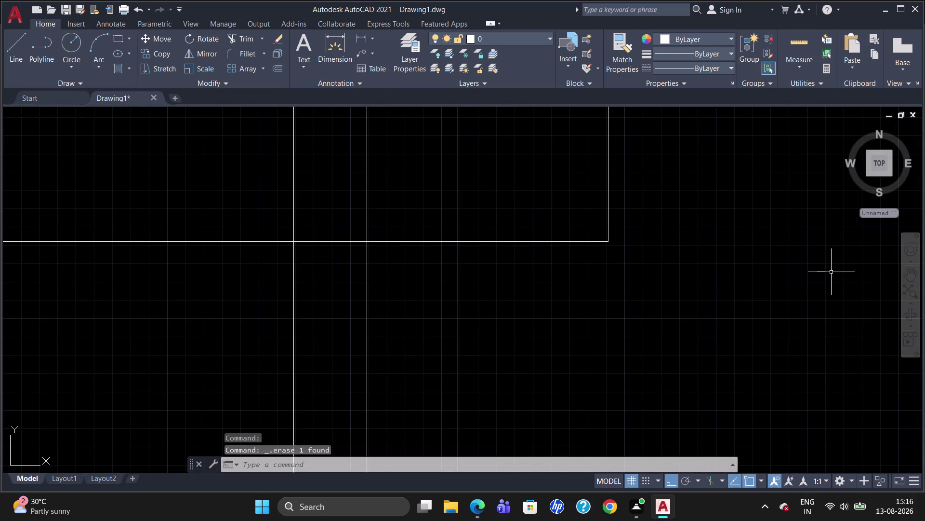
scroll(down, 3)
scroll(down, 3)
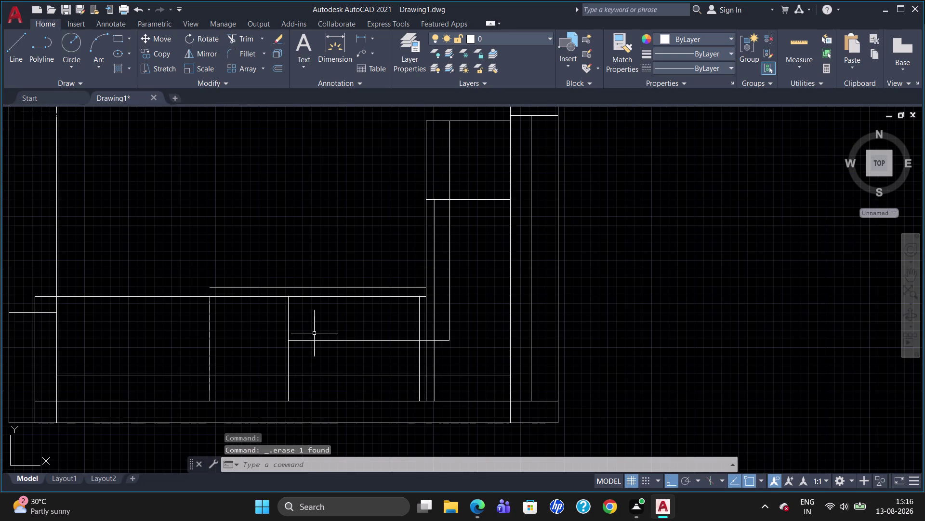
Erase the 50-unit offset line just above the lower compartments' top edge.
click(343, 285)
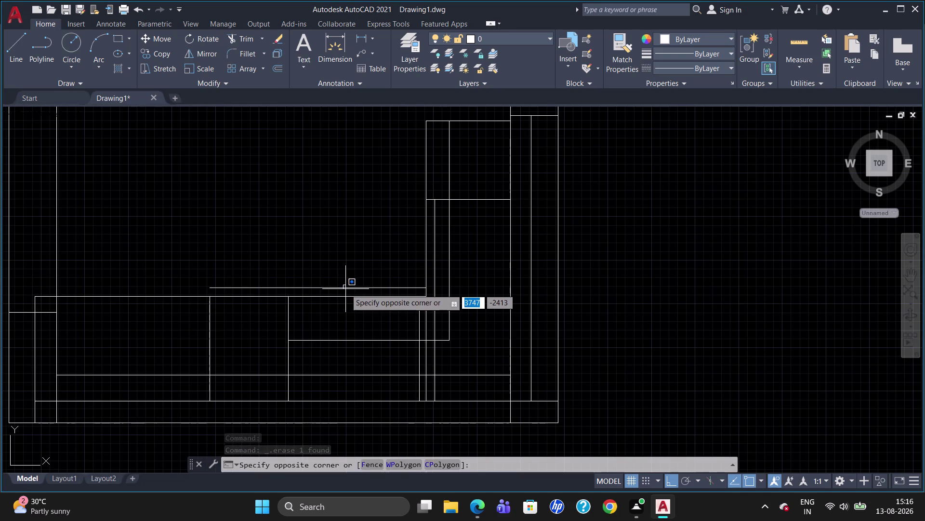
click(346, 288)
click(347, 286)
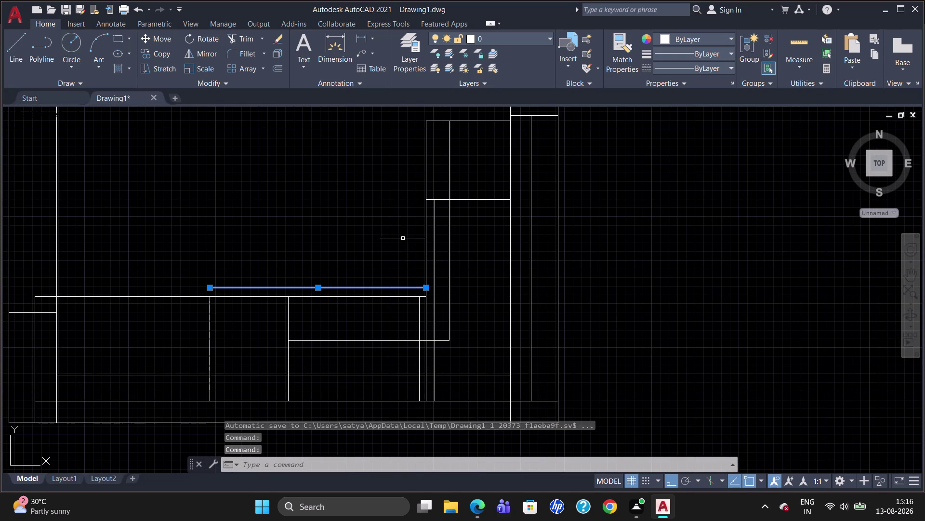
key(Delete)
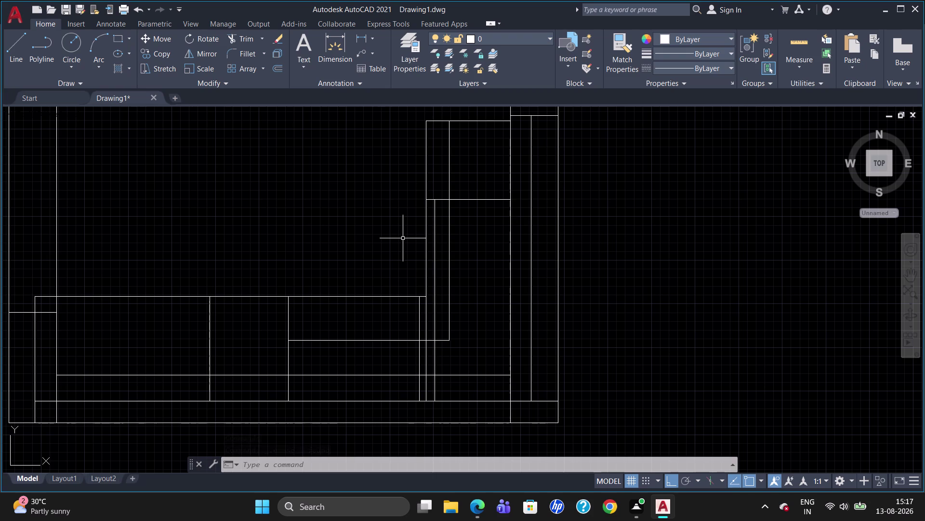
text(D;)
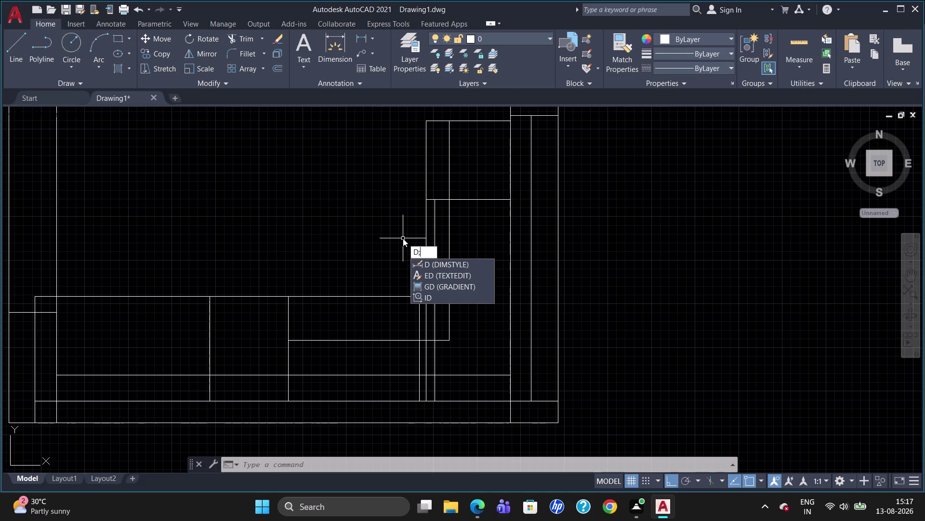
key(BackSpace)
text(LI)
key(Return)
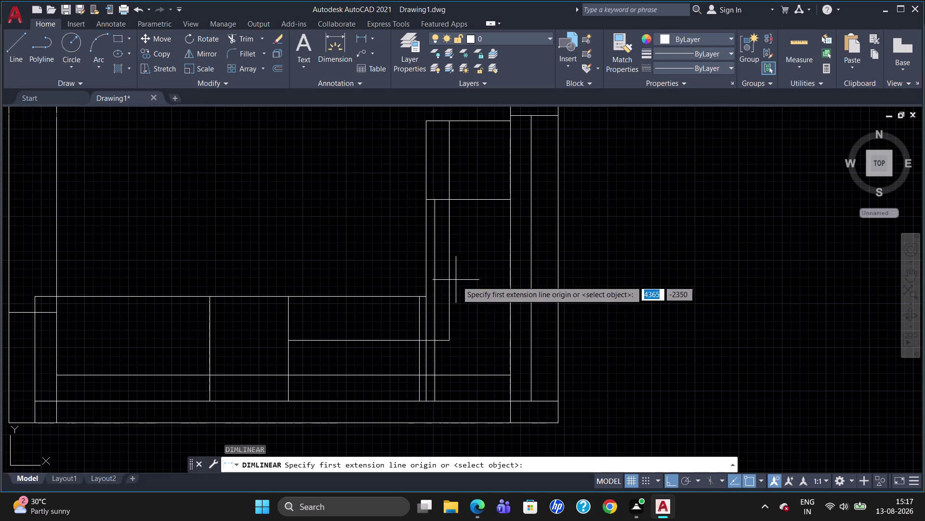
click(452, 279)
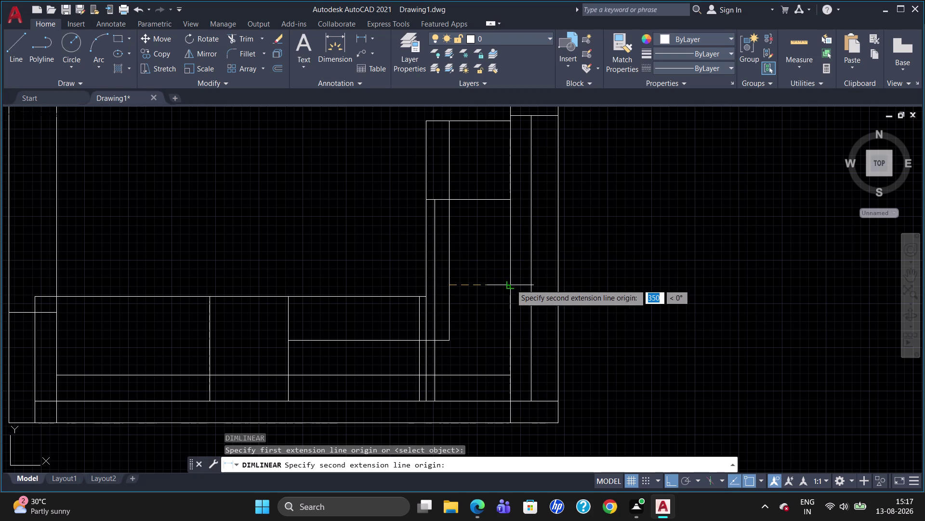
click(511, 284)
click(487, 304)
scroll(up, 3)
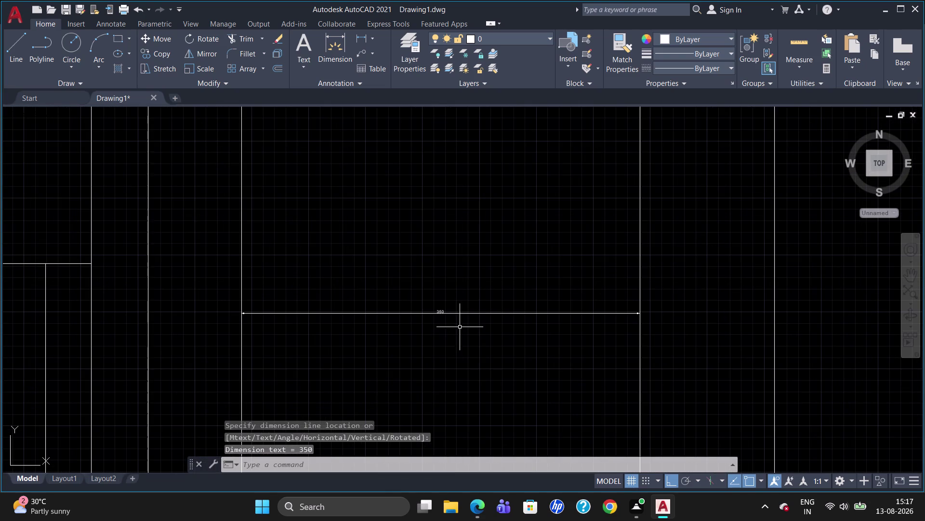
click(463, 312)
key(Delete)
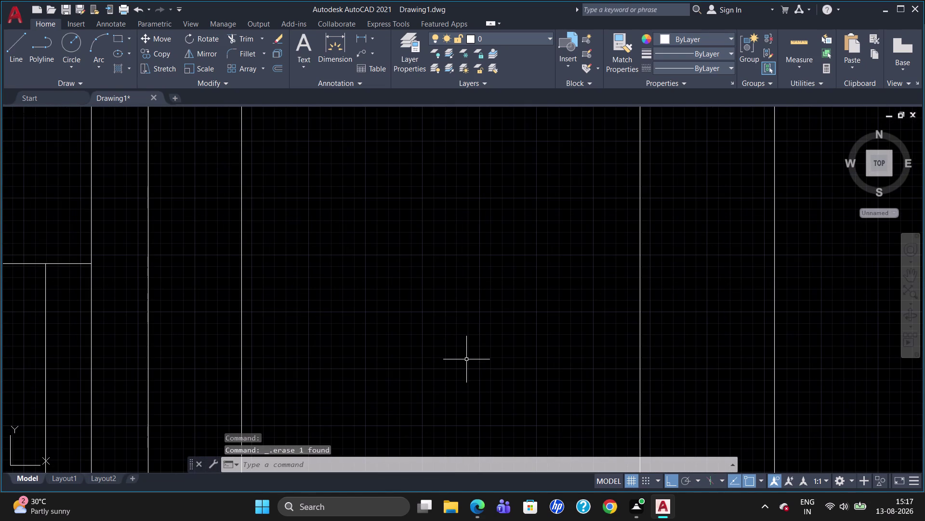
scroll(down, 3)
scroll(down, 3)
scroll(down, 3)
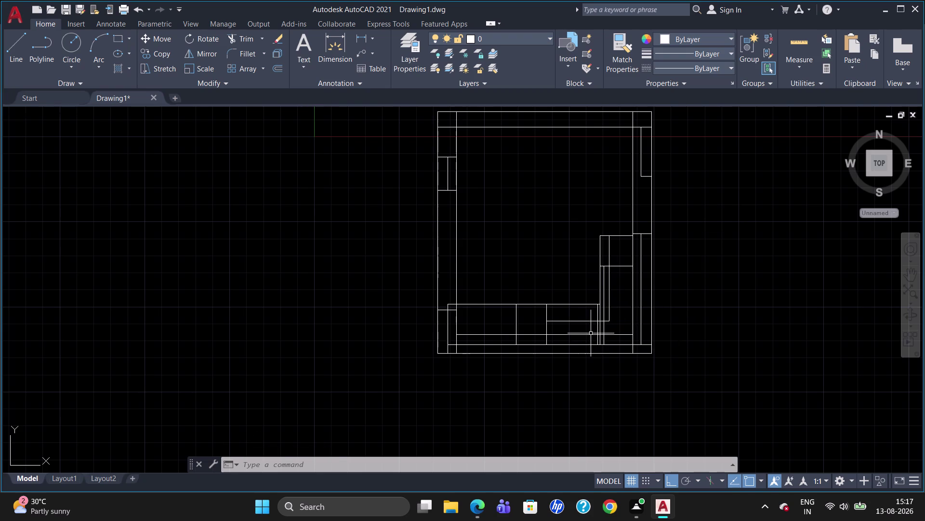
scroll(up, 3)
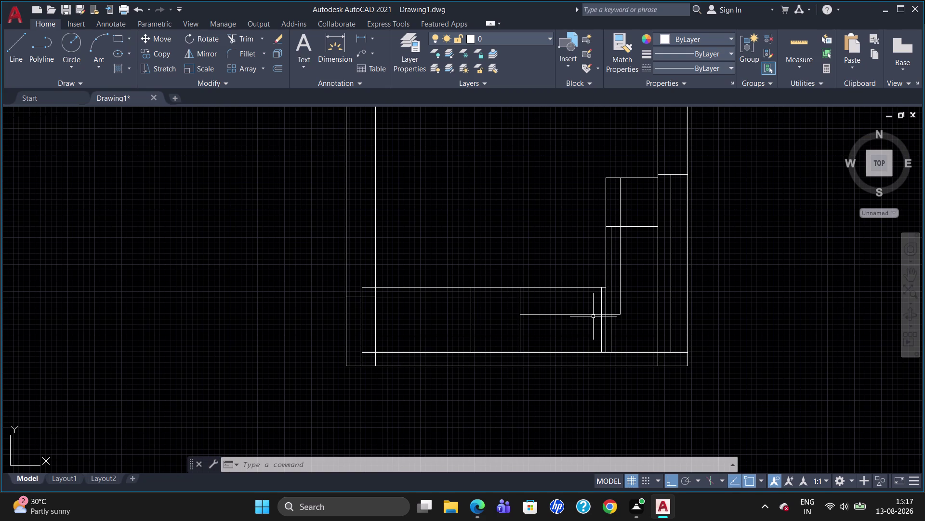